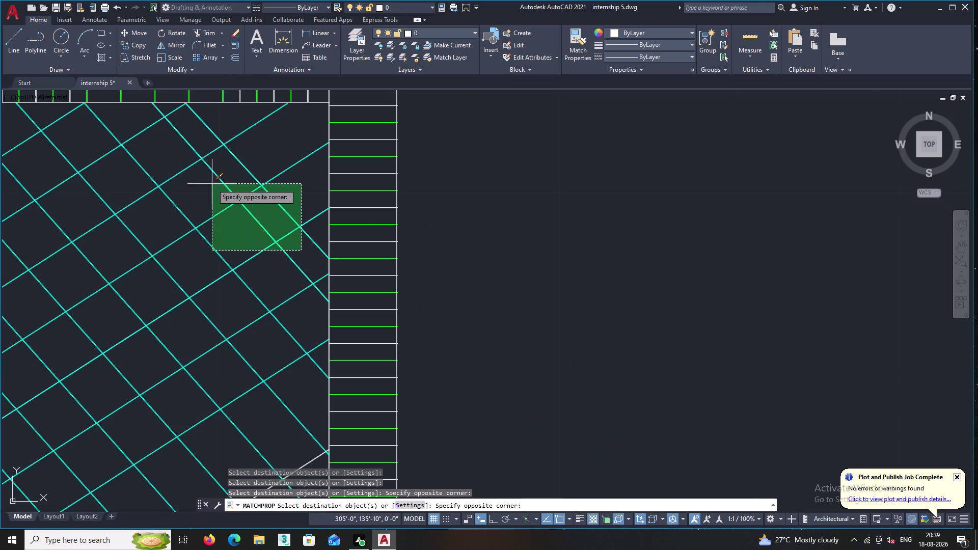
Window-select the white wall hatch patches so they take the cyan hatch's properties.
click(189, 182)
middle_drag(221, 372, 225, 210)
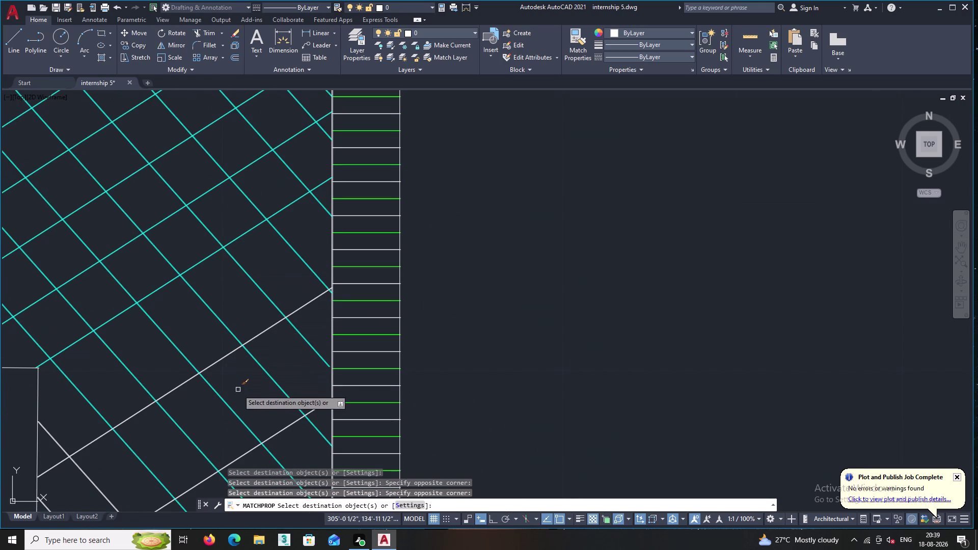
middle_drag(238, 389, 250, 297)
click(251, 389)
click(124, 284)
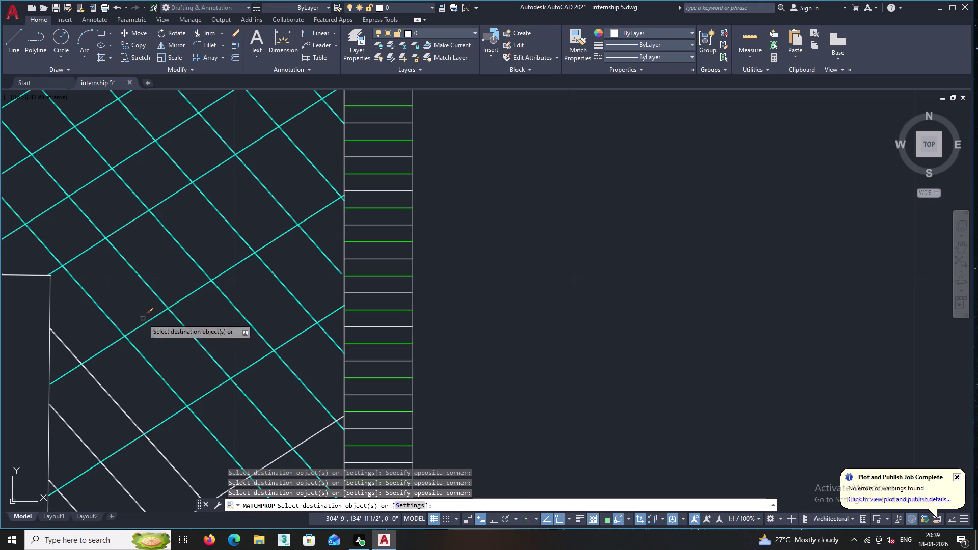
middle_drag(151, 374, 304, 284)
middle_drag(253, 394, 415, 282)
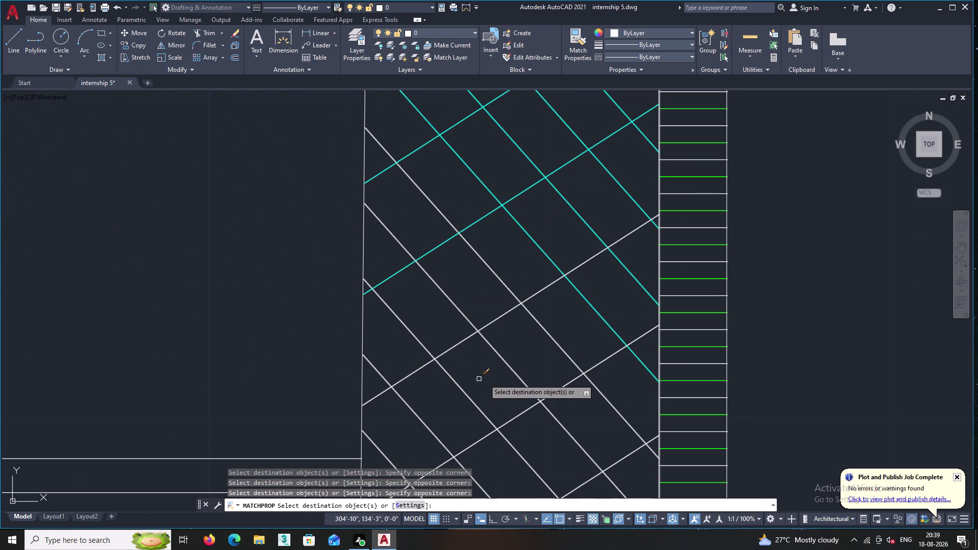
click(543, 434)
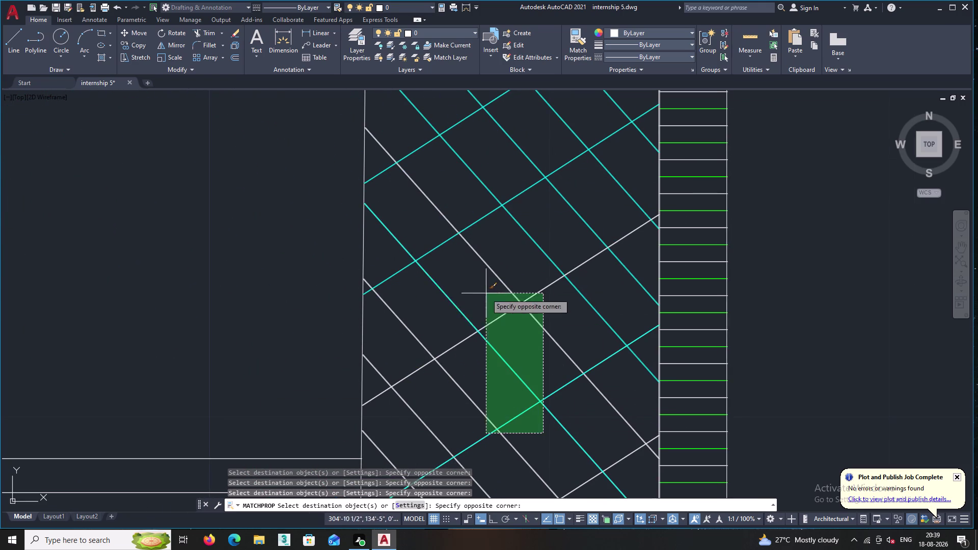
click(379, 205)
Match the lower white wall hatch to the cyan hatch, including its last patch.
middle_drag(404, 312, 392, 272)
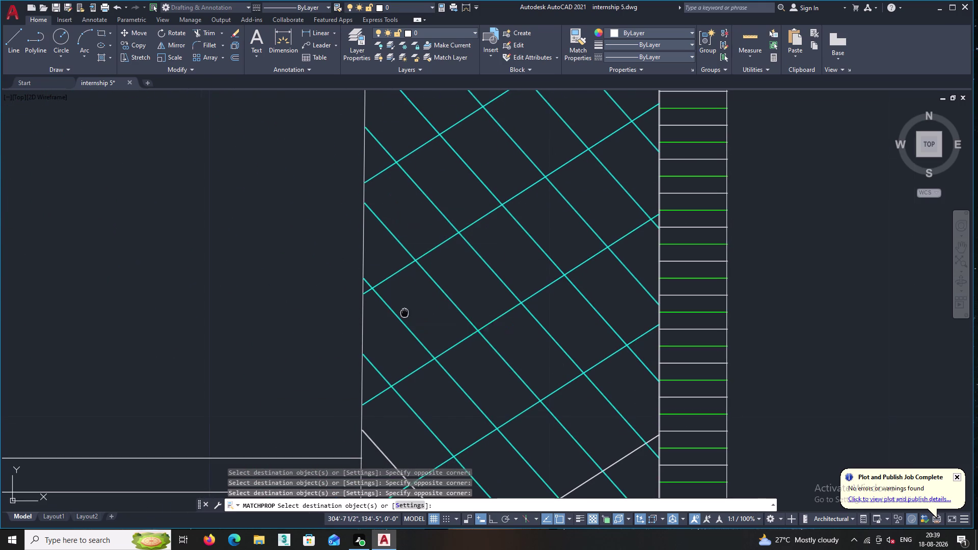
middle_drag(391, 271, 348, 129)
scroll(down, 3)
middle_drag(362, 320, 302, 131)
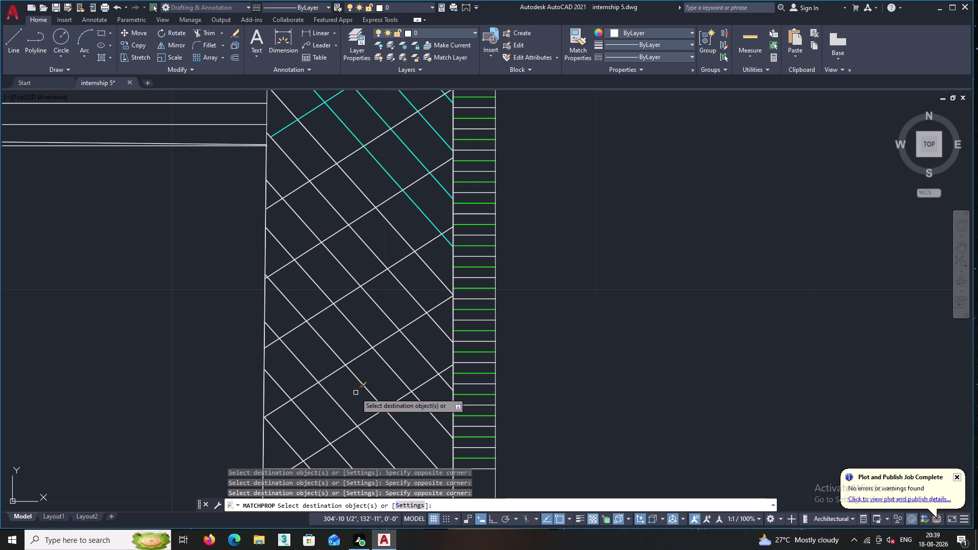
click(409, 364)
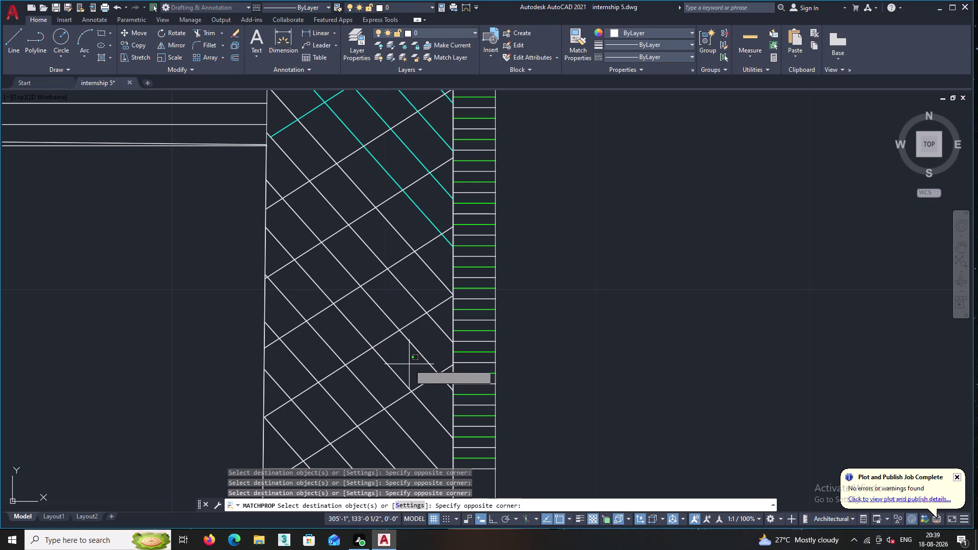
middle_drag(283, 183, 294, 283)
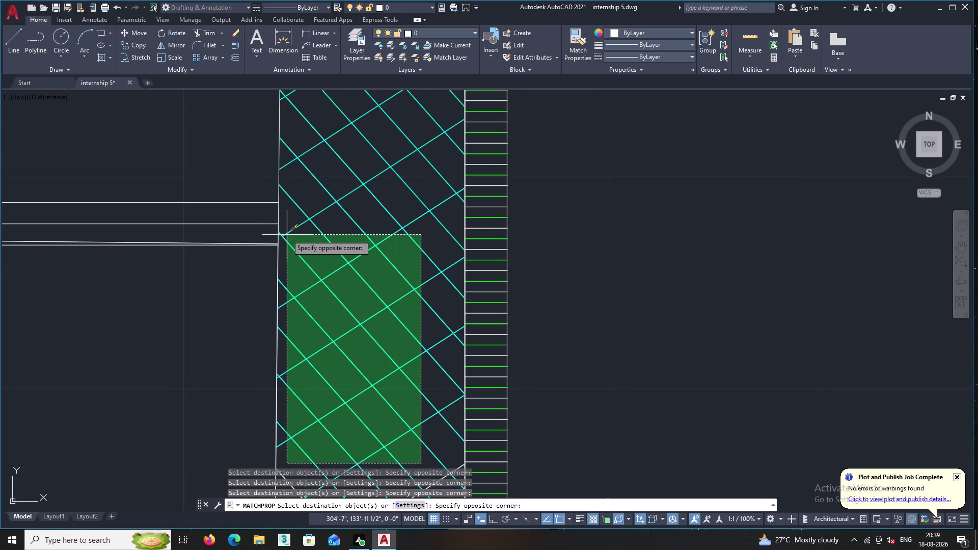
click(286, 235)
middle_drag(310, 299, 253, 166)
middle_drag(281, 293, 221, 162)
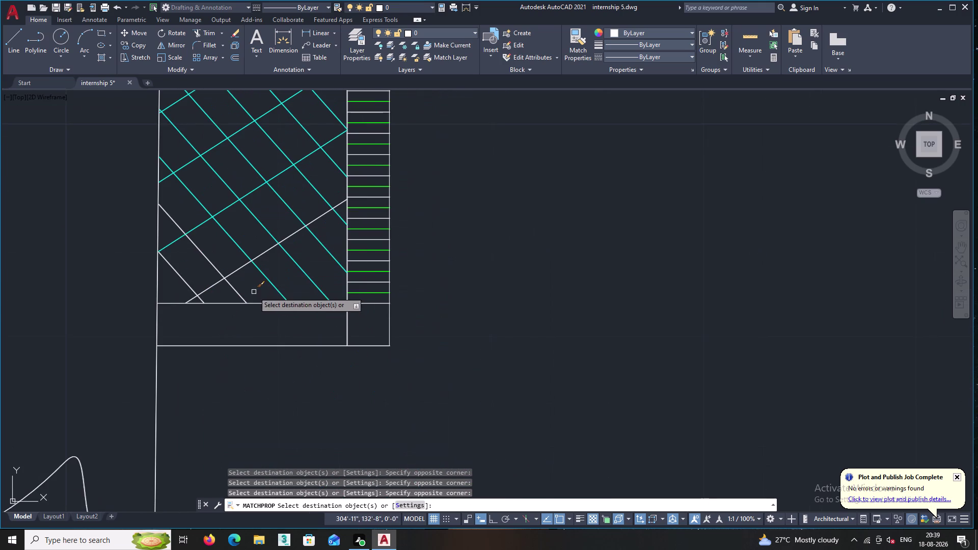
click(233, 300)
double_click(176, 246)
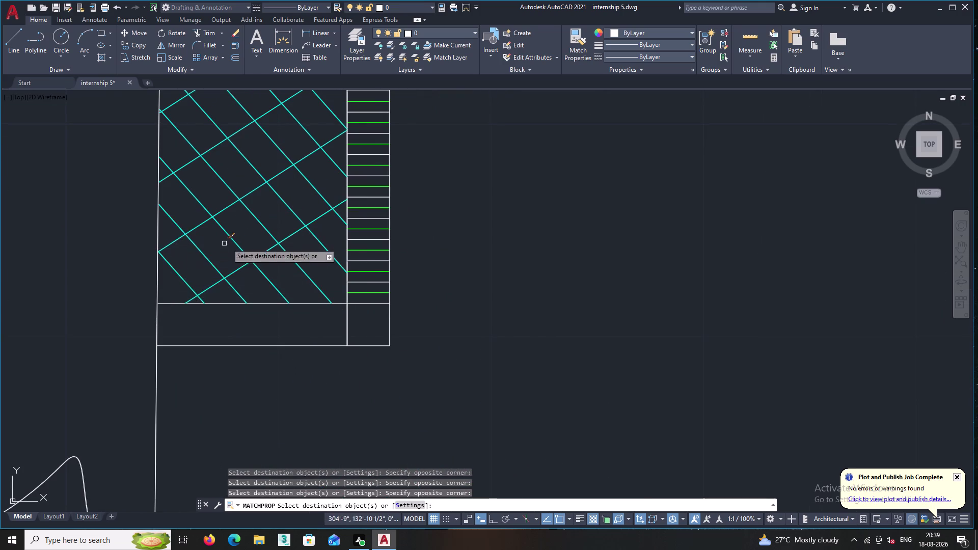
scroll(down, 3)
scroll(down, 3)
scroll(down, 3)
Give the other bedroom's bed hatch and border the cyan hatch's properties.
middle_drag(162, 239, 297, 242)
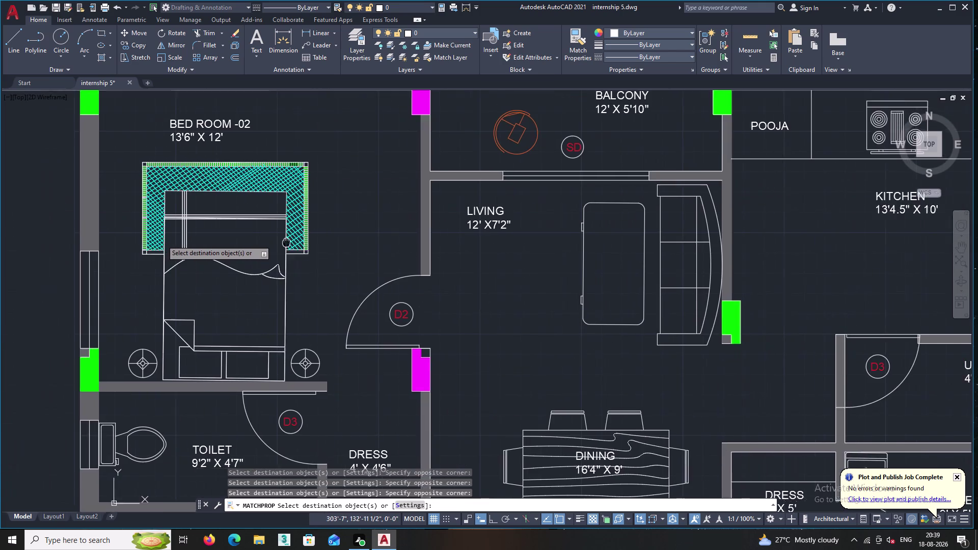
middle_drag(296, 242, 296, 242)
middle_drag(278, 248, 332, 229)
middle_drag(399, 293, 422, 190)
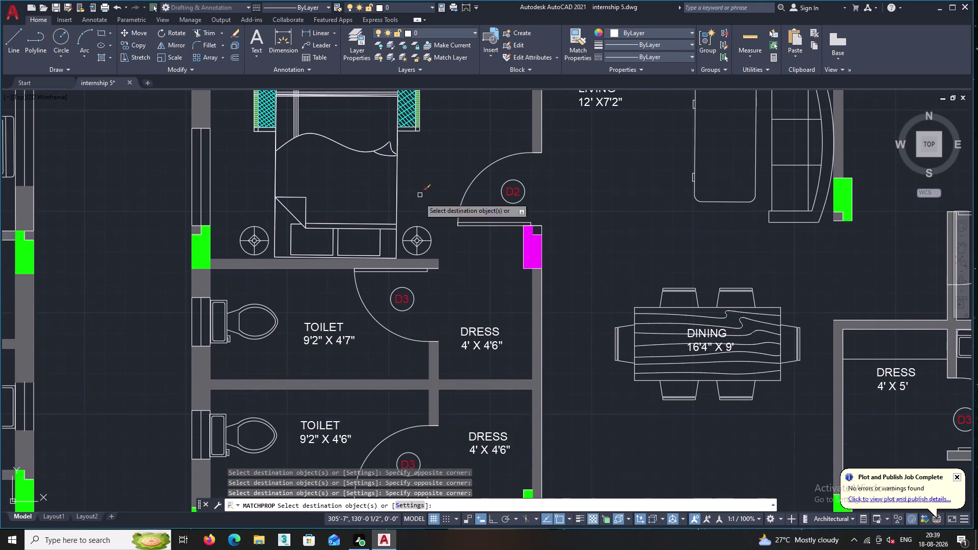
scroll(down, 3)
scroll(down, 3)
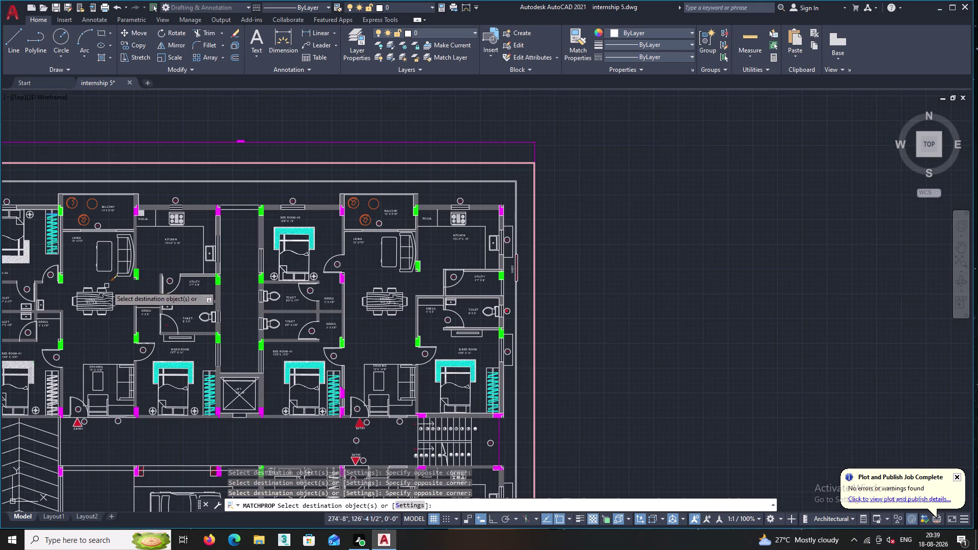
middle_drag(44, 260, 266, 250)
scroll(up, 3)
scroll(up, 3)
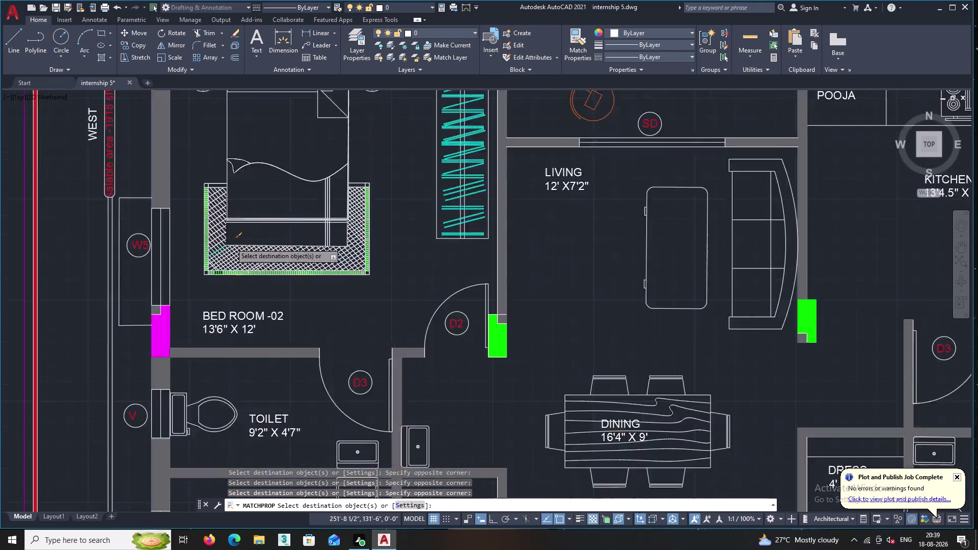
scroll(up, 3)
double_click(229, 312)
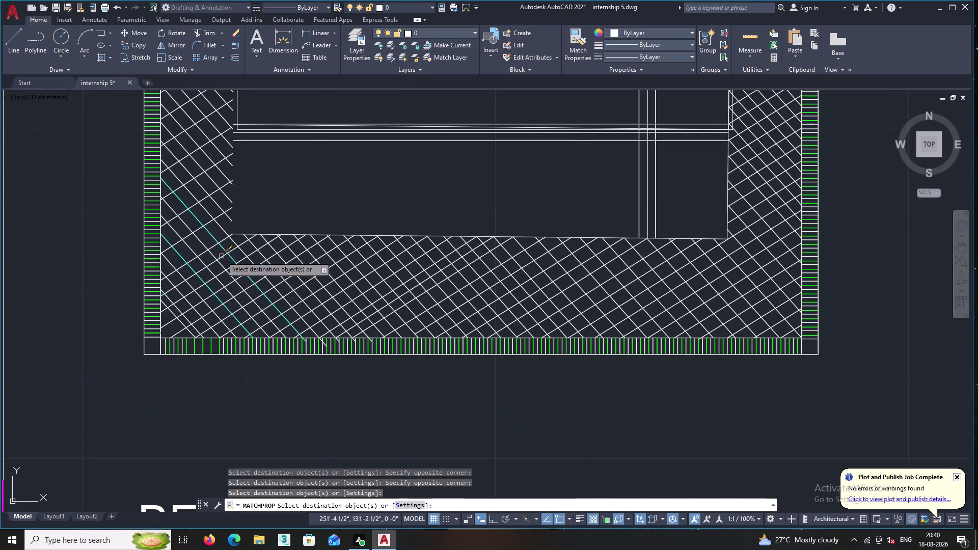
click(233, 291)
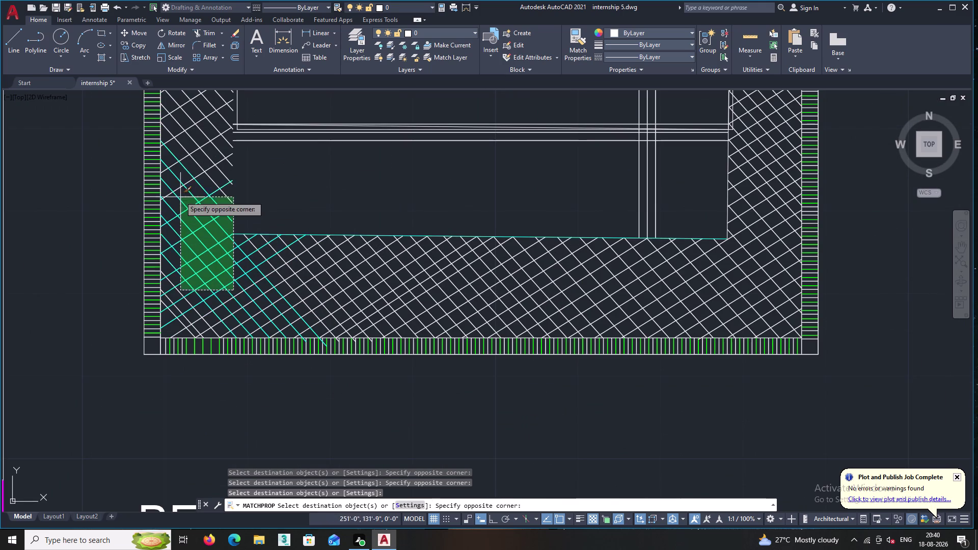
middle_drag(172, 147, 186, 261)
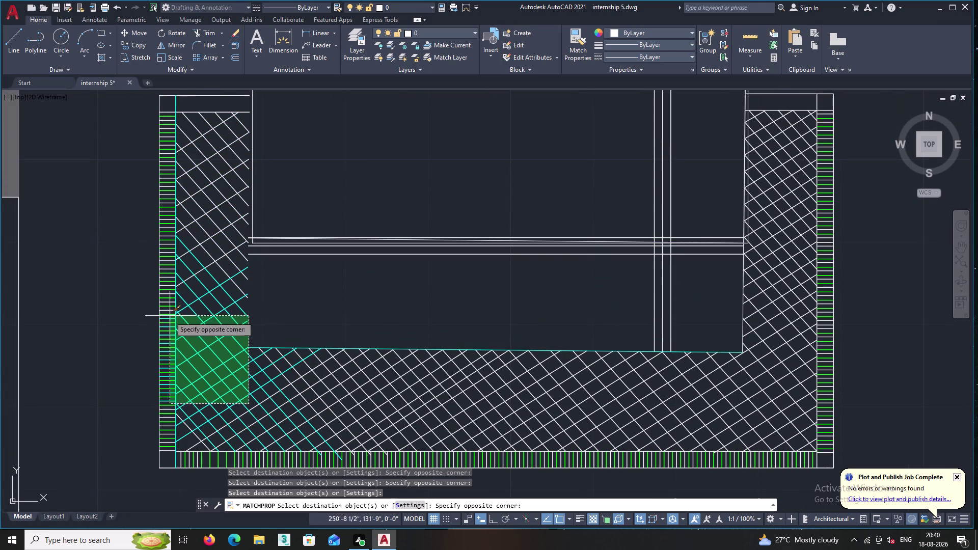
click(184, 116)
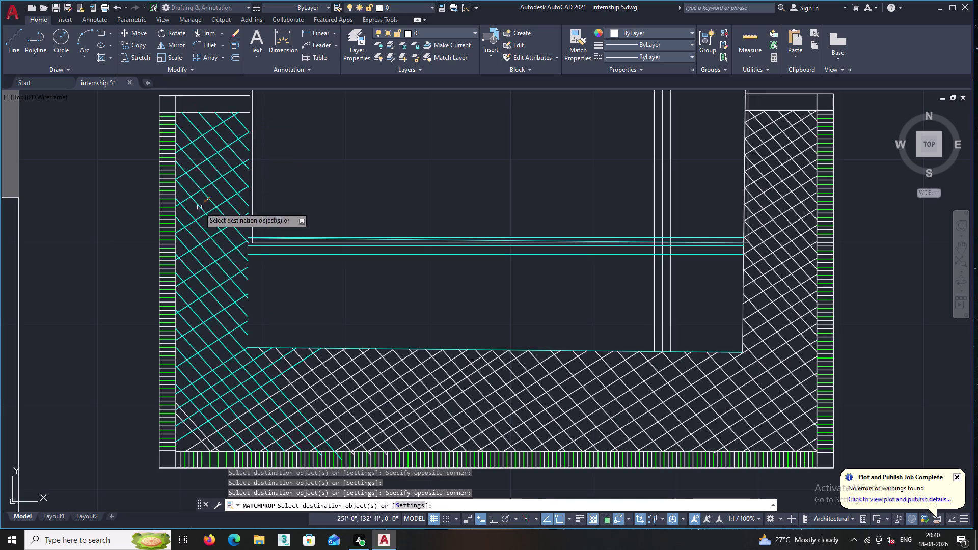
click(13, 37)
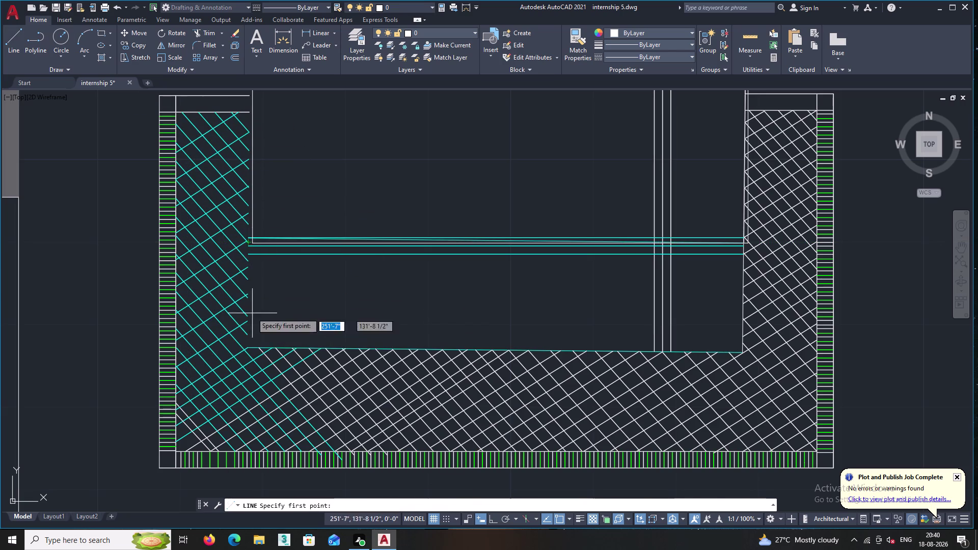
Draw a line to the hatch edge, then delete the slanted line that resulted.
scroll(up, 3)
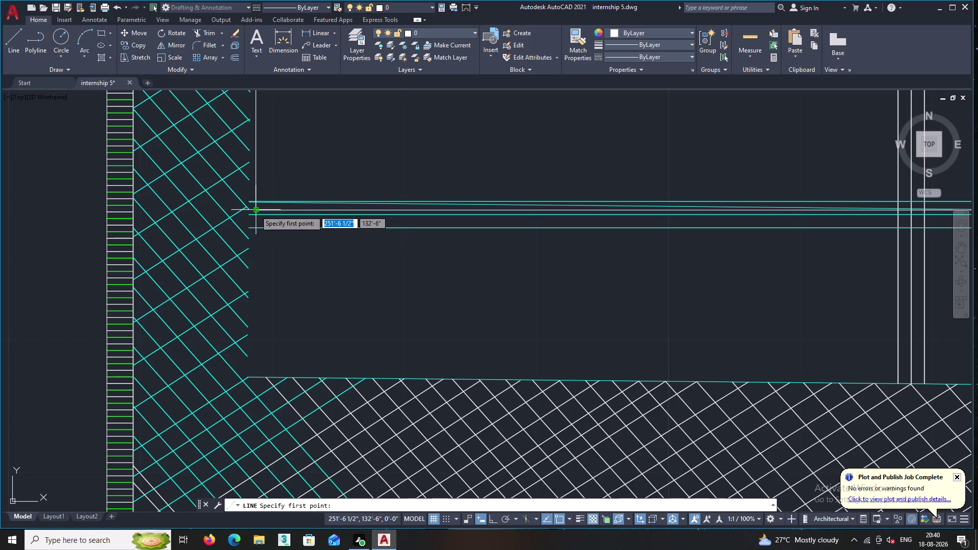
click(256, 210)
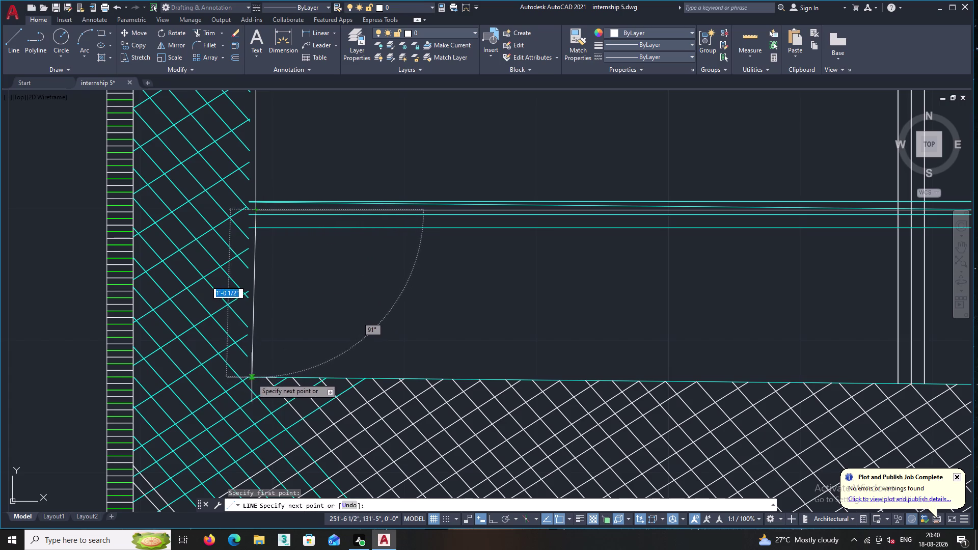
double_click(248, 376)
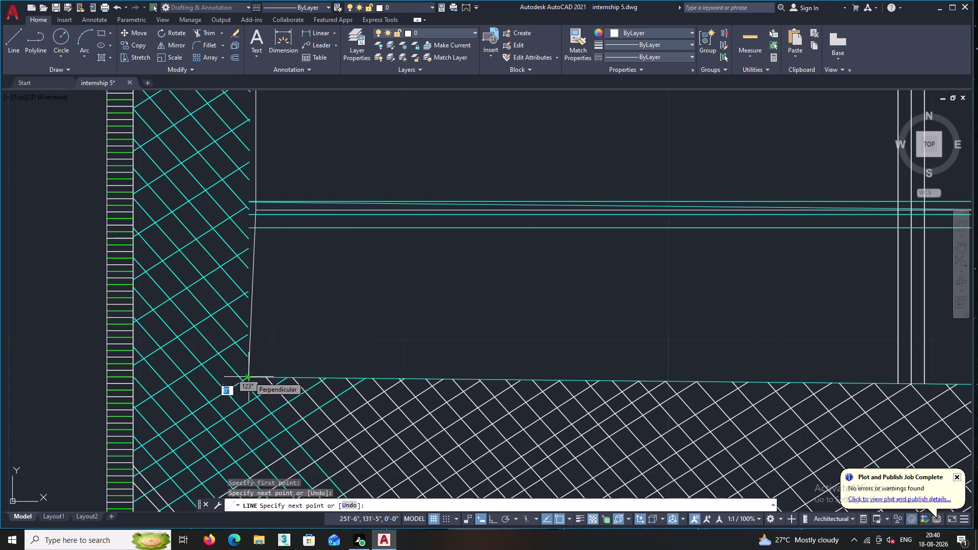
key(Escape)
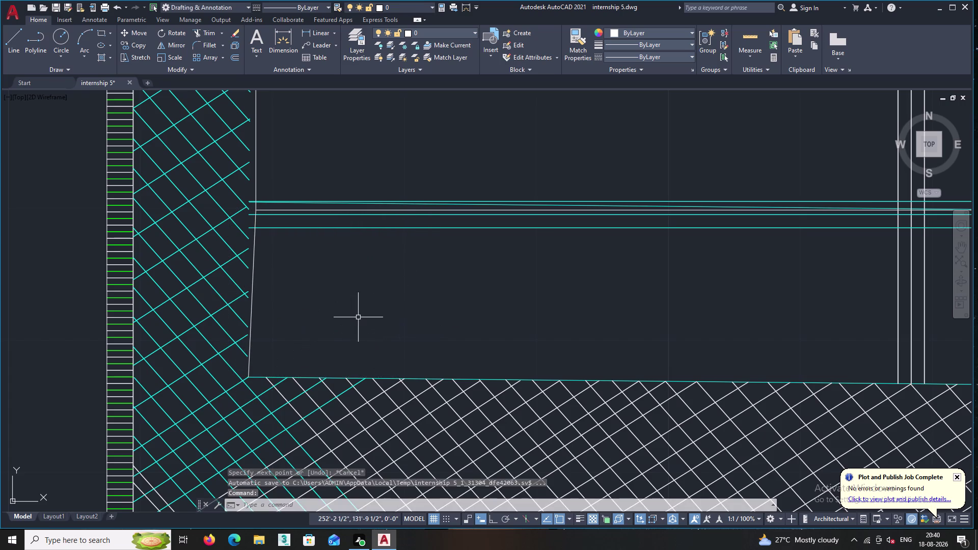
click(252, 286)
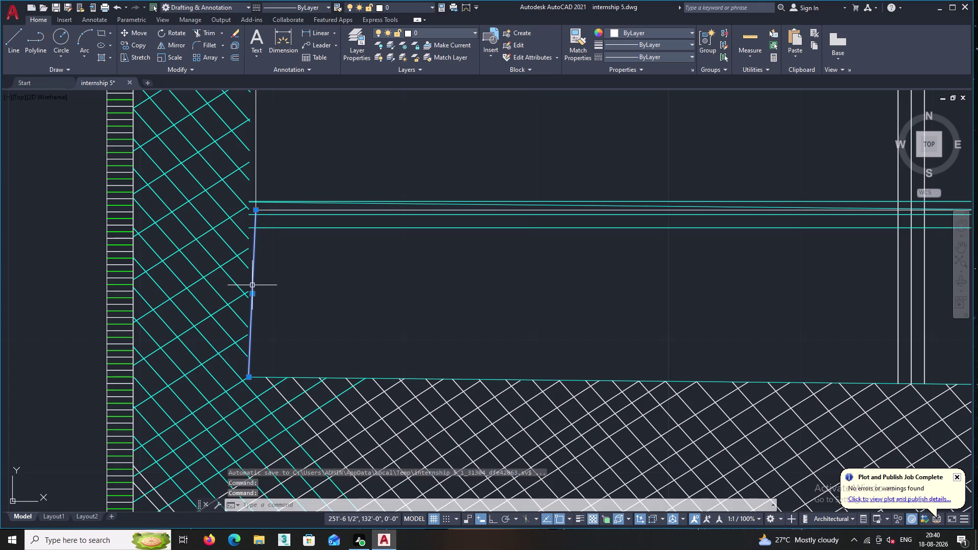
key(Delete)
Draw a straight vertical wall line beside the door swing with Ortho (F8) on.
click(14, 31)
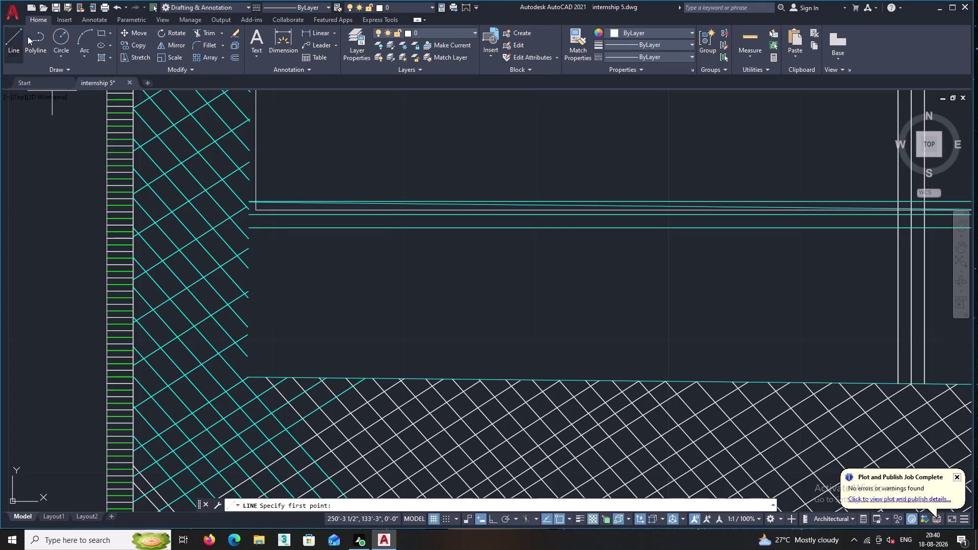
scroll(up, 3)
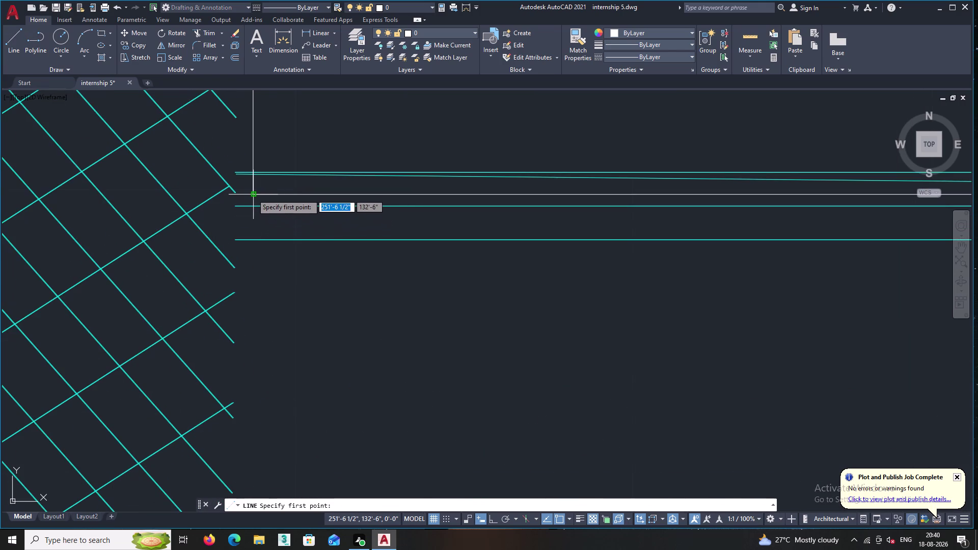
click(252, 194)
middle_drag(242, 374, 249, 314)
middle_drag(260, 436, 257, 290)
scroll(down, 3)
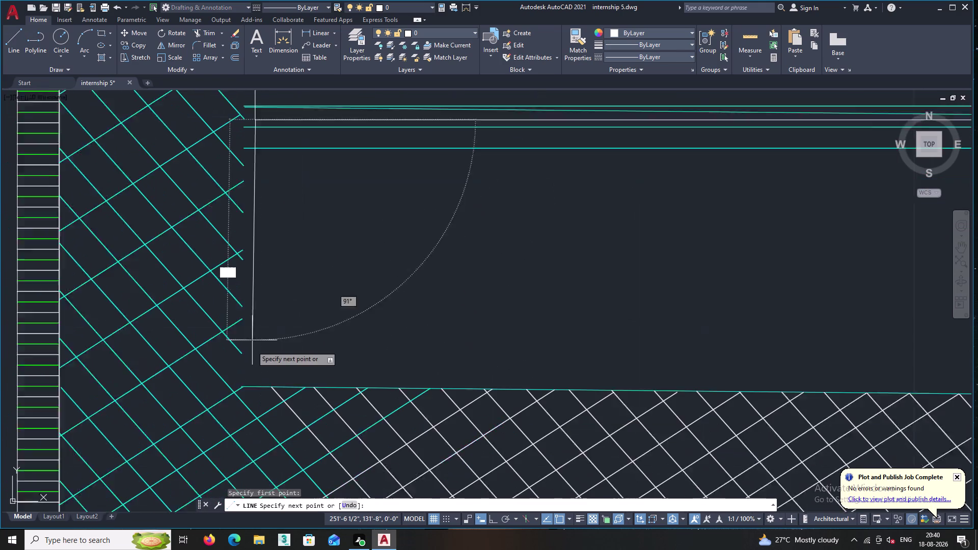
scroll(up, 3)
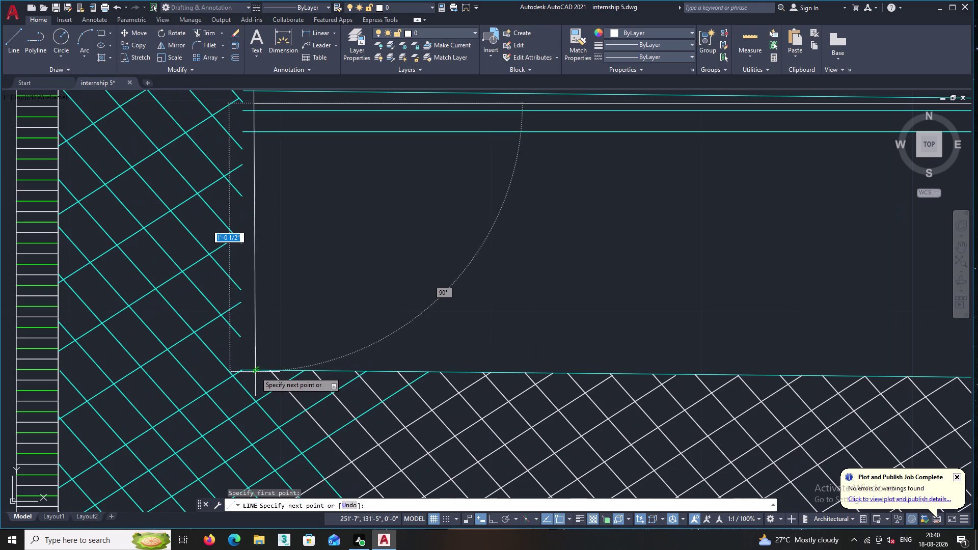
middle_drag(254, 370, 251, 429)
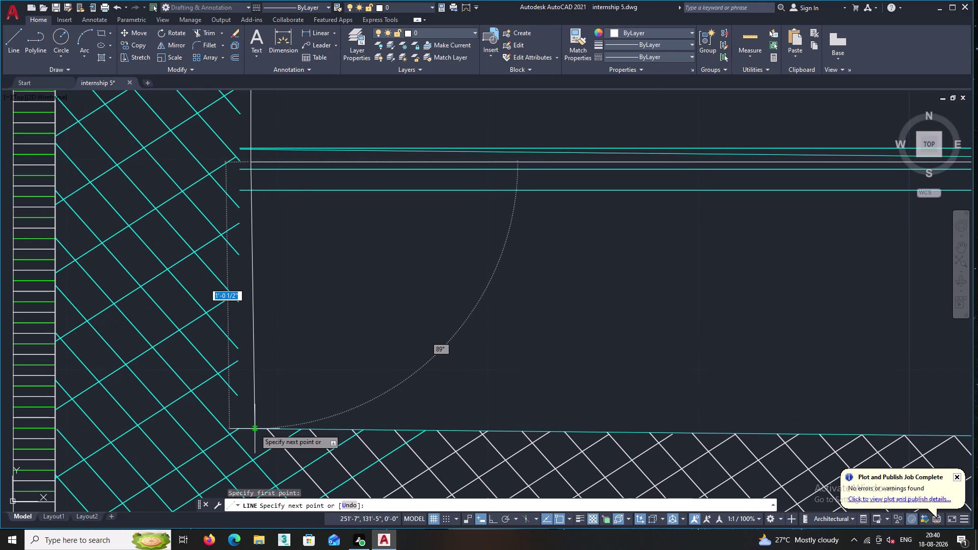
scroll(up, 3)
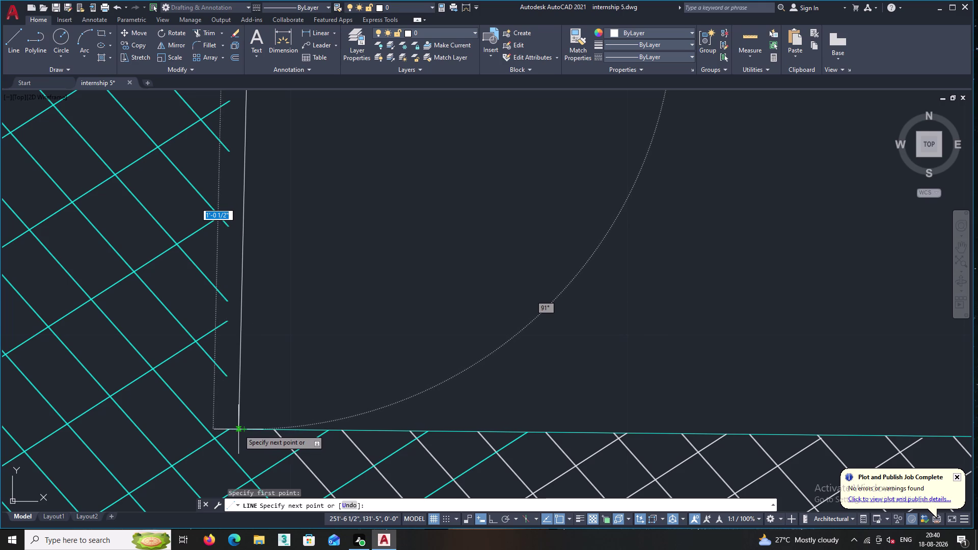
key(F8)
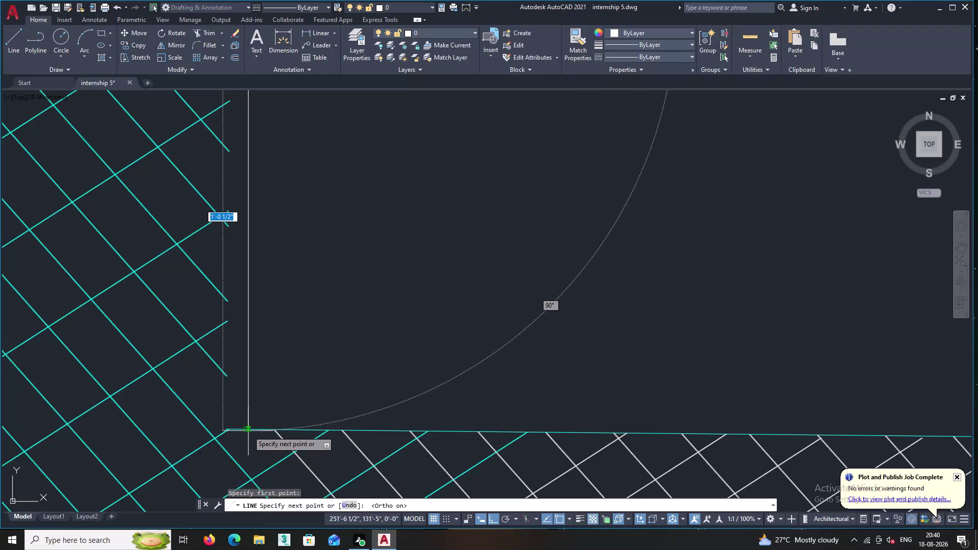
double_click(248, 429)
key(Escape)
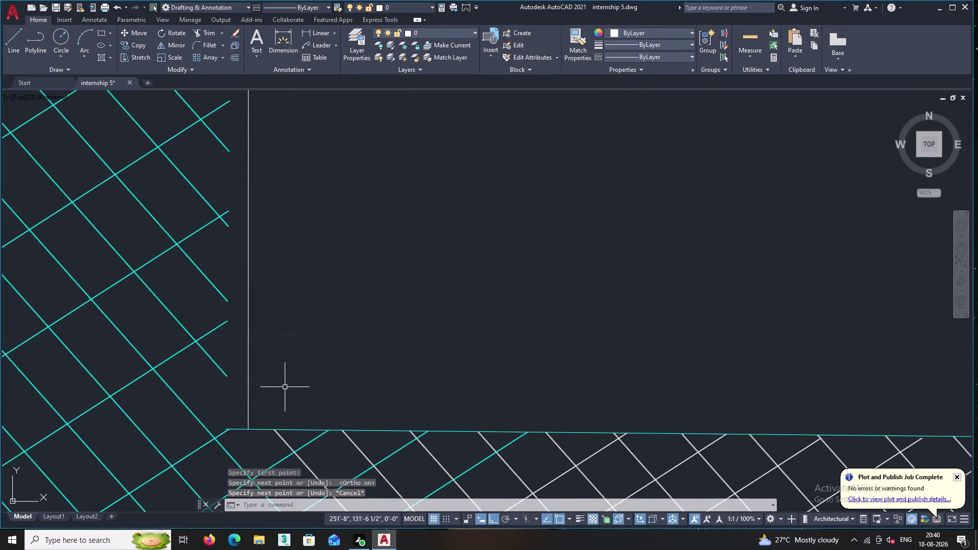
Start the Trim command (TR) at the overshooting wall line ends.
scroll(down, 3)
middle_drag(282, 379, 262, 494)
scroll(down, 3)
scroll(up, 3)
scroll(up, 3)
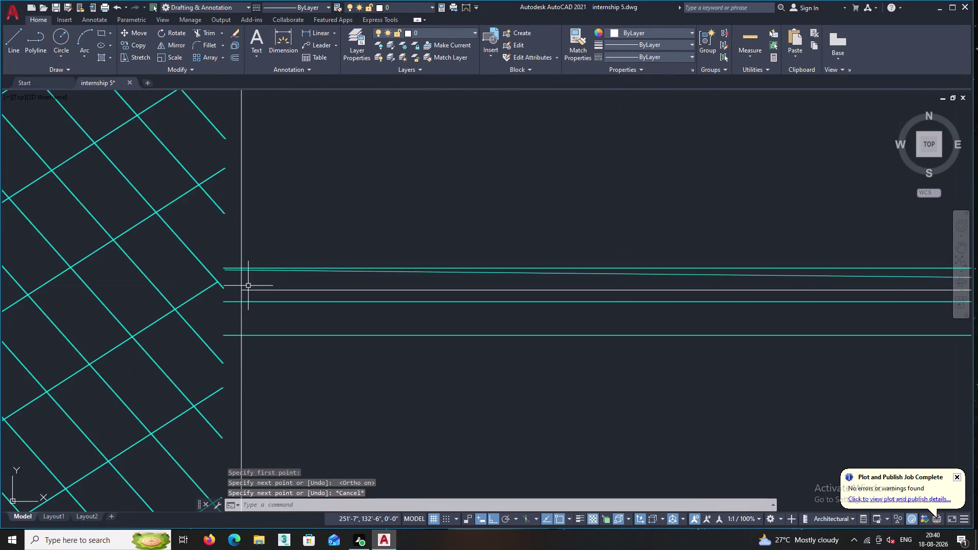
scroll(up, 3)
text(T)
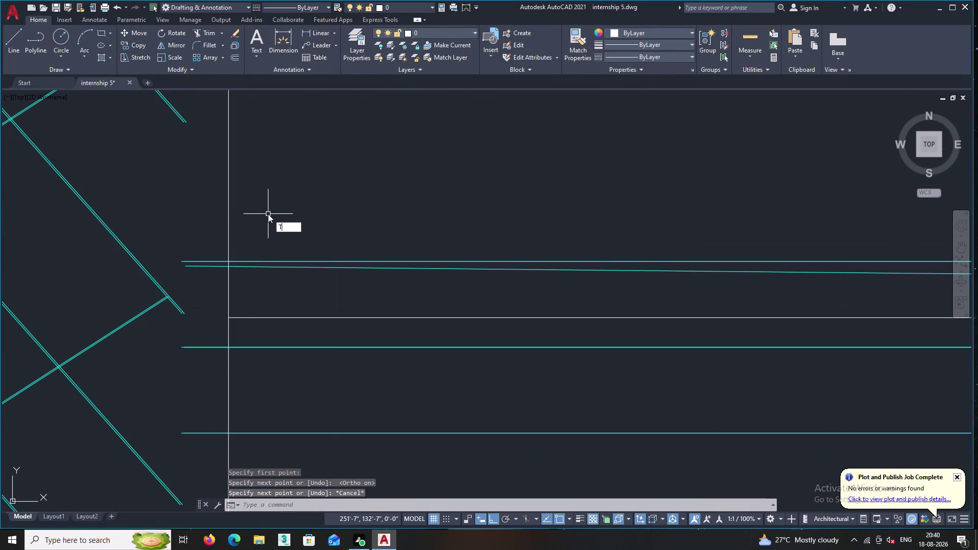
text(R)
key(Return)
Fence-trim the overhanging wall line ends at the vertical wall line, then end Trim.
double_click(210, 244)
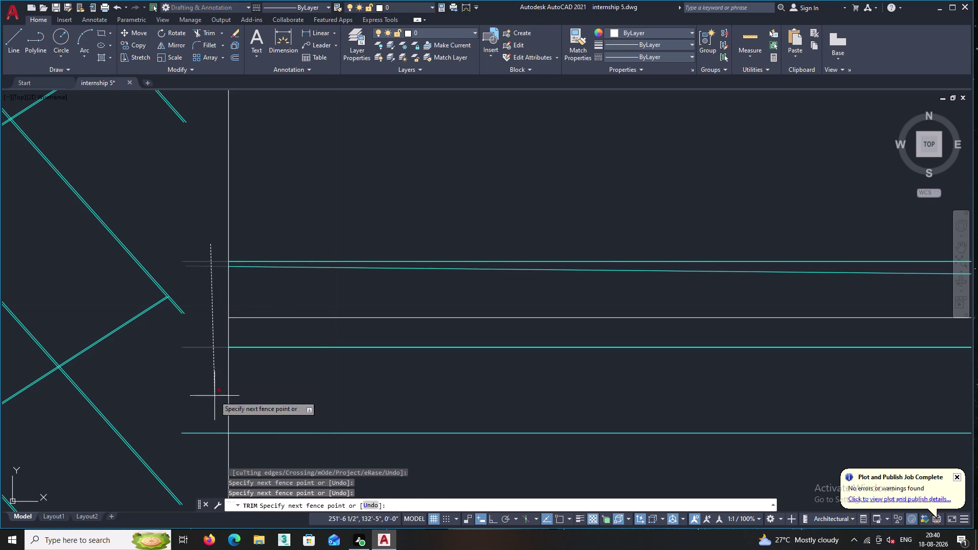
click(218, 443)
scroll(down, 3)
scroll(down, 3)
middle_drag(288, 263, 253, 274)
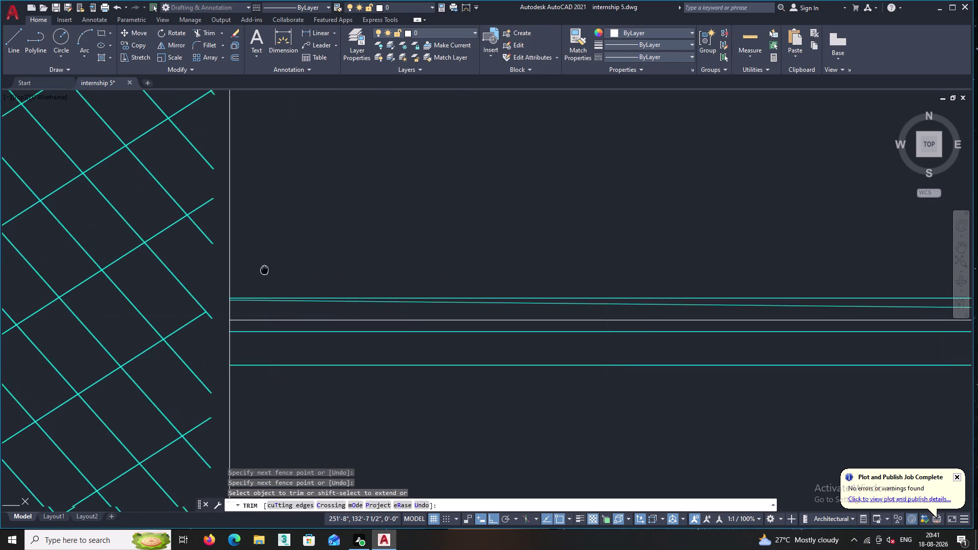
middle_drag(253, 274, 249, 276)
middle_drag(340, 280, 269, 270)
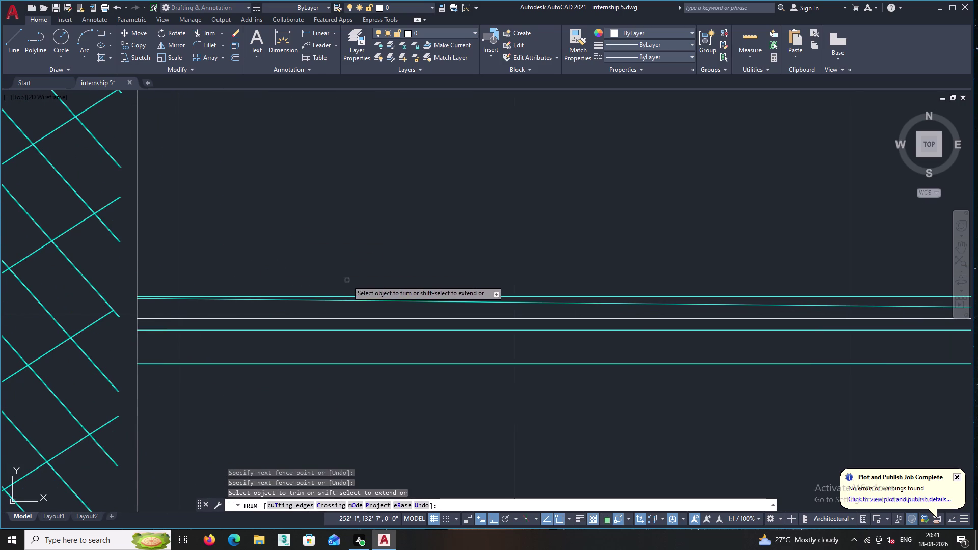
key(Escape)
Pan up the hatched wall, then start and cancel Match Properties.
scroll(down, 3)
middle_drag(255, 233, 365, 338)
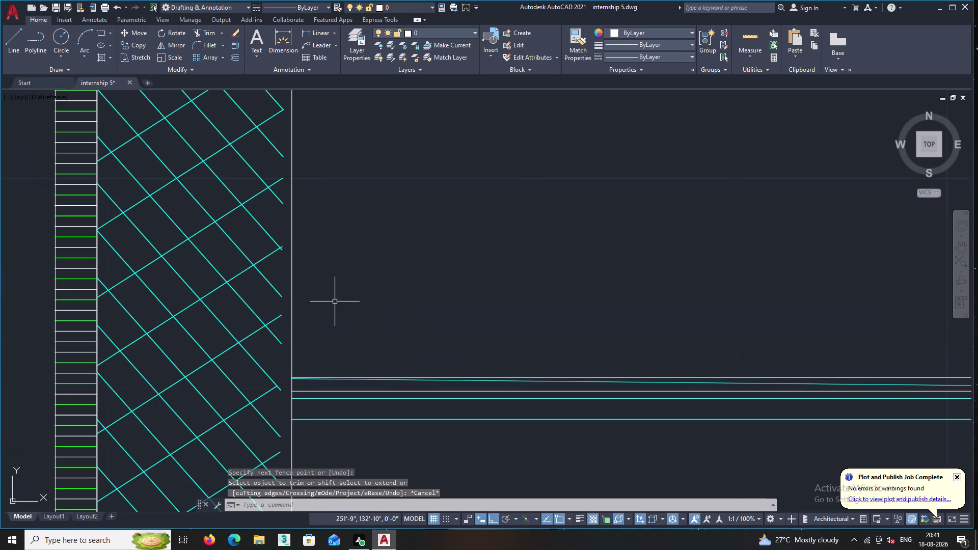
middle_drag(369, 292, 373, 368)
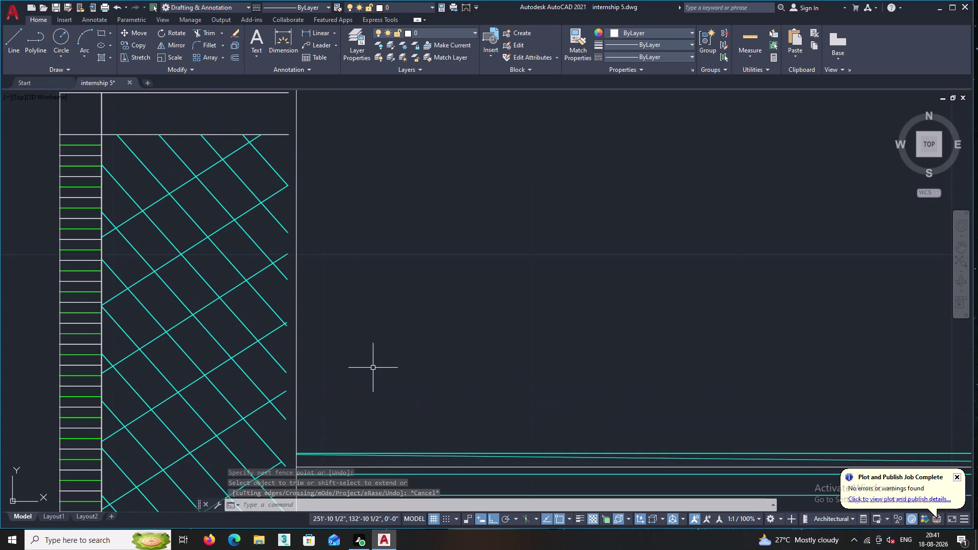
middle_drag(367, 364, 320, 434)
scroll(down, 3)
click(577, 53)
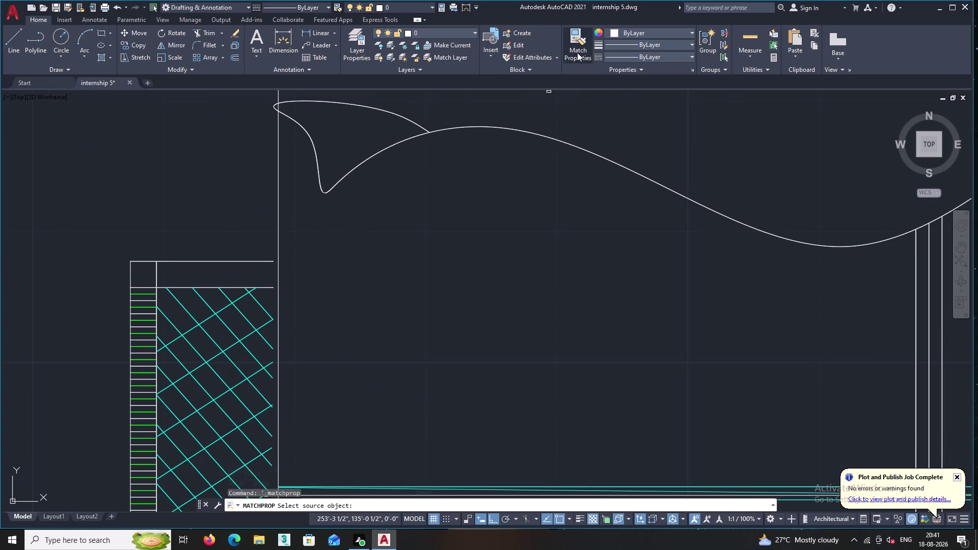
middle_drag(361, 369, 377, 309)
key(Escape)
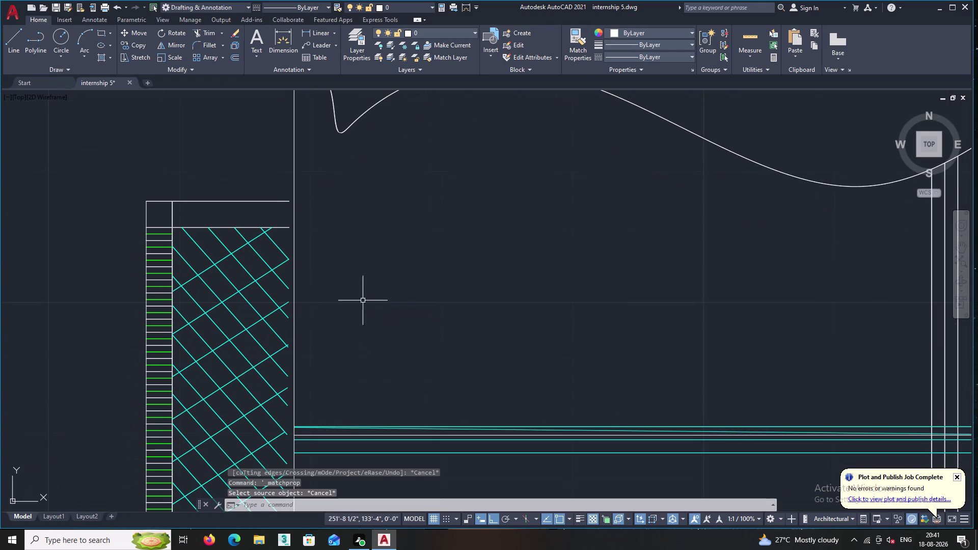
Start Extend (EX) and extend the diagonal hatch lines to the wall.
key(e)
key(x)
key(Return)
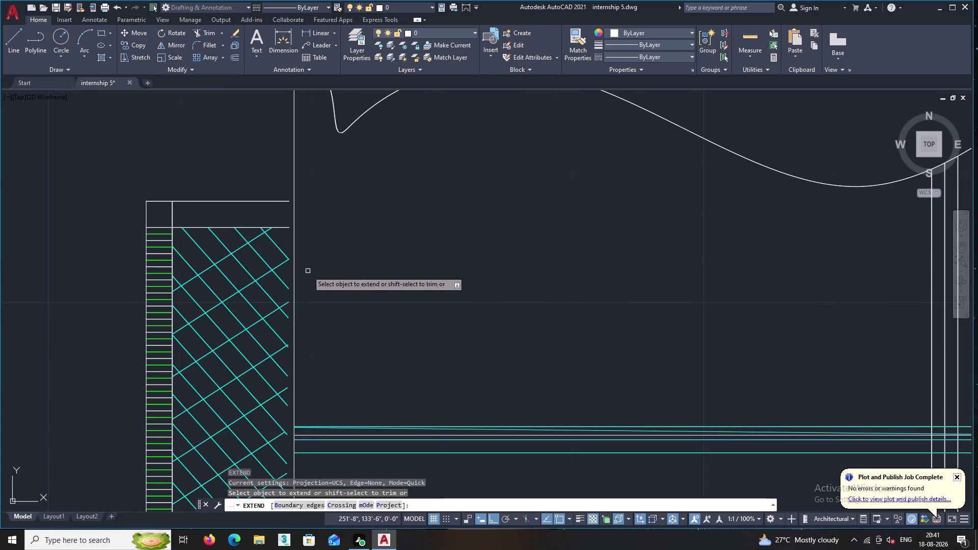
double_click(284, 252)
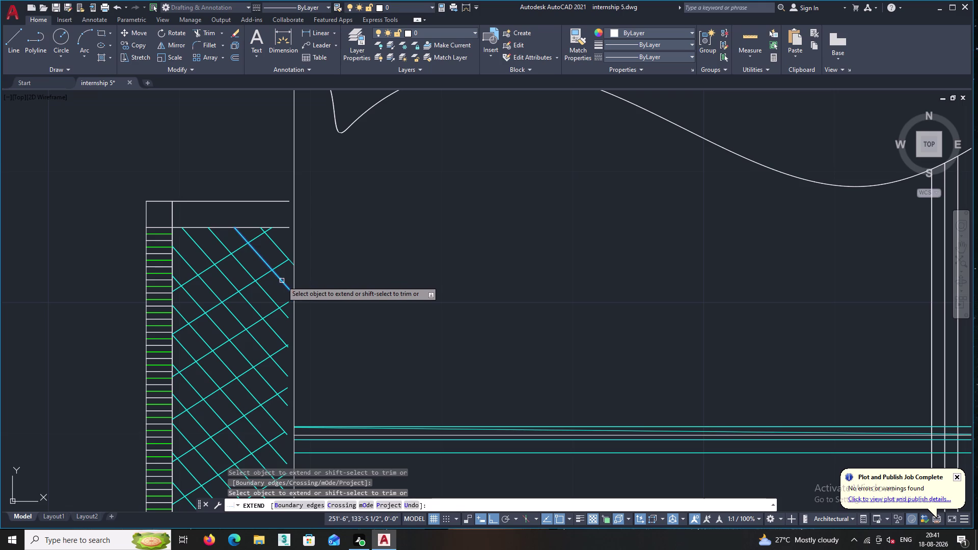
click(282, 280)
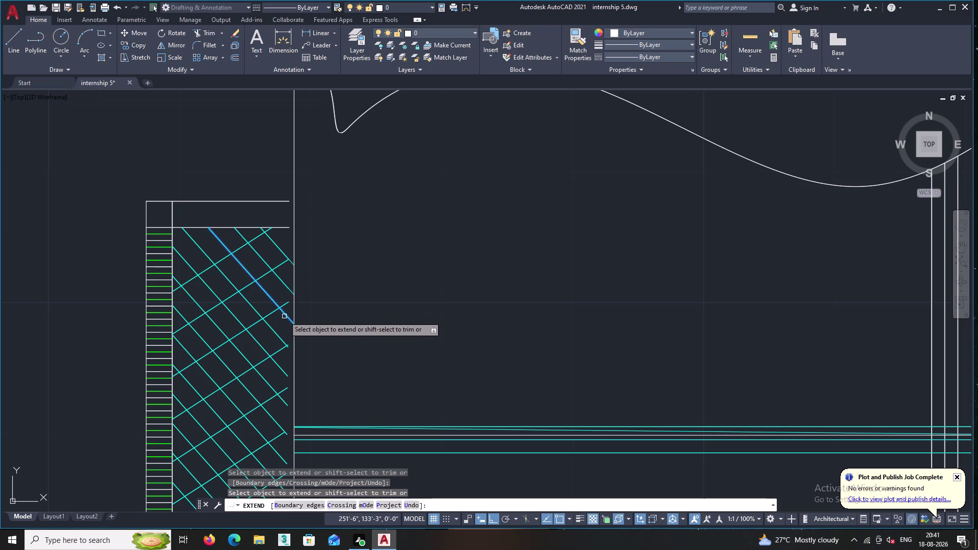
click(285, 320)
click(287, 311)
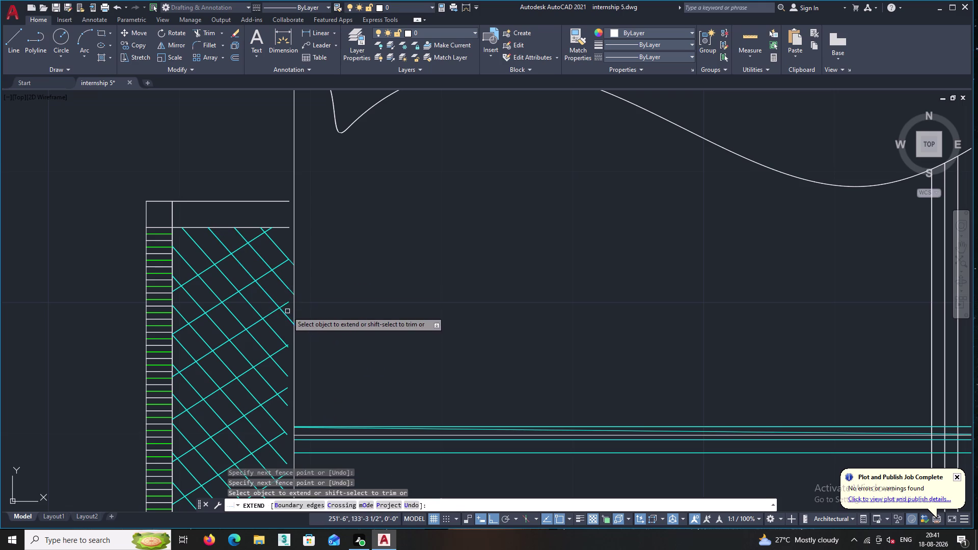
click(281, 337)
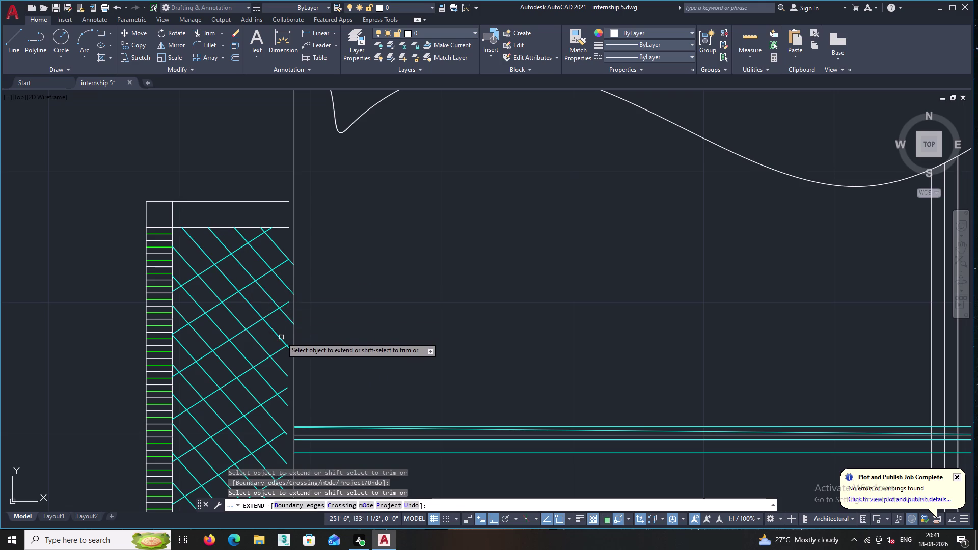
click(282, 370)
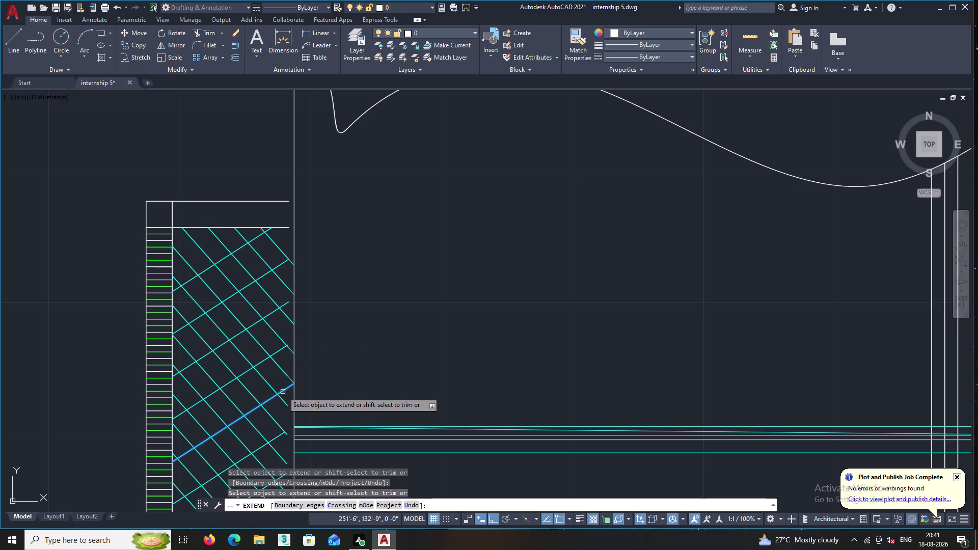
click(283, 391)
click(280, 400)
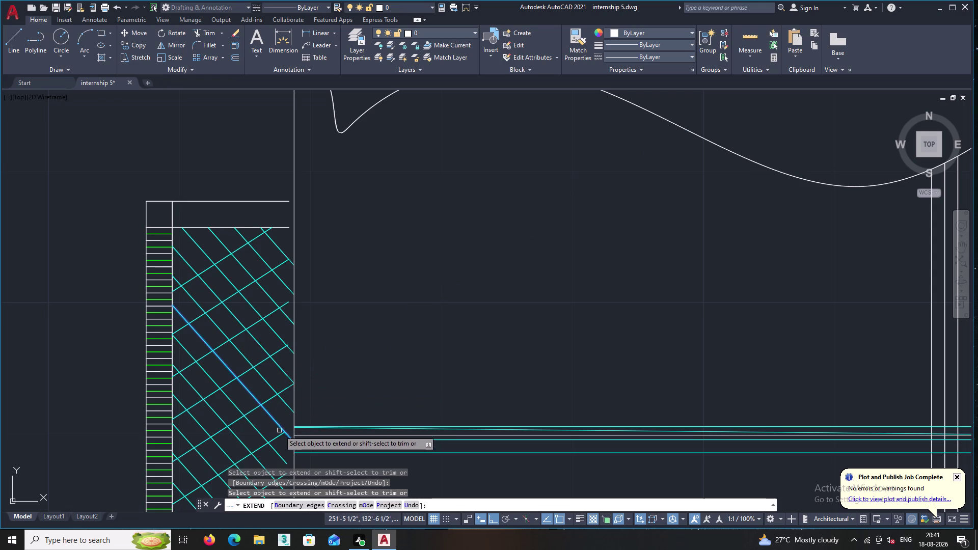
click(280, 439)
Extend the next group of short hatch lines to the wall.
middle_drag(313, 395, 350, 285)
scroll(up, 3)
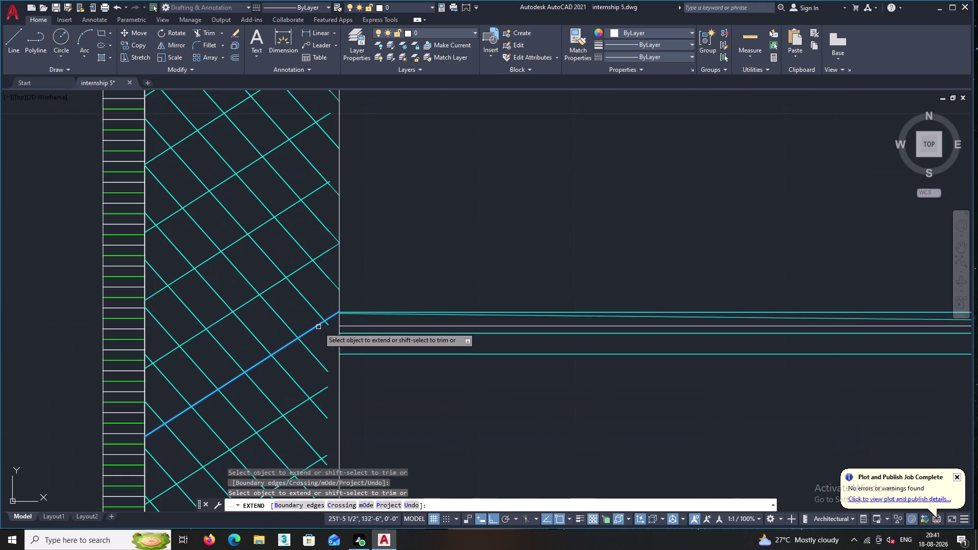
click(328, 325)
click(324, 371)
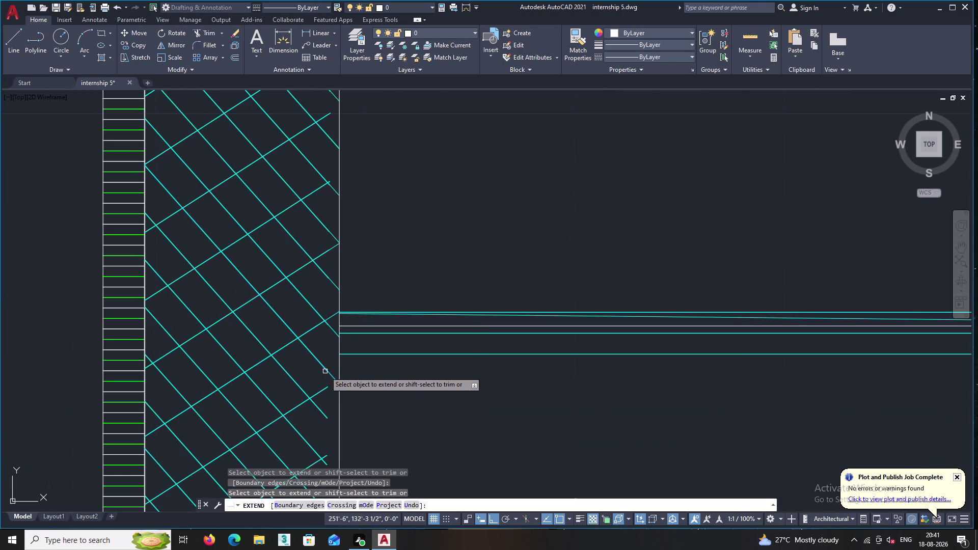
double_click(319, 394)
middle_drag(323, 388, 326, 291)
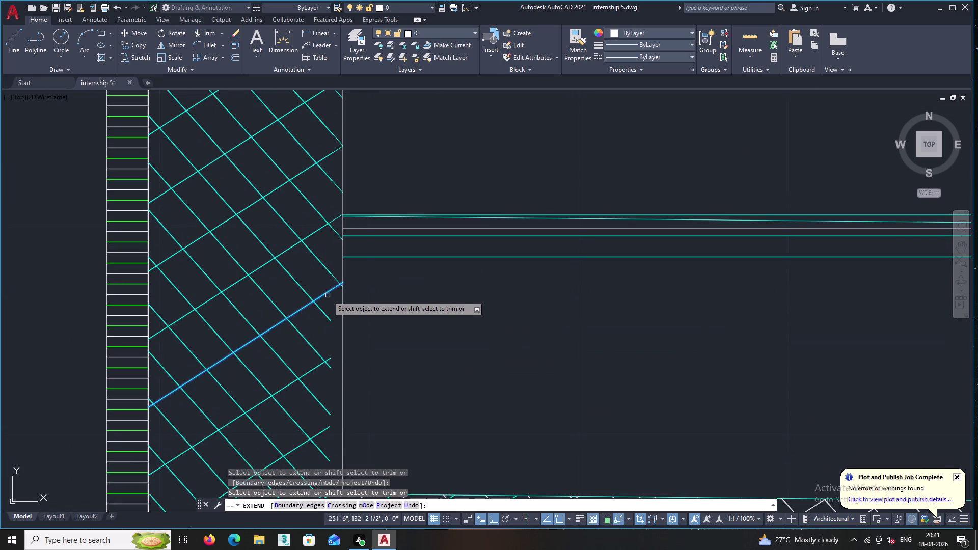
double_click(329, 293)
click(327, 320)
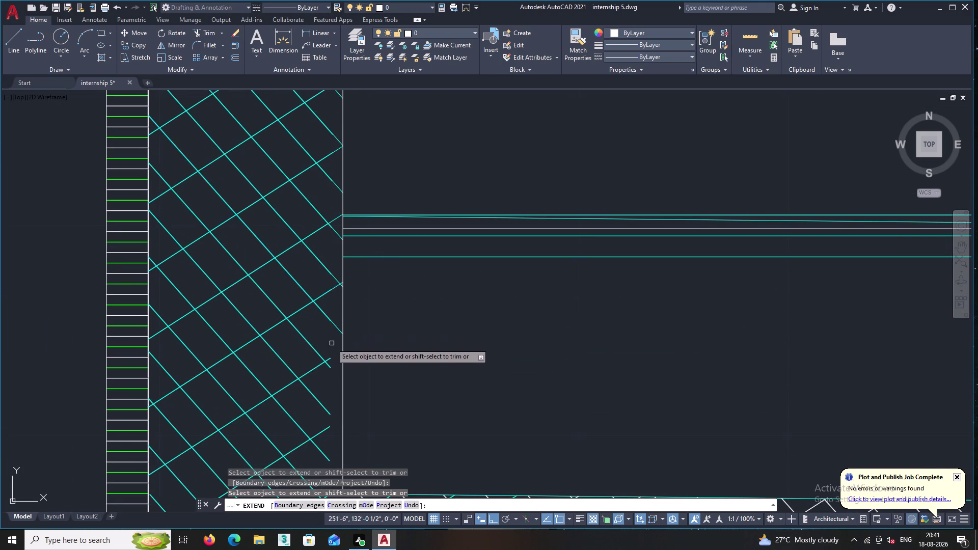
click(321, 366)
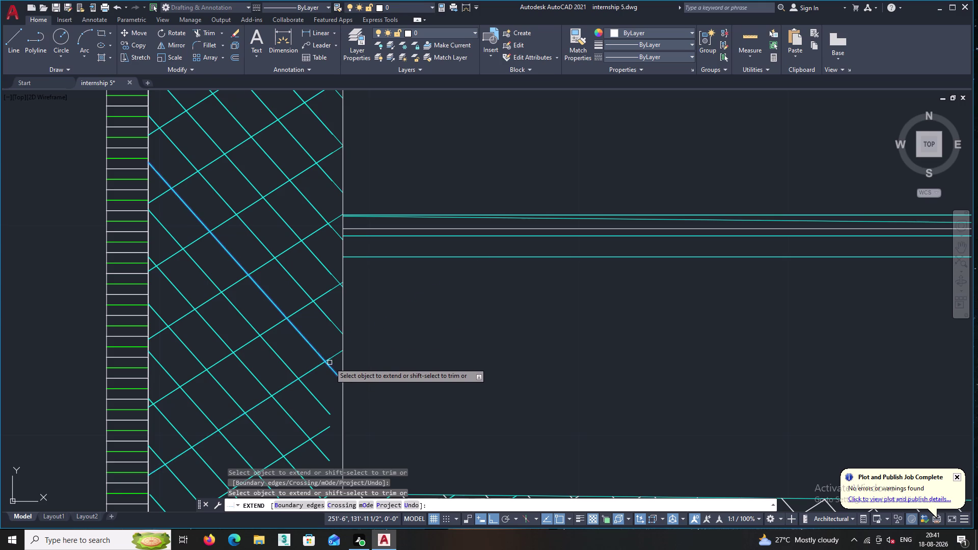
click(328, 366)
Extend the short hatch lines at the wall's lower corner, partly with a fence.
middle_drag(327, 386, 386, 294)
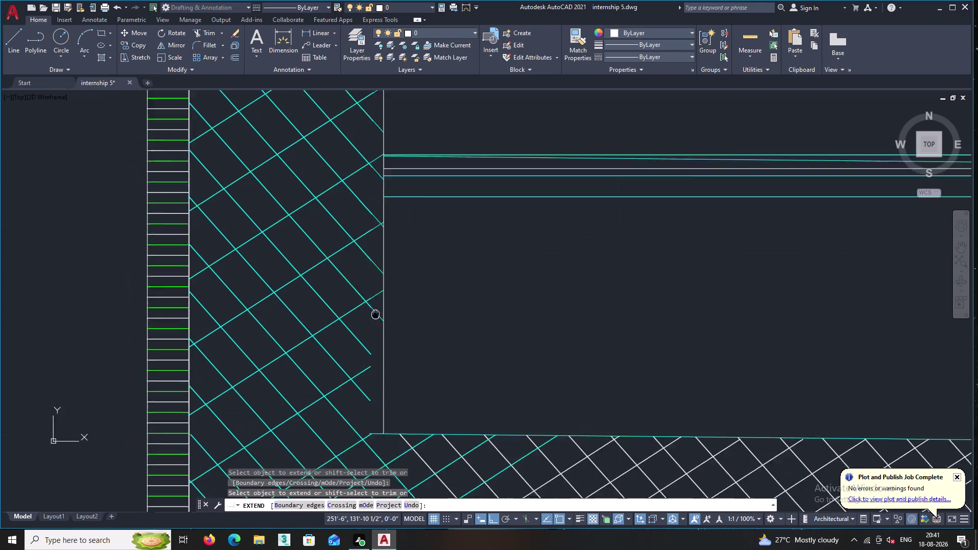
middle_drag(386, 294, 386, 293)
click(380, 316)
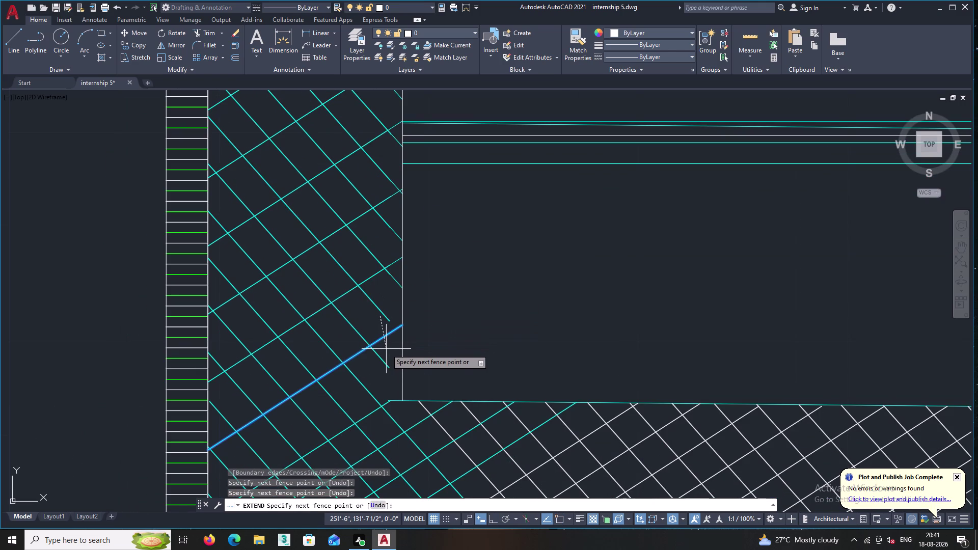
click(386, 349)
click(385, 318)
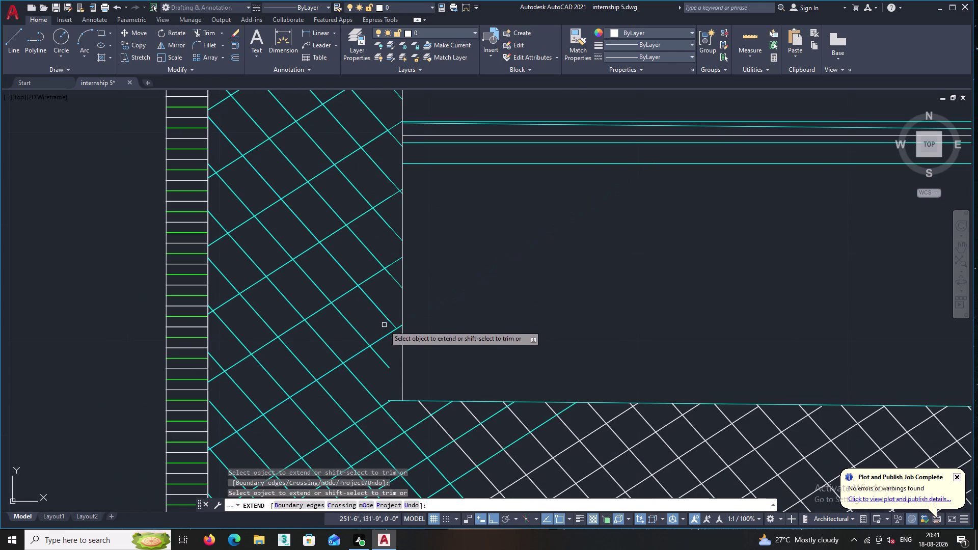
double_click(386, 365)
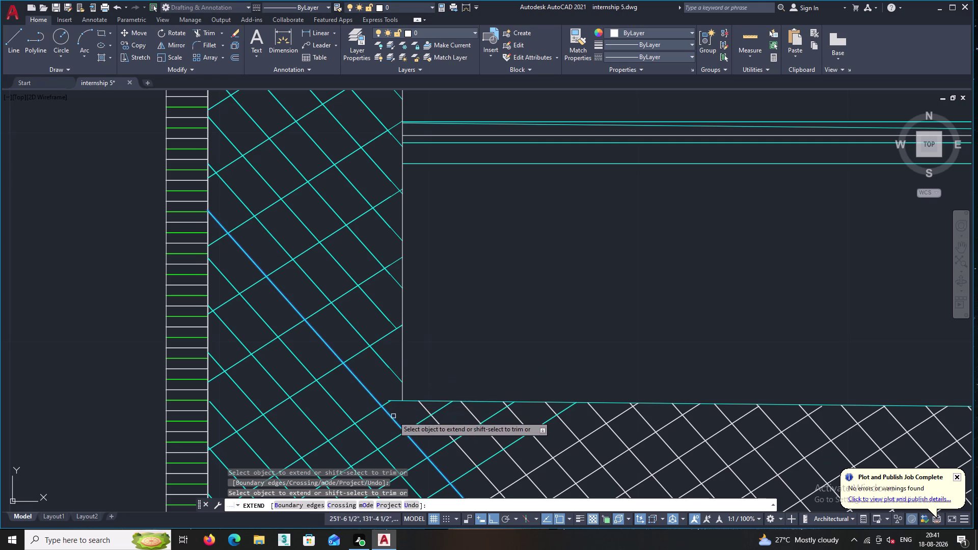
middle_drag(394, 416, 394, 364)
click(387, 353)
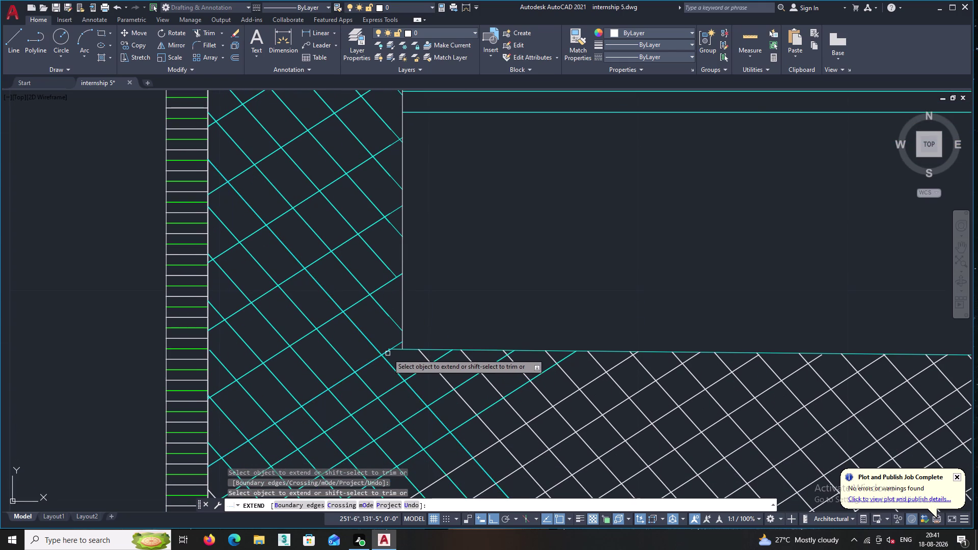
Extend the top hatch lines to the wall, then cancel Extend with Esc.
scroll(down, 3)
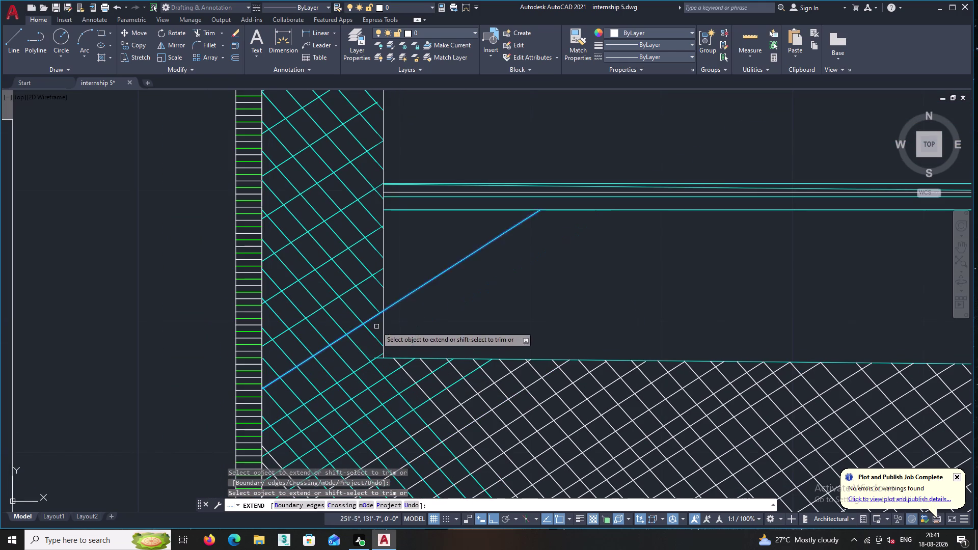
scroll(down, 3)
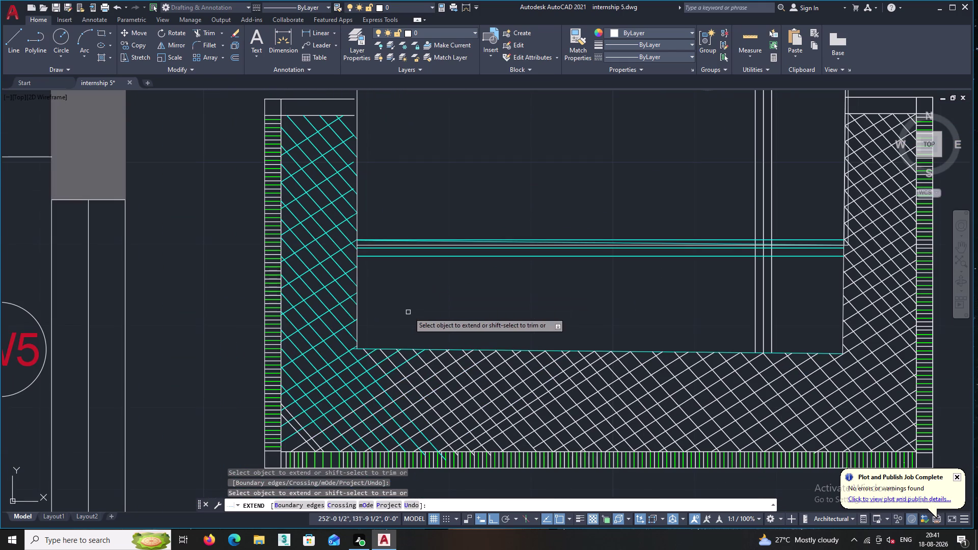
middle_drag(376, 233, 398, 326)
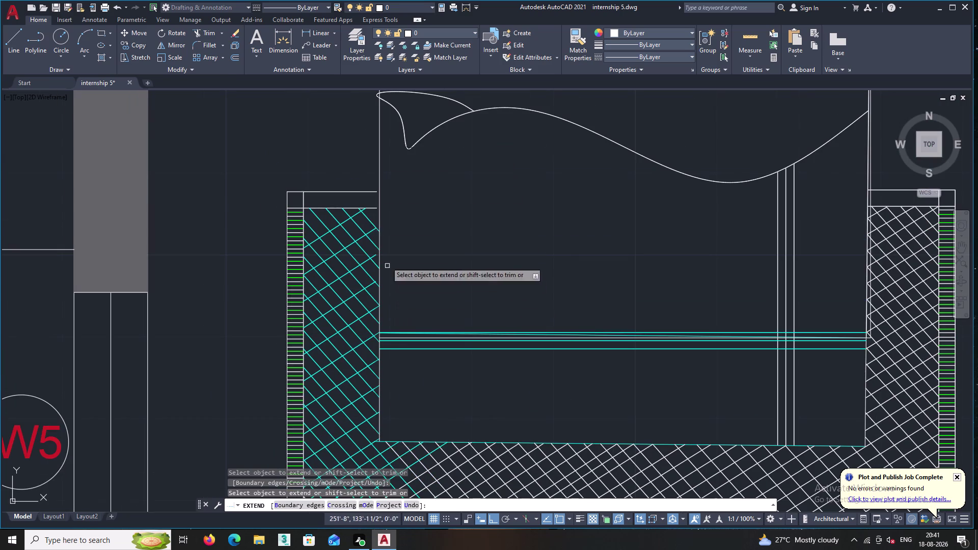
click(366, 192)
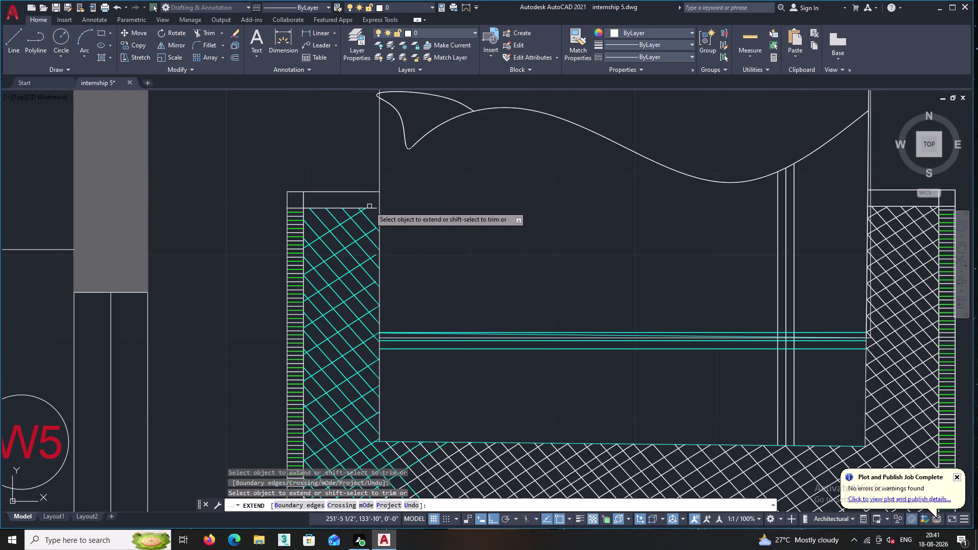
double_click(374, 210)
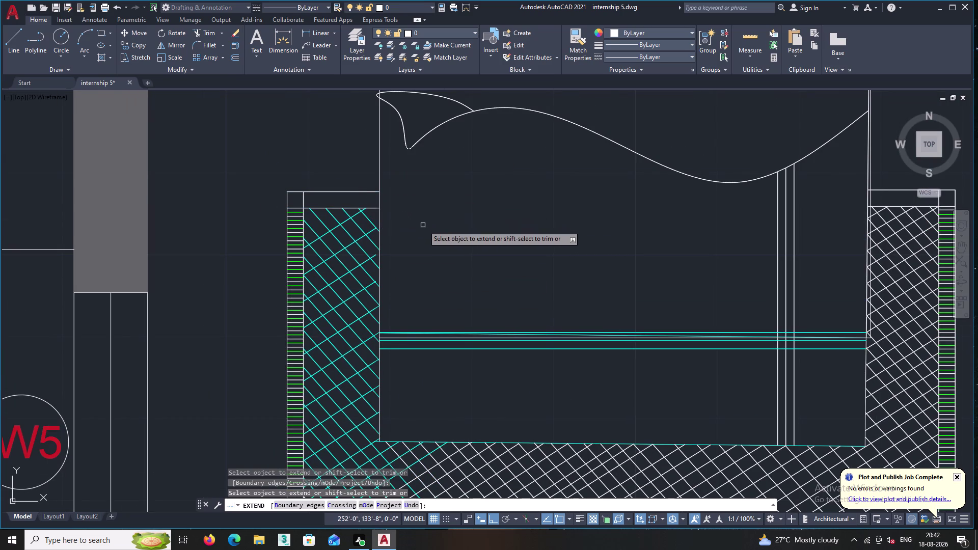
key(Escape)
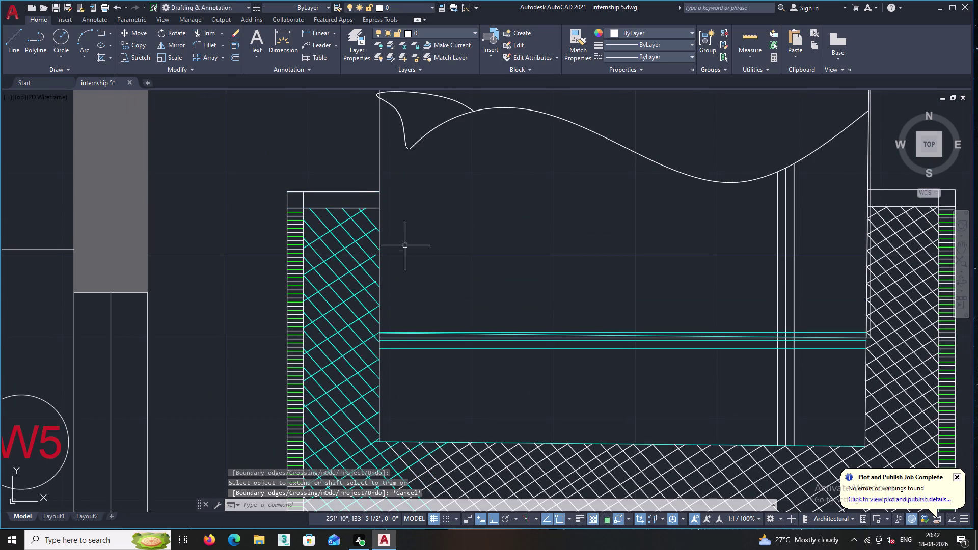
middle_drag(497, 198, 460, 135)
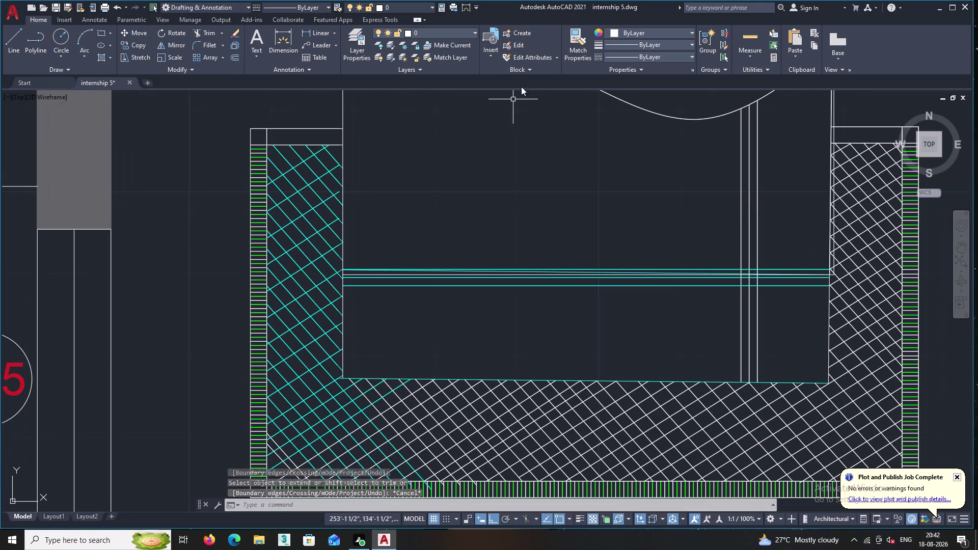
Start MATCHPROP with the cyan left wall hatch as source and recolour the bottom wall hatch.
double_click(581, 37)
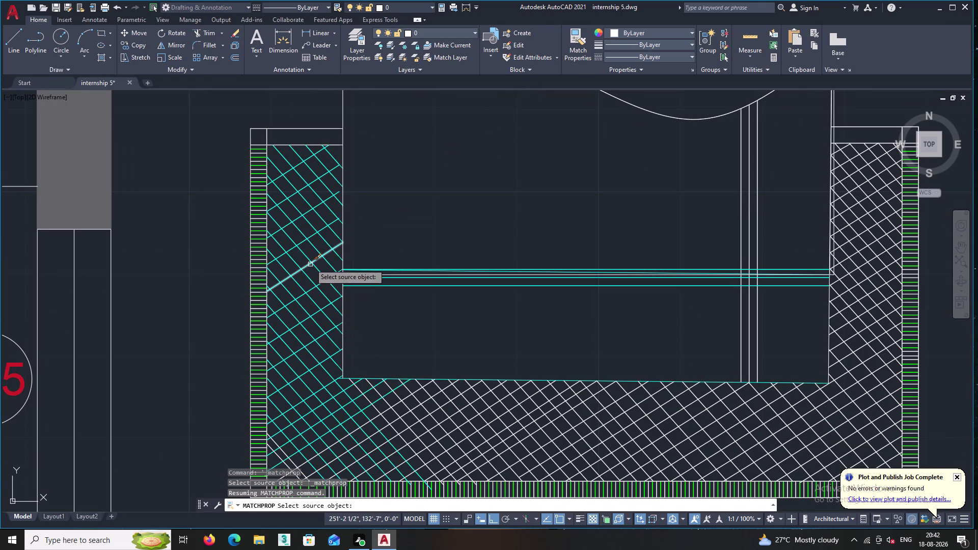
click(305, 267)
middle_drag(365, 422, 337, 336)
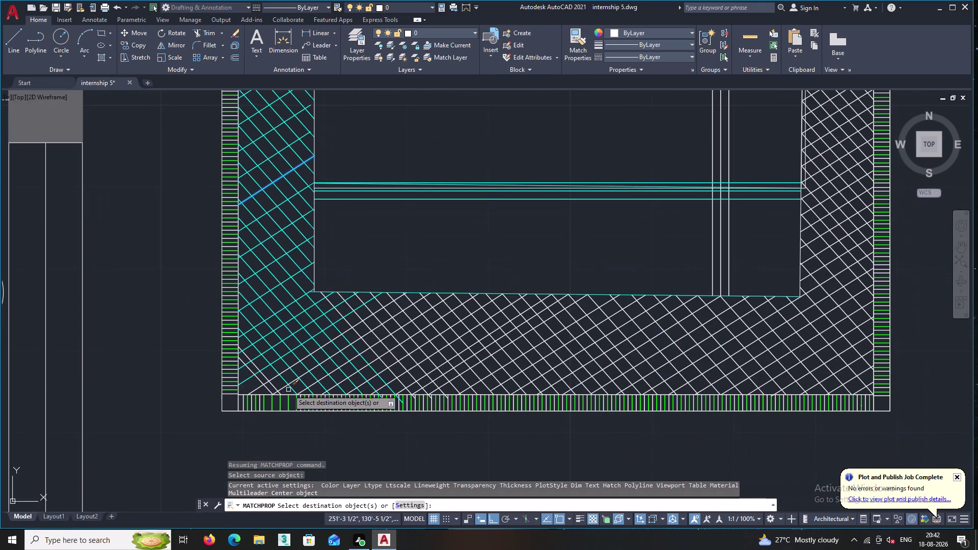
scroll(up, 3)
click(252, 387)
drag(335, 394, 332, 389)
click(196, 310)
scroll(down, 3)
middle_drag(372, 304, 191, 310)
double_click(394, 341)
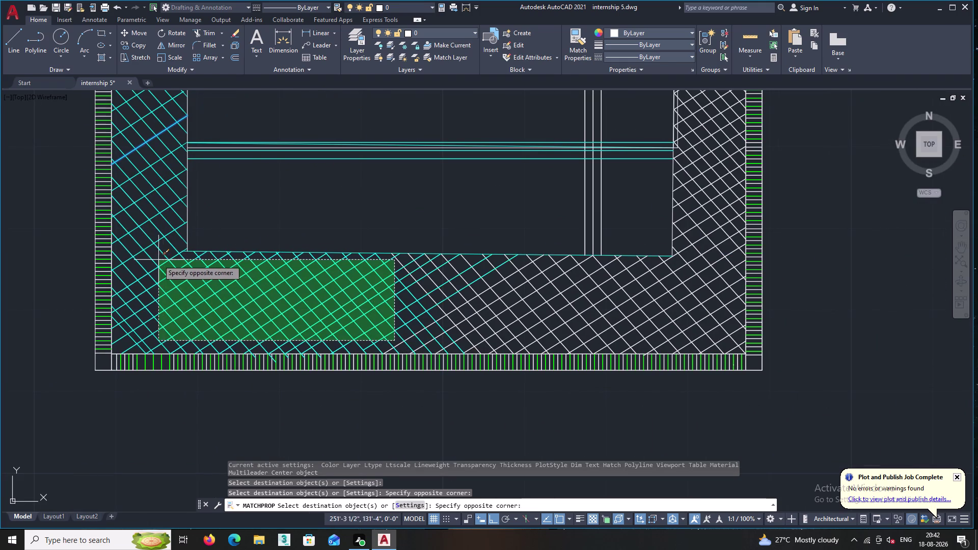
click(154, 259)
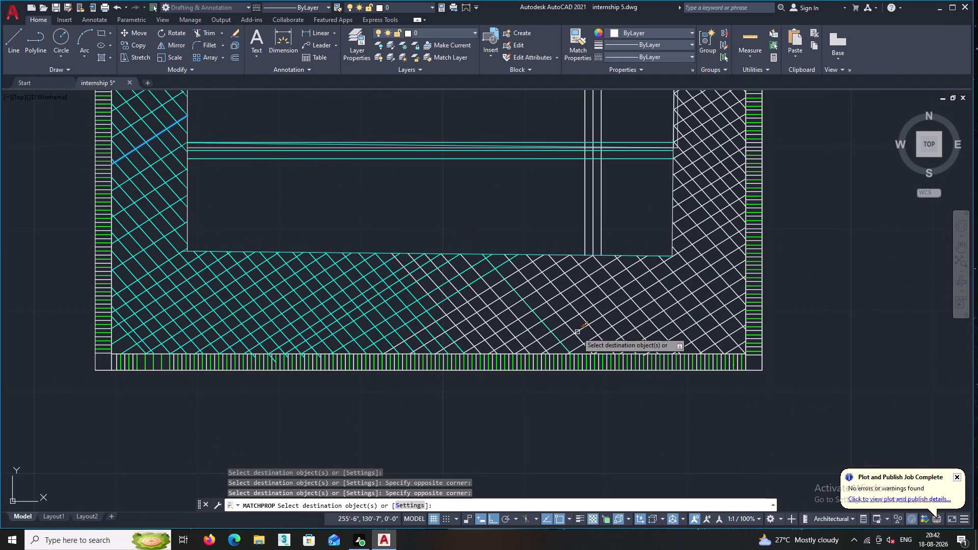
Turn the remaining bottom wall and lower-right corner hatch pieces cyan.
double_click(649, 332)
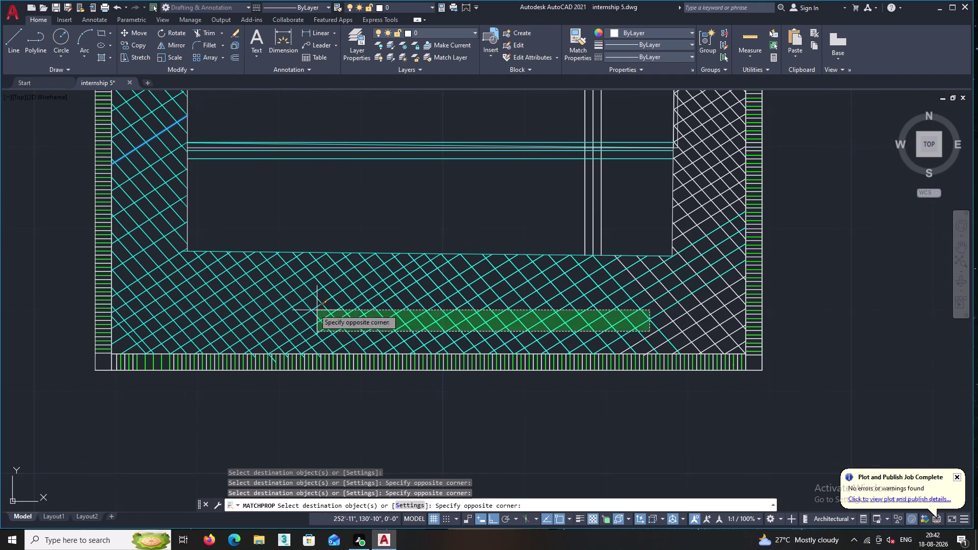
click(254, 301)
middle_drag(424, 309, 134, 310)
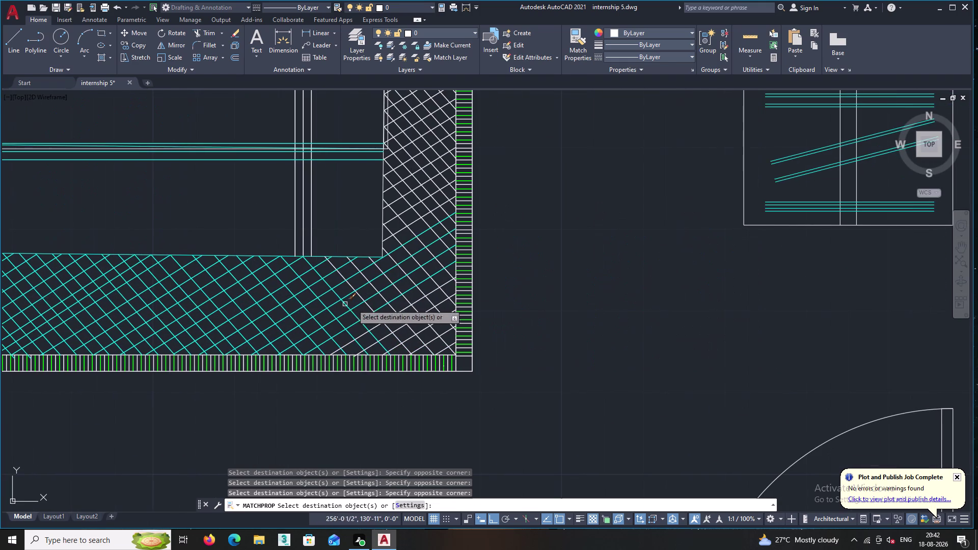
scroll(up, 3)
click(455, 304)
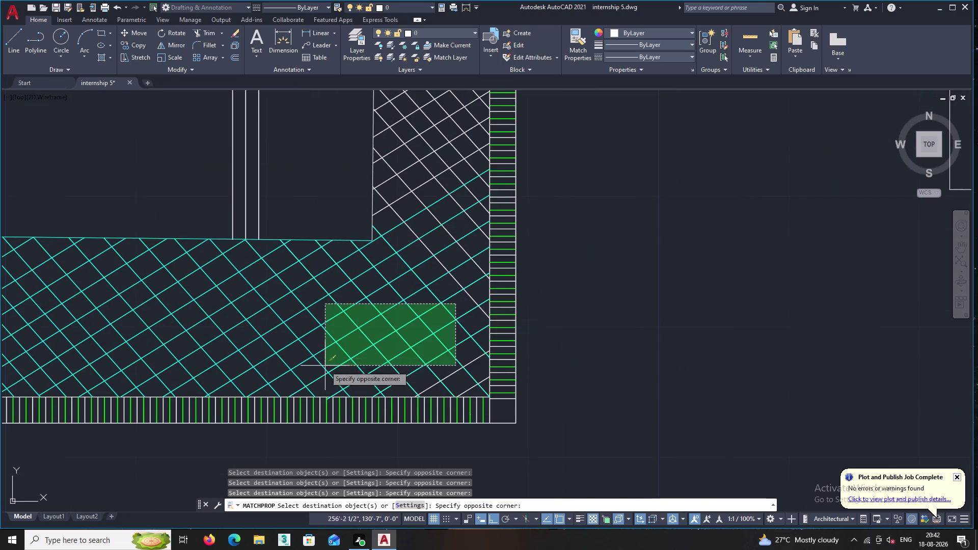
middle_drag(328, 360, 378, 331)
click(346, 339)
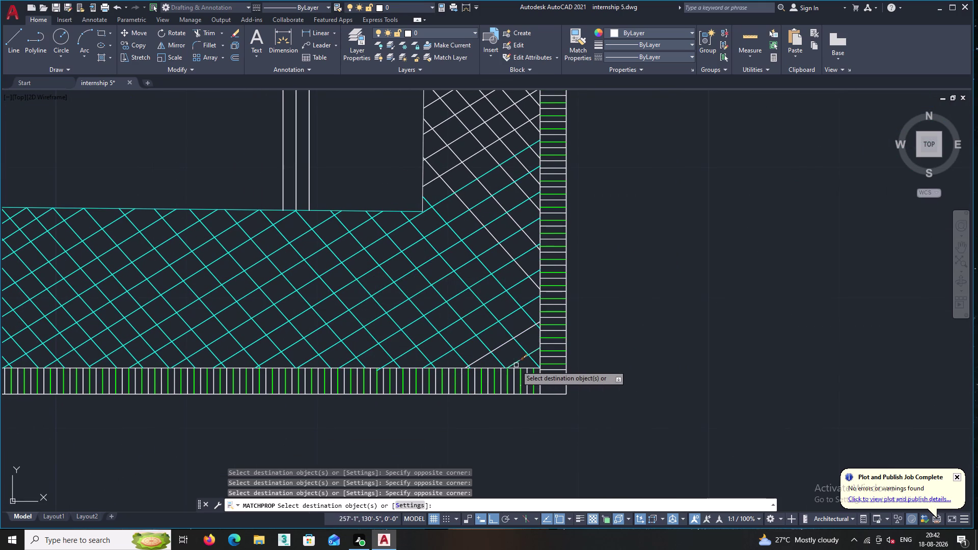
click(523, 366)
click(460, 323)
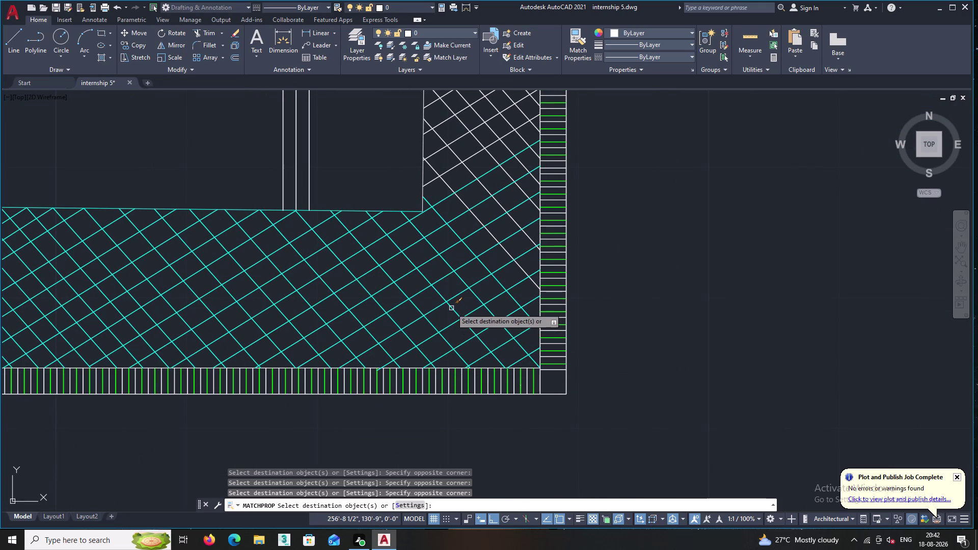
Make the right wall hatch cyan up to its top end and finish property matching.
middle_drag(466, 288, 478, 416)
middle_drag(495, 314, 486, 393)
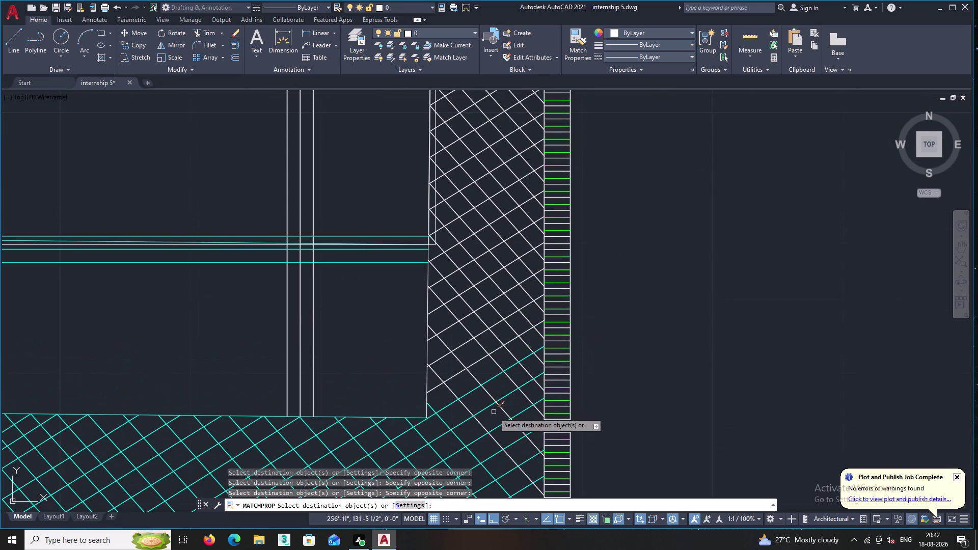
double_click(507, 463)
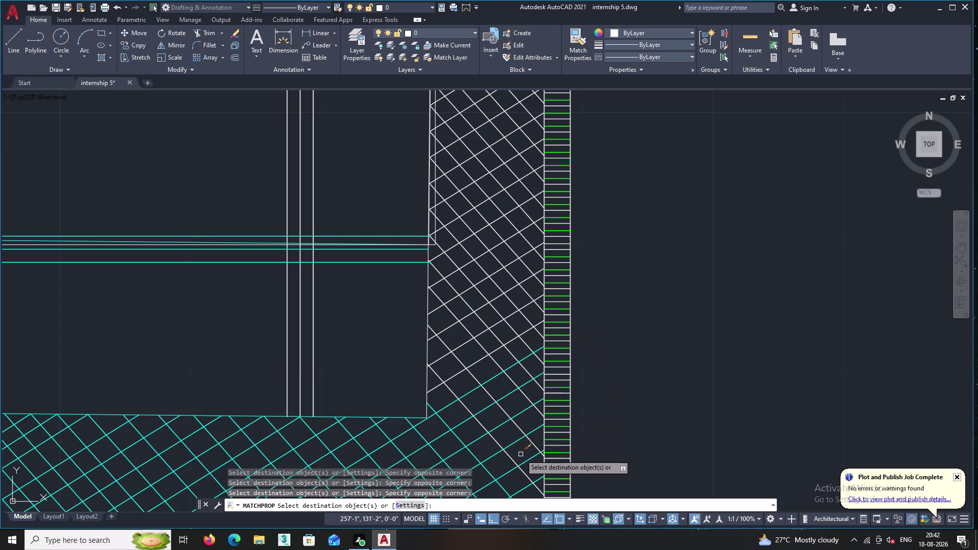
drag(520, 454, 520, 448)
middle_drag(451, 222, 459, 384)
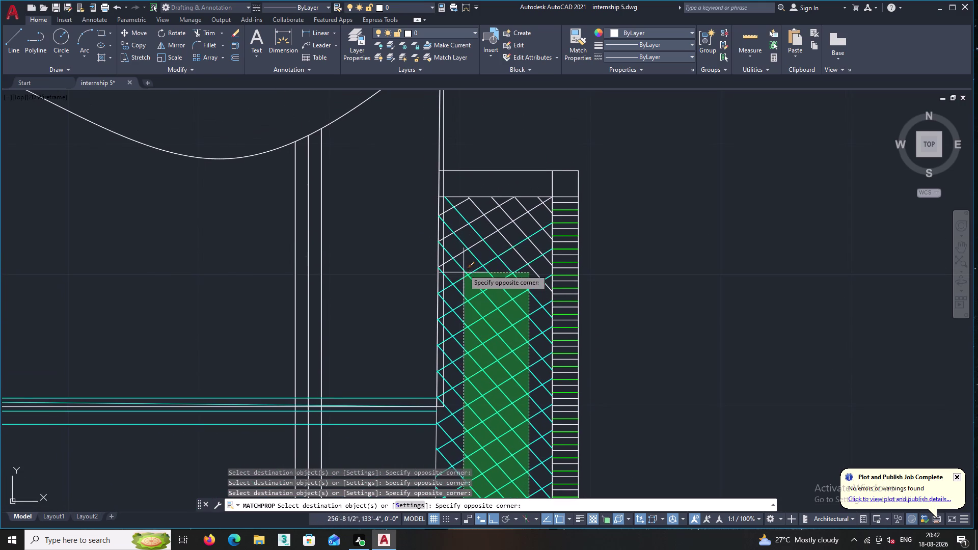
click(458, 202)
middle_drag(456, 329, 442, 189)
middle_drag(443, 272, 418, 193)
scroll(up, 3)
scroll(down, 3)
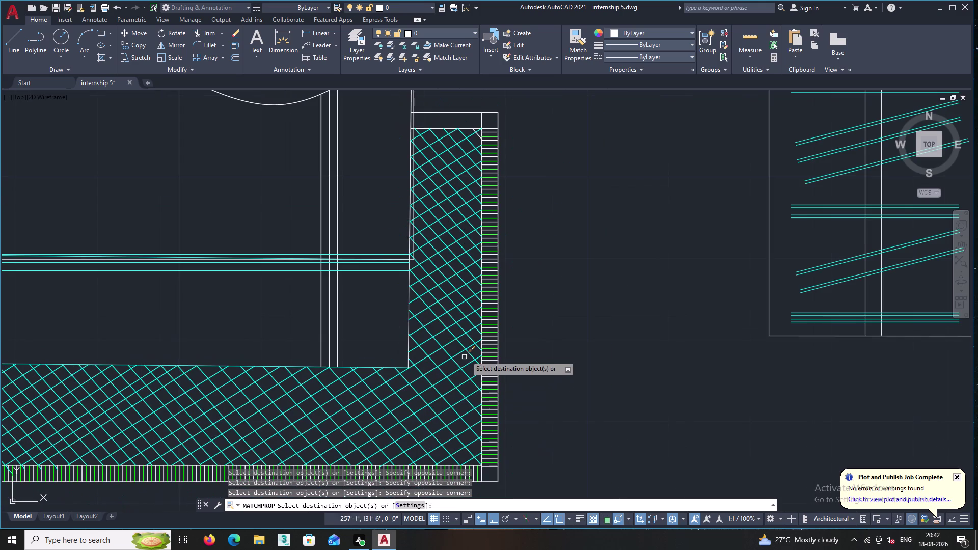
middle_drag(462, 322, 434, 454)
scroll(up, 3)
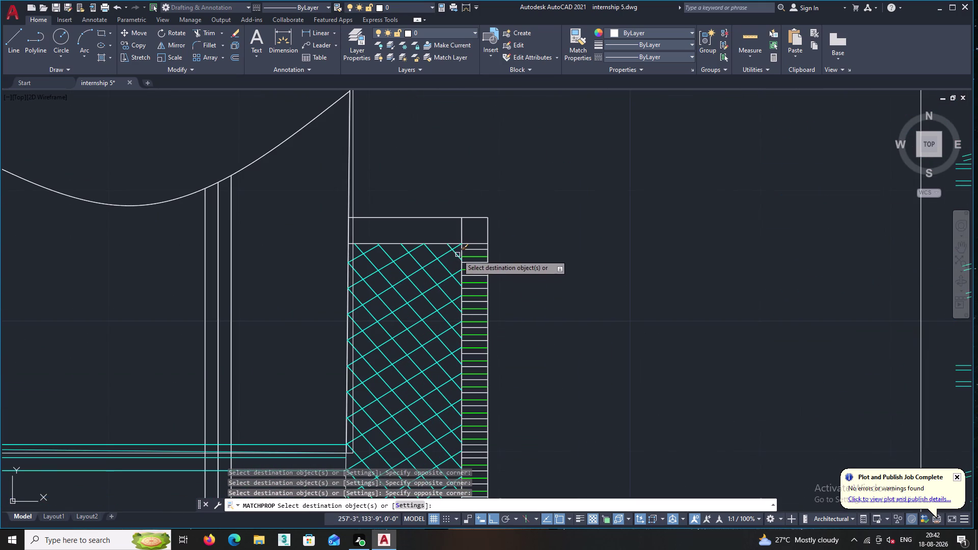
double_click(457, 255)
scroll(down, 3)
middle_drag(604, 273, 573, 185)
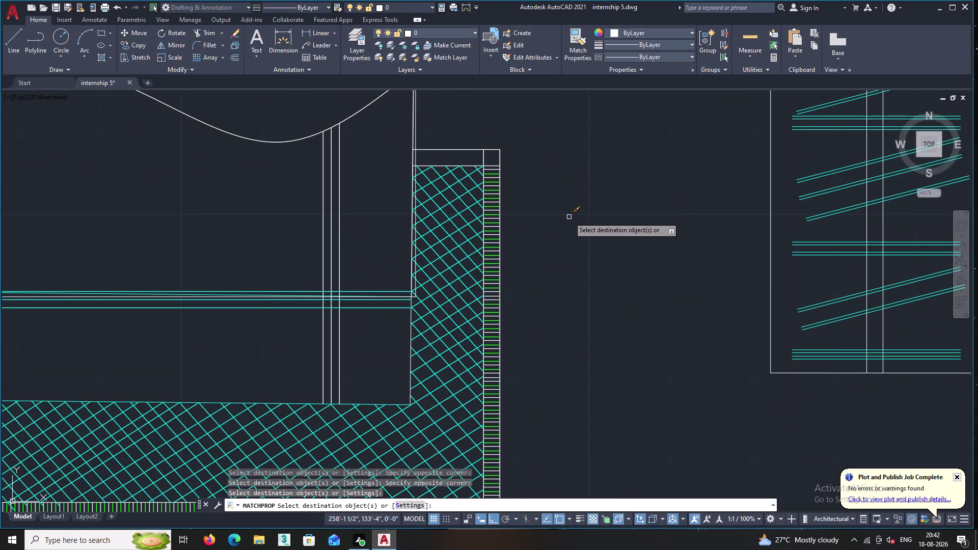
key(Return)
scroll(up, 3)
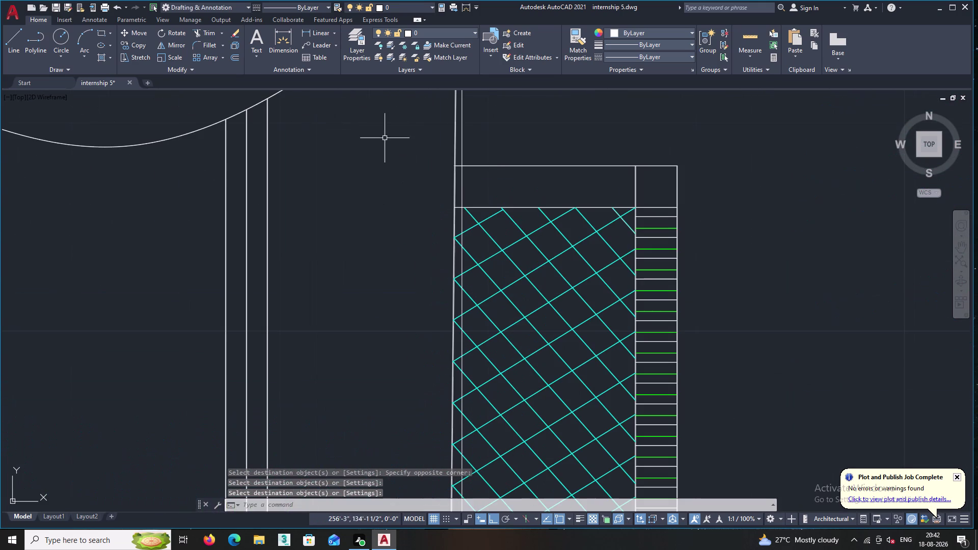
Delete a stray short line near the right wall end, then undo to restore it.
middle_drag(475, 184, 409, 389)
scroll(down, 3)
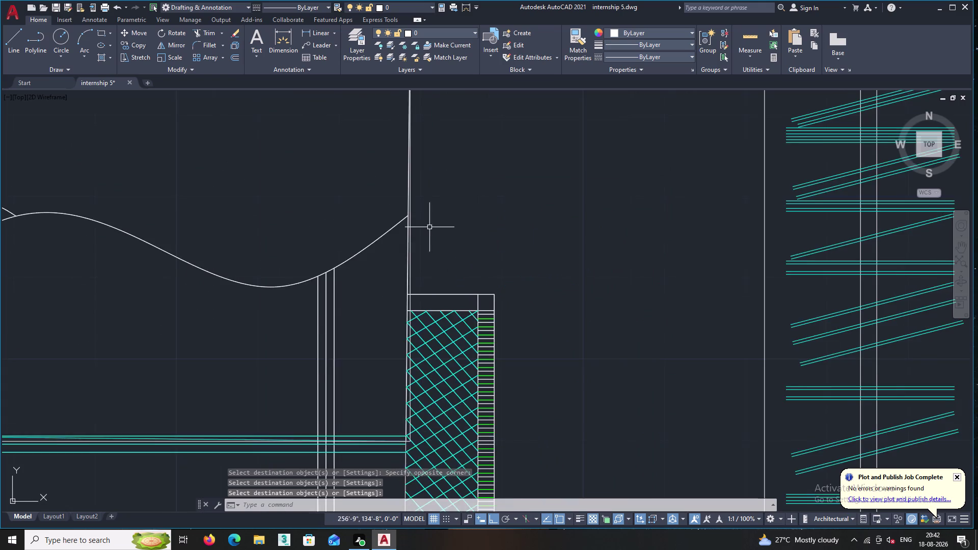
middle_drag(430, 225, 432, 374)
scroll(up, 3)
click(385, 382)
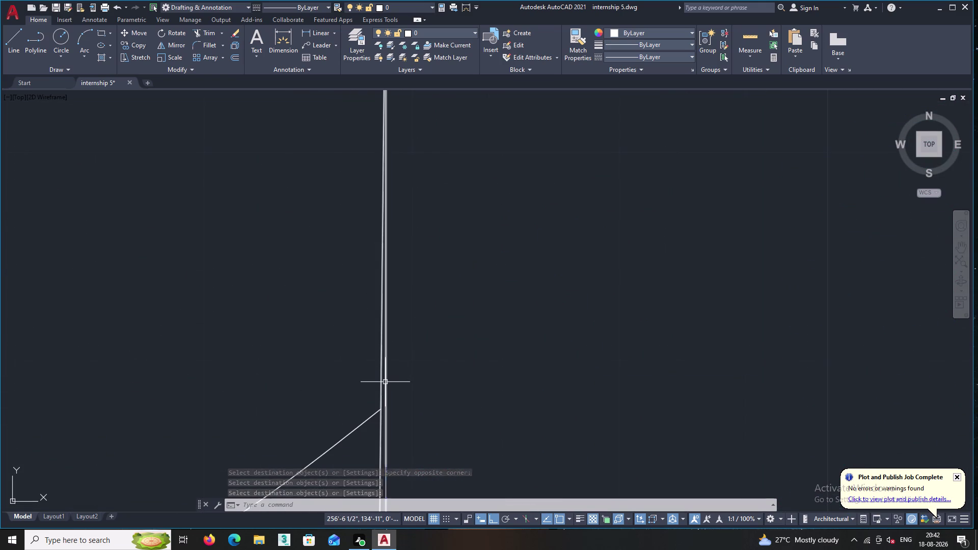
key(Delete)
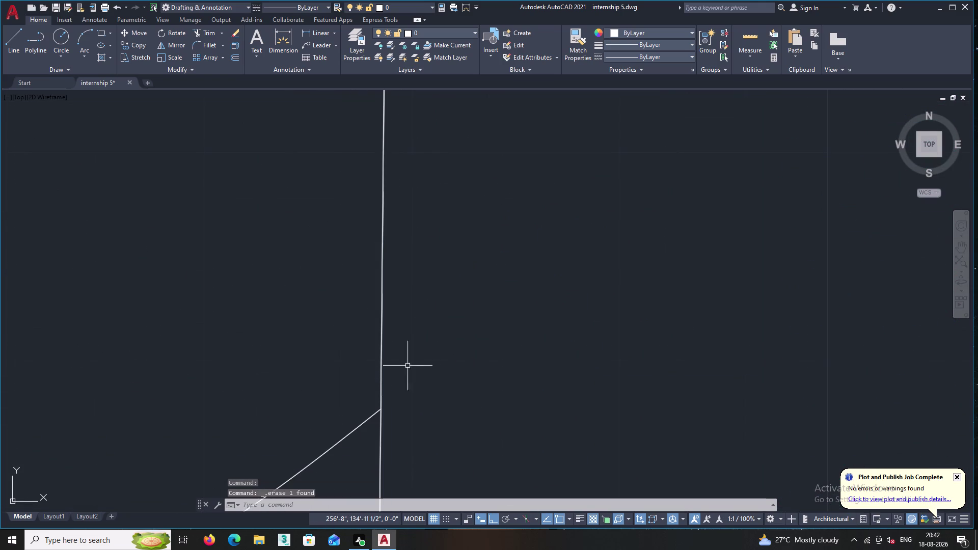
scroll(down, 3)
scroll(down, 3)
key(ctrl+z)
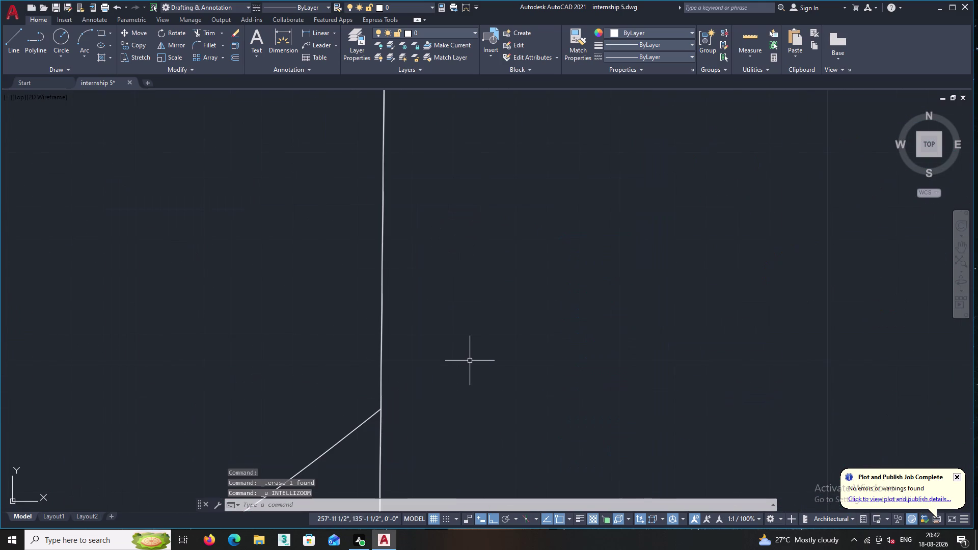
key(ctrl+z)
scroll(down, 3)
scroll(up, 3)
scroll(up, 3)
Pan from the wall end back across the apartment plan toward the bedrooms and labels.
middle_drag(436, 340, 365, 287)
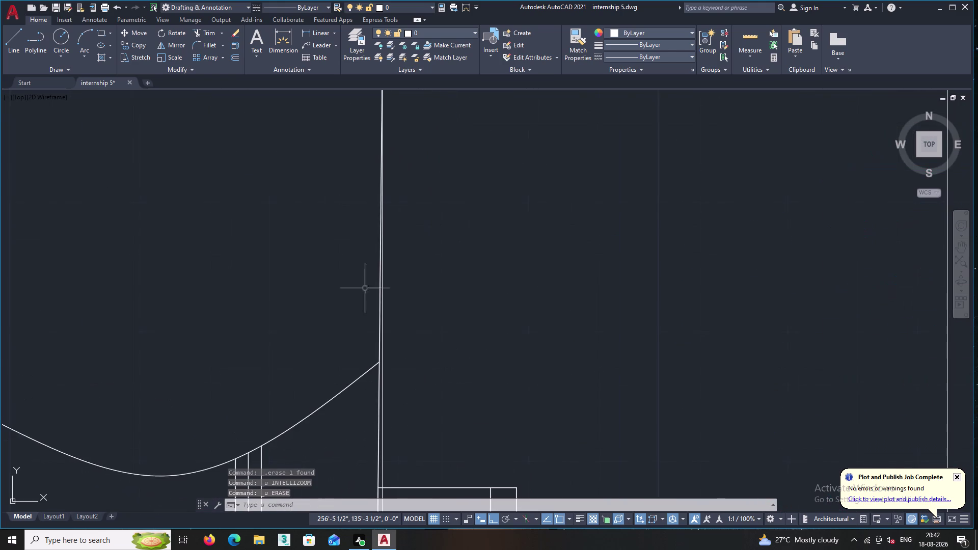
scroll(down, 3)
middle_drag(430, 428, 400, 328)
scroll(up, 3)
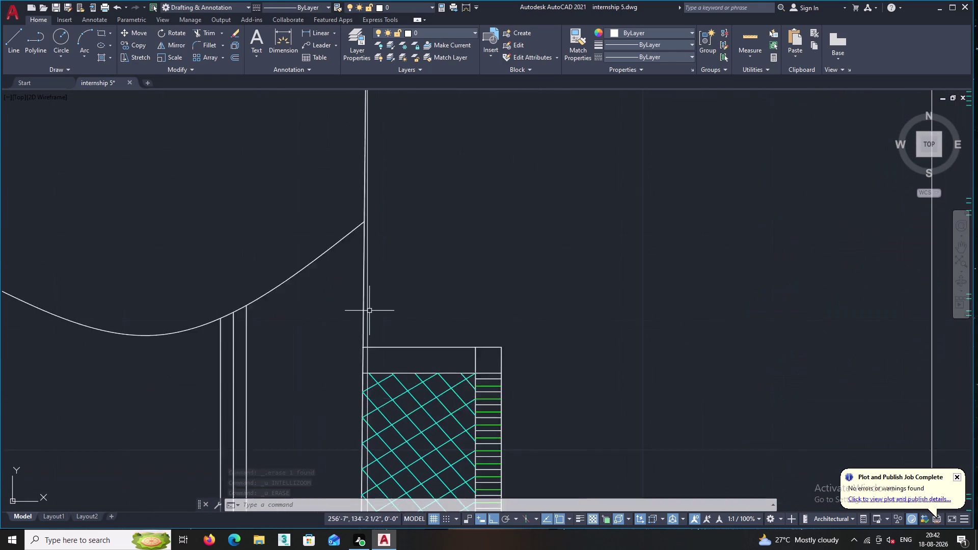
middle_drag(388, 274, 402, 481)
middle_drag(440, 199, 433, 410)
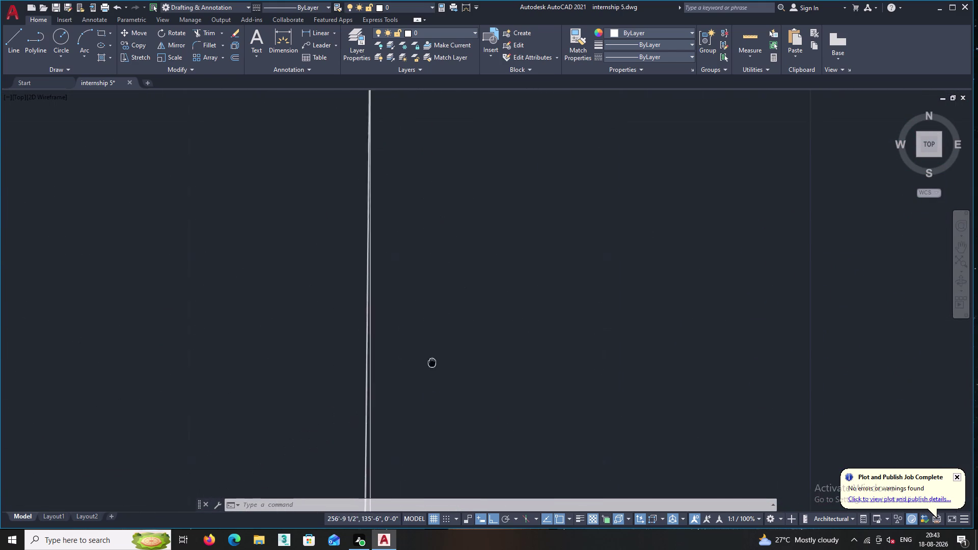
middle_drag(433, 410, 438, 436)
scroll(down, 3)
middle_drag(417, 333, 407, 232)
middle_drag(414, 345, 402, 259)
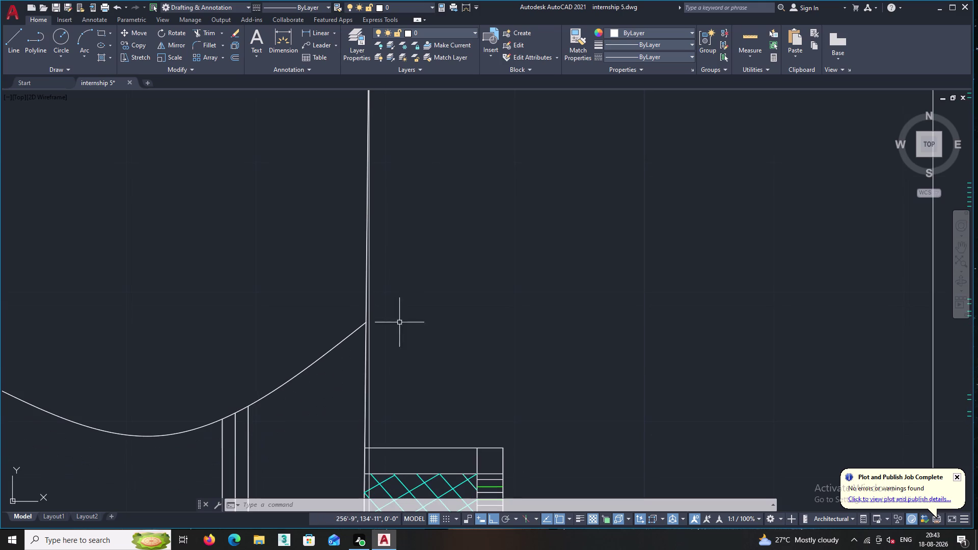
middle_drag(407, 374, 391, 239)
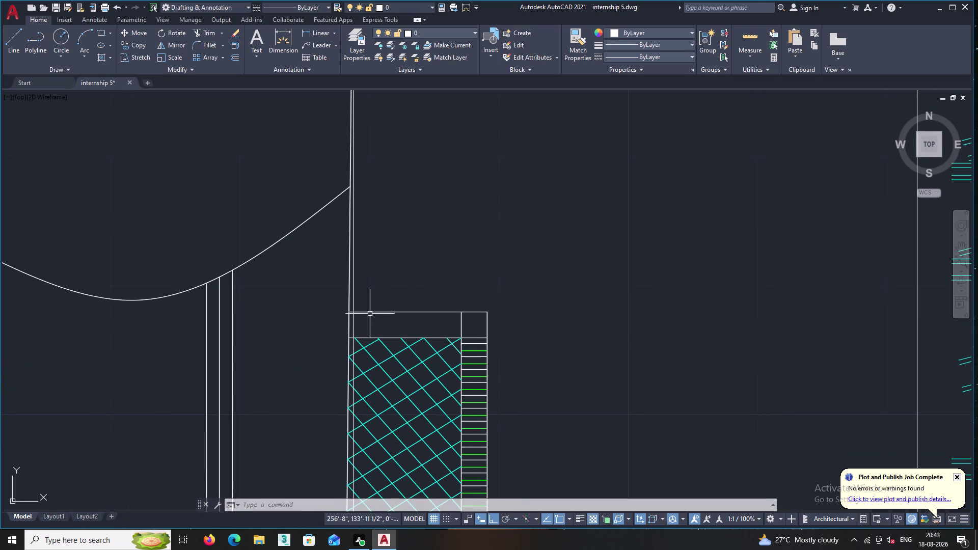
scroll(down, 3)
middle_drag(438, 282, 394, 270)
scroll(down, 3)
scroll(down, 3)
middle_drag(442, 381, 415, 326)
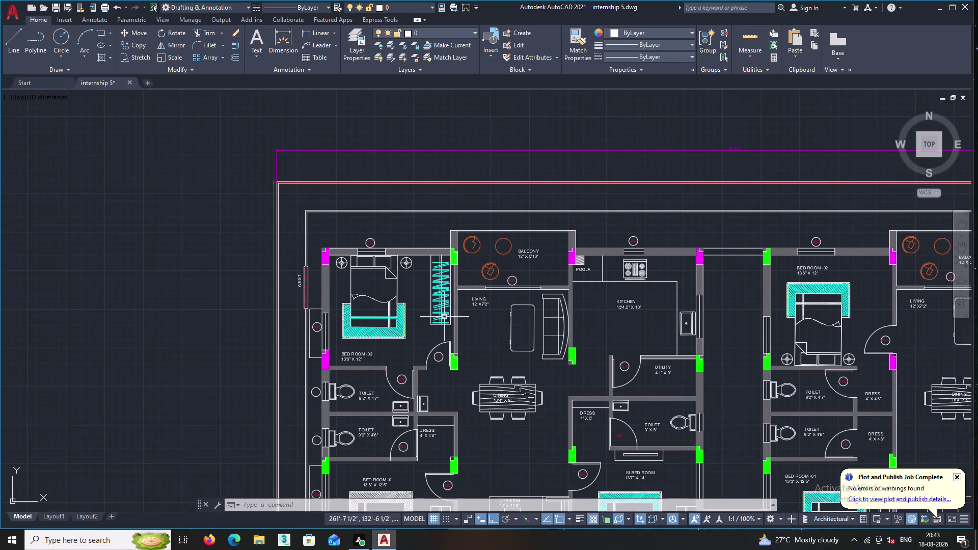
middle_drag(536, 374, 399, 240)
middle_drag(483, 341, 461, 321)
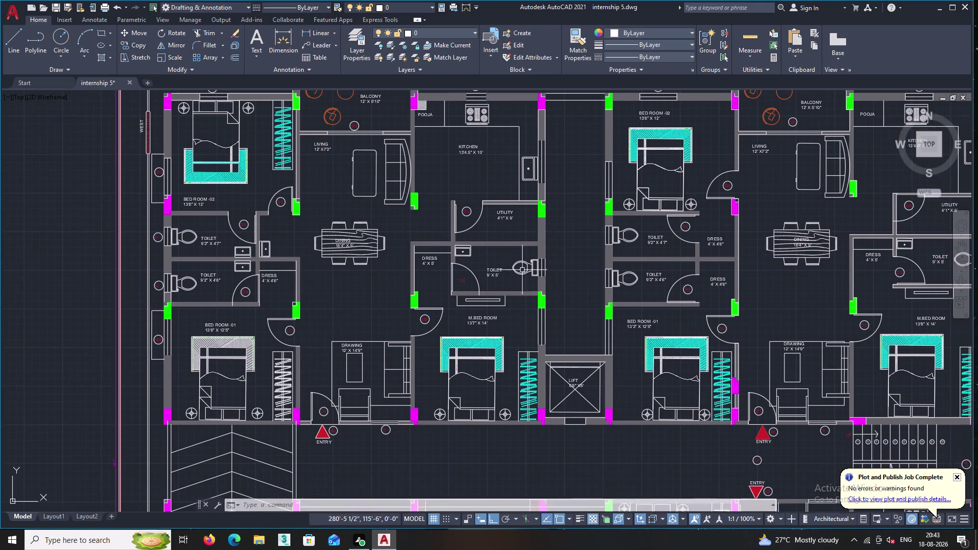
scroll(up, 3)
middle_drag(614, 157, 549, 242)
scroll(down, 3)
middle_drag(548, 273, 483, 73)
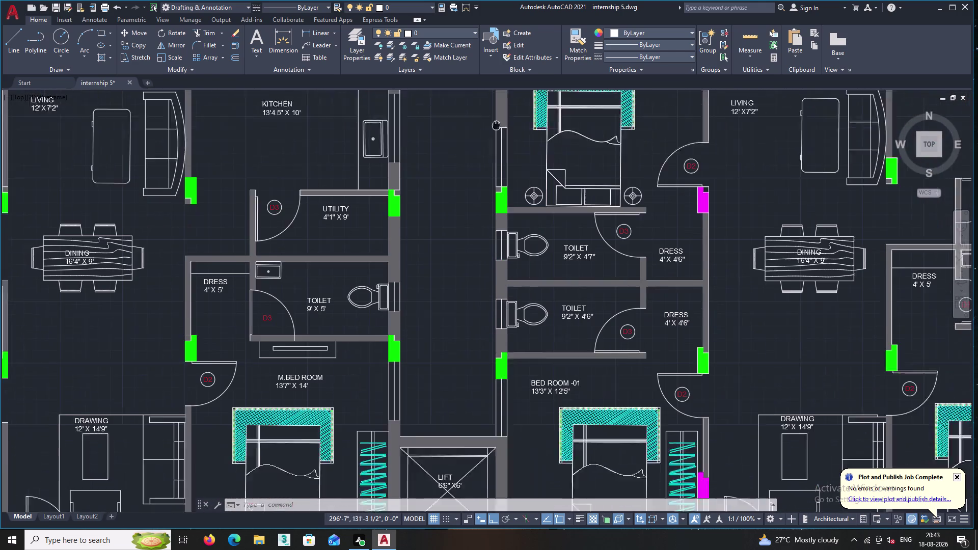
middle_drag(482, 73, 481, 69)
middle_drag(455, 287, 432, 210)
scroll(up, 3)
scroll(down, 3)
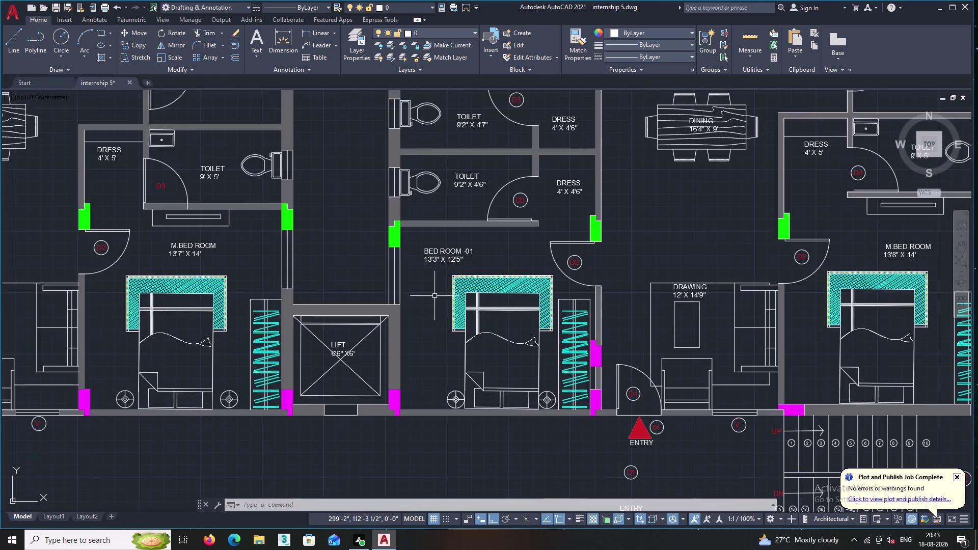
With the whole building plan in view, start Match Properties from the Home ribbon.
middle_drag(443, 332, 304, 194)
scroll(down, 3)
middle_drag(474, 239, 437, 366)
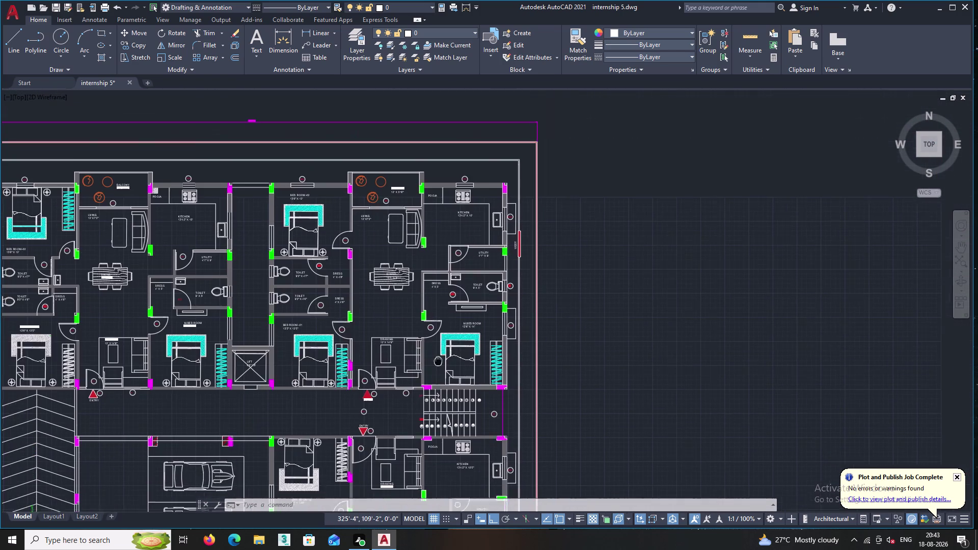
middle_drag(437, 365, 437, 366)
scroll(up, 3)
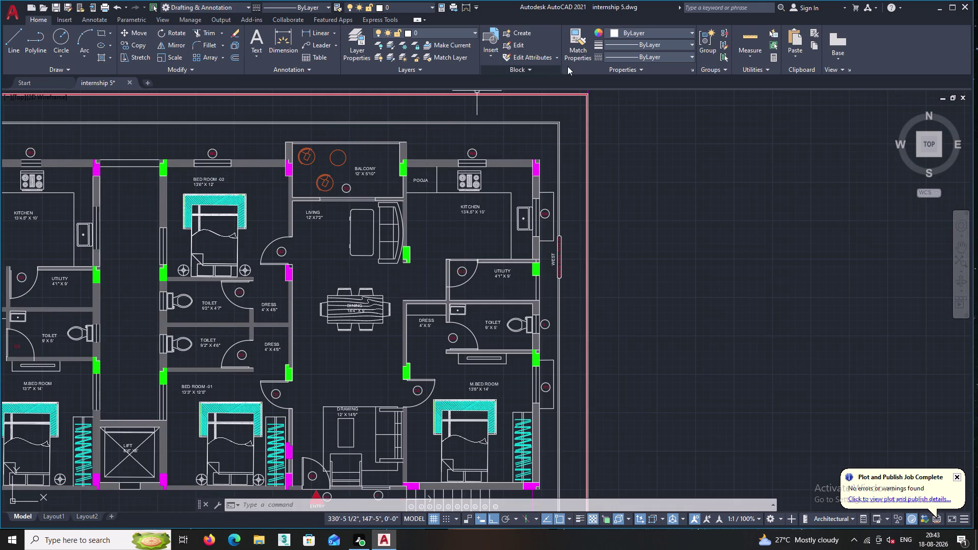
click(578, 48)
scroll(up, 3)
scroll(up, 3)
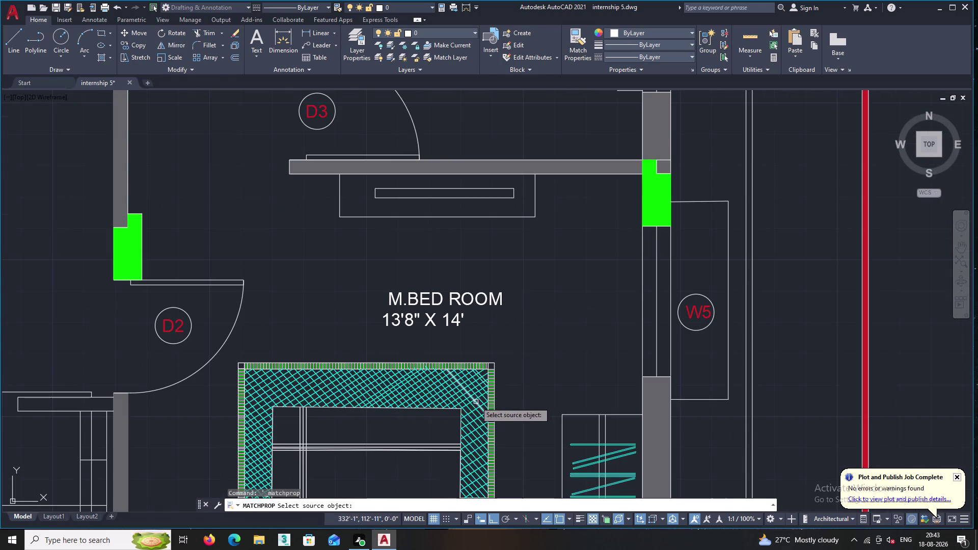
Use the master bedroom bed hatch as source and turn the second bed's lower hatch cyan.
click(471, 398)
middle_drag(390, 404, 490, 230)
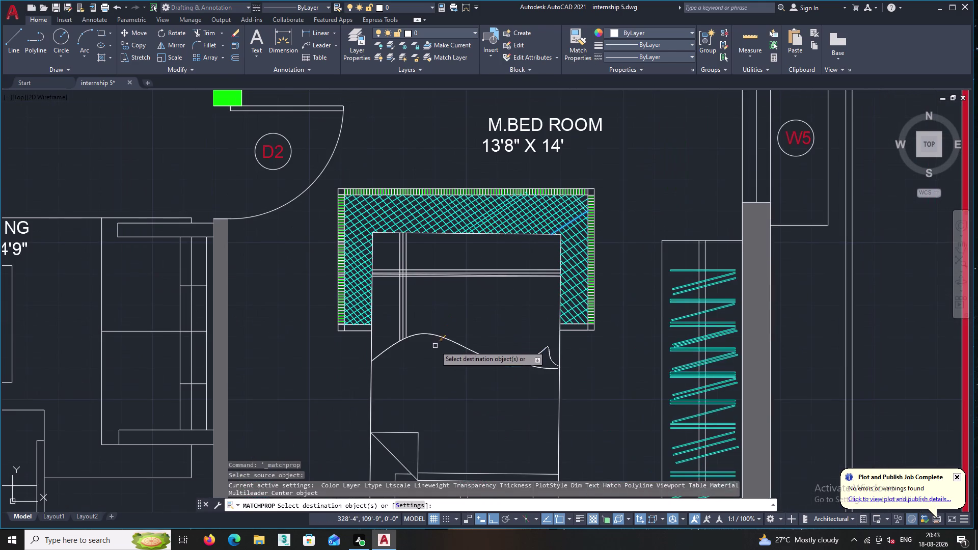
middle_drag(435, 346, 495, 212)
scroll(down, 3)
scroll(down, 3)
middle_drag(373, 383, 474, 190)
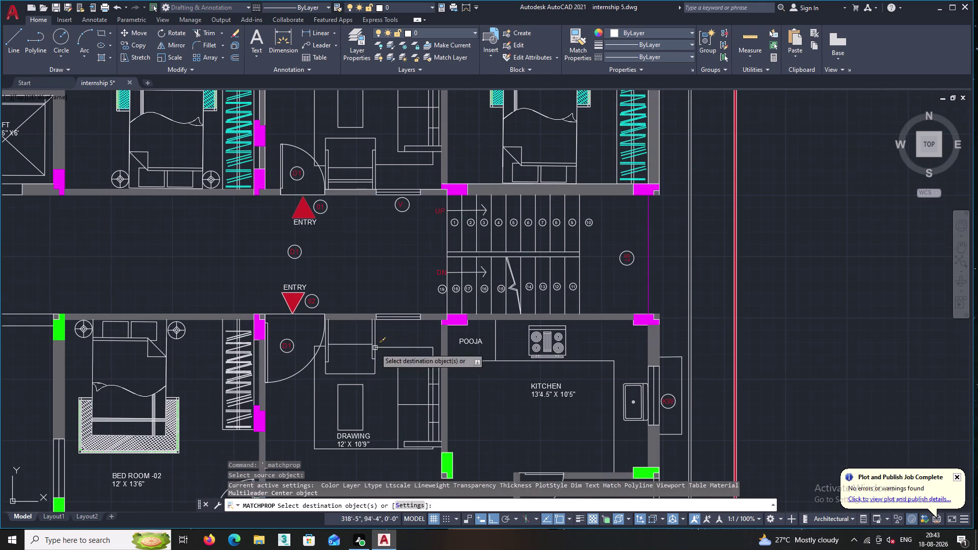
middle_drag(182, 431, 260, 363)
scroll(up, 3)
scroll(up, 3)
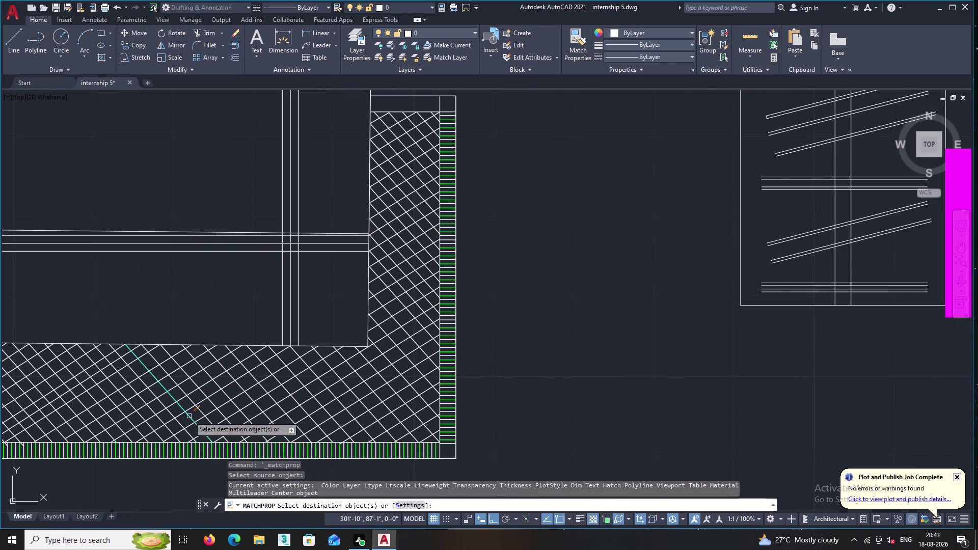
middle_drag(187, 414, 342, 387)
click(308, 393)
middle_drag(177, 370, 428, 379)
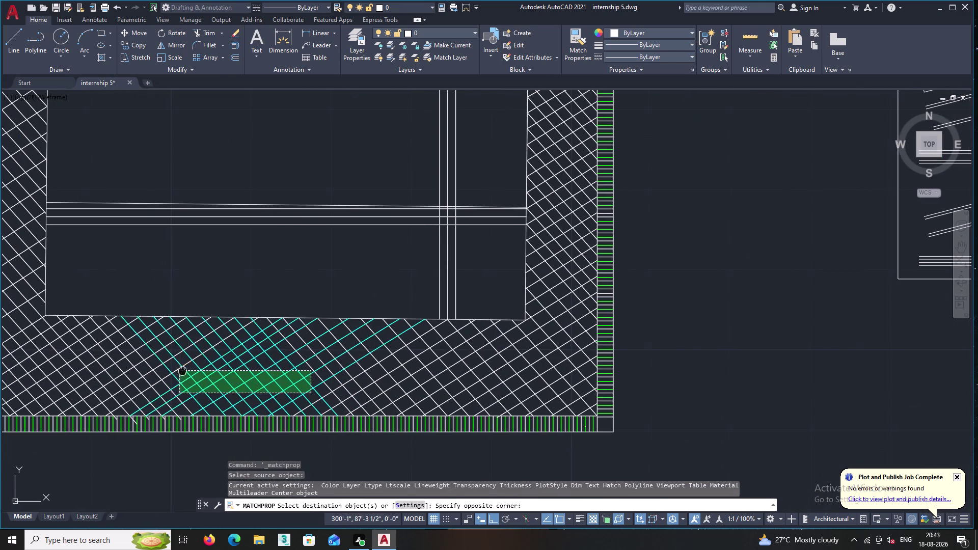
middle_drag(429, 378, 496, 379)
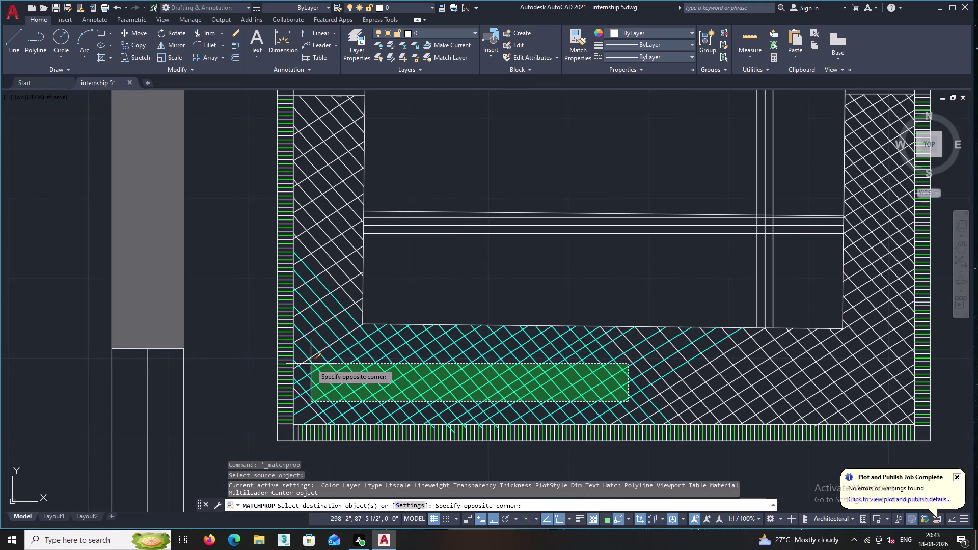
double_click(311, 364)
double_click(305, 403)
Turn the left hatch strip of the BED ROOM -02 bed cyan.
middle_drag(316, 316, 315, 325)
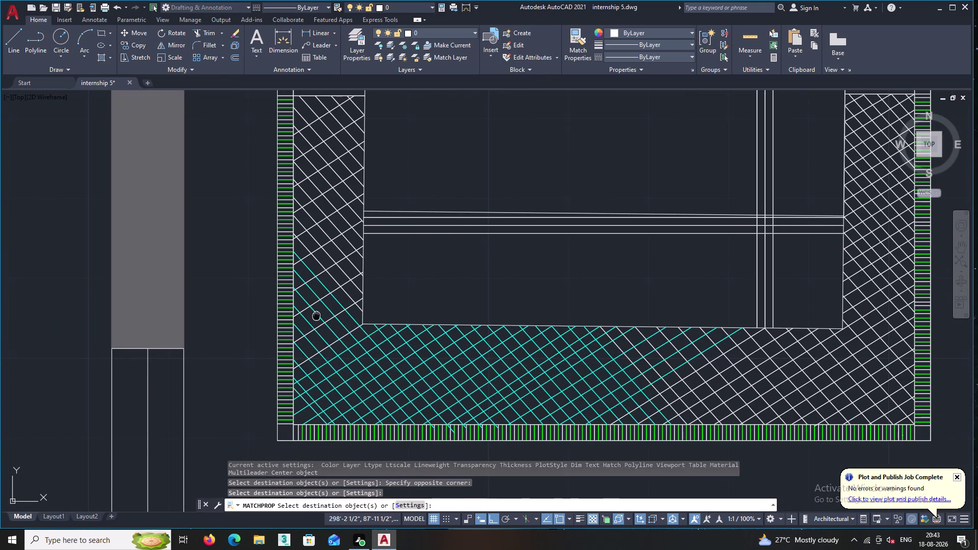
middle_drag(315, 325, 313, 437)
middle_drag(326, 421, 360, 309)
drag(361, 367, 361, 364)
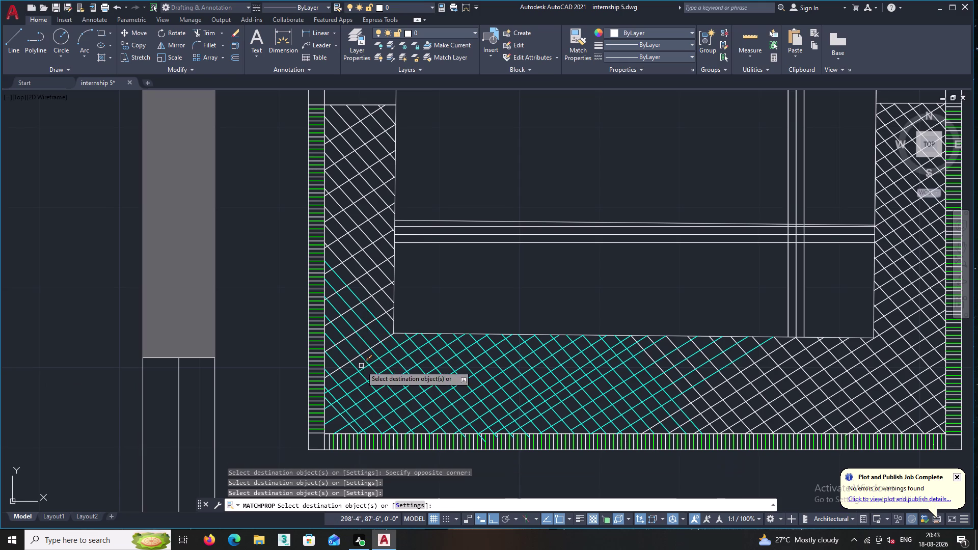
drag(361, 364, 361, 363)
click(361, 366)
middle_drag(347, 280, 361, 397)
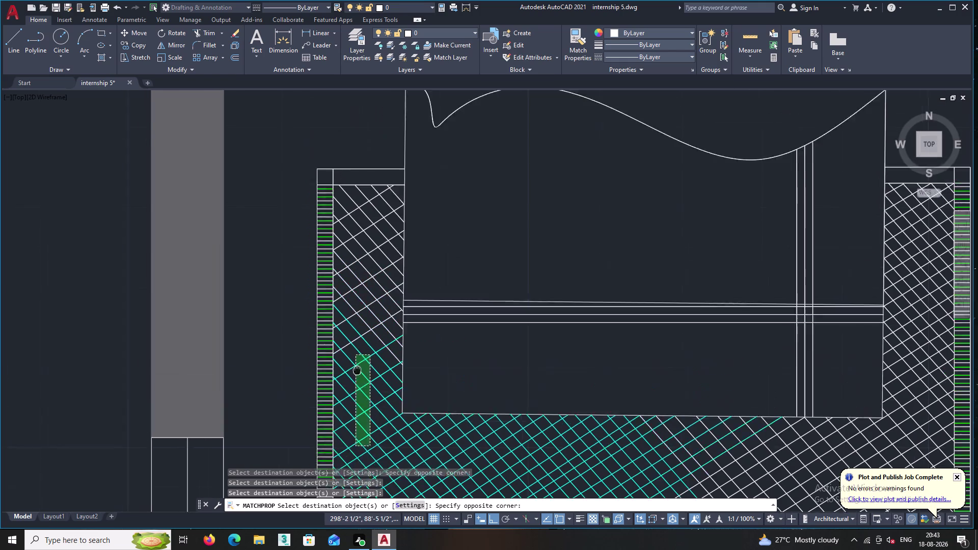
middle_drag(360, 396, 361, 364)
middle_drag(357, 281, 370, 384)
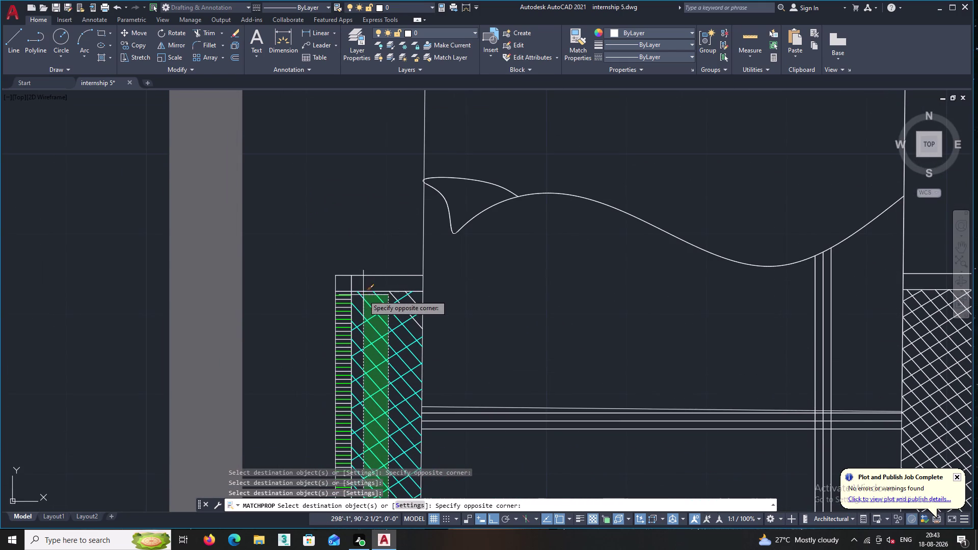
click(363, 302)
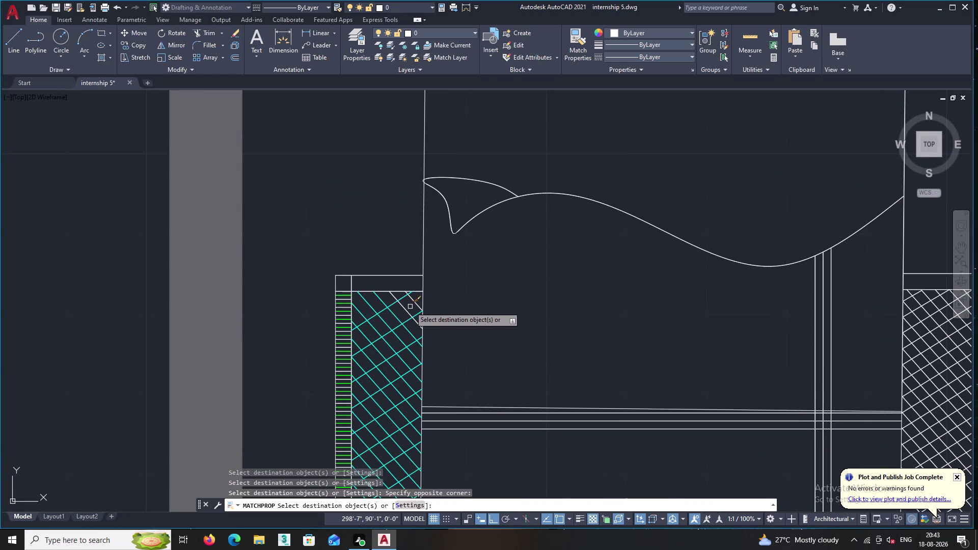
double_click(406, 309)
double_click(415, 301)
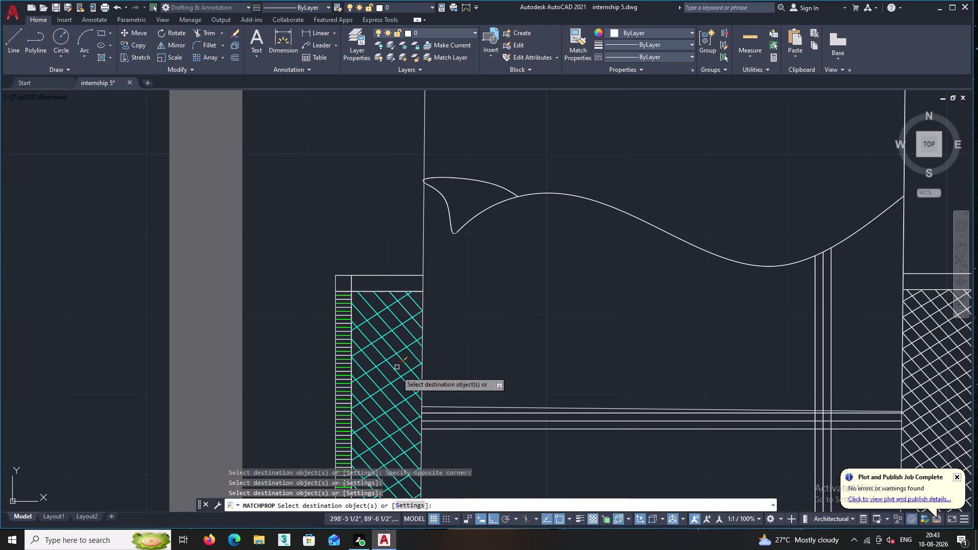
scroll(down, 3)
middle_drag(498, 330, 363, 244)
scroll(up, 3)
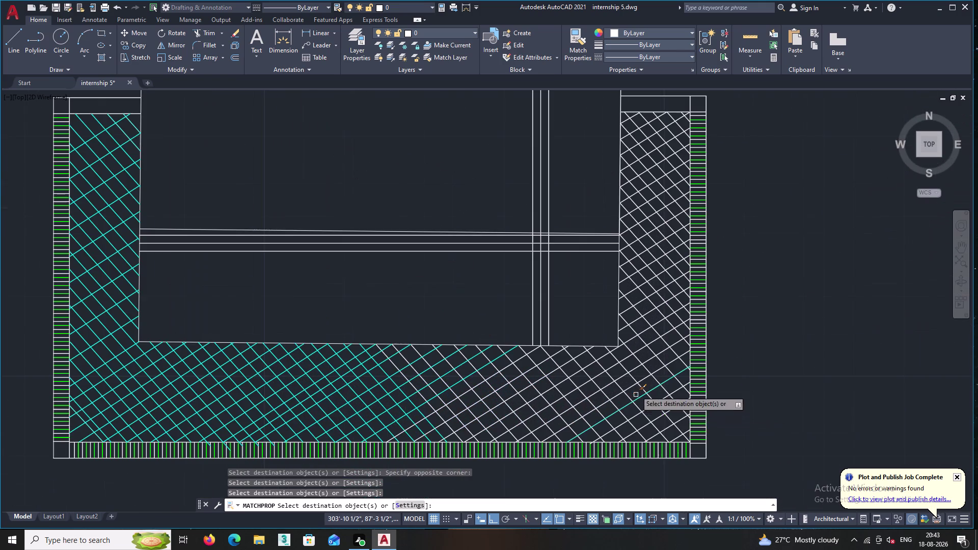
Turn the bed's bottom-right and corner hatch pieces cyan.
click(652, 432)
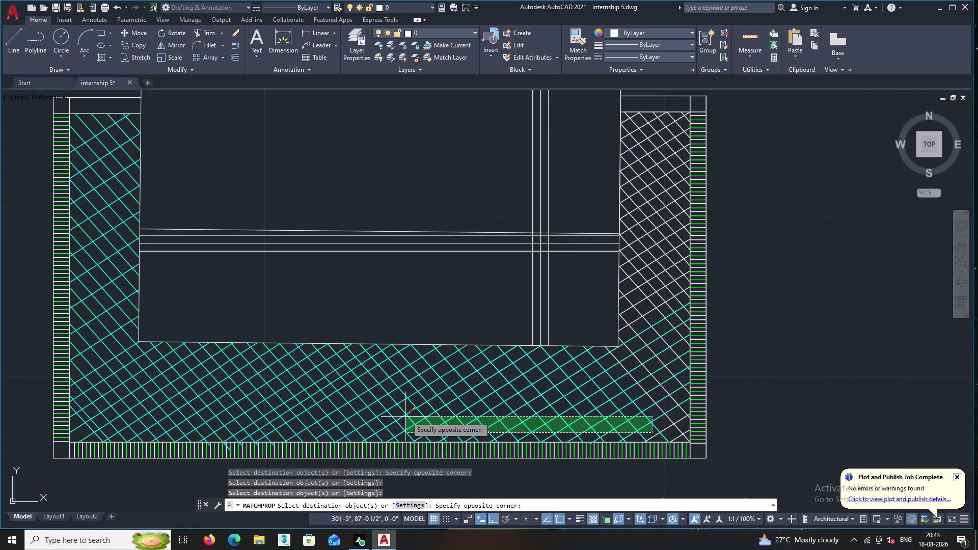
click(385, 393)
middle_drag(515, 384, 338, 370)
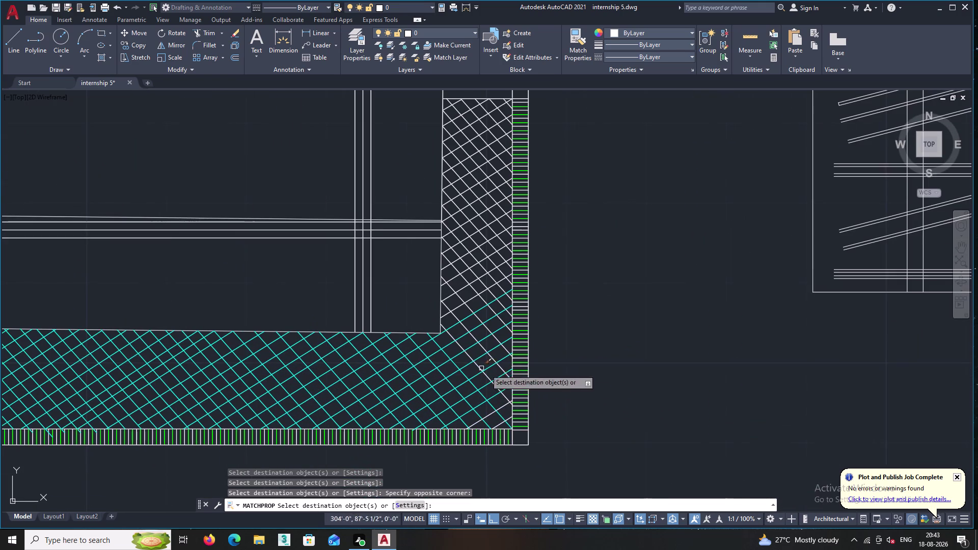
scroll(up, 3)
double_click(491, 409)
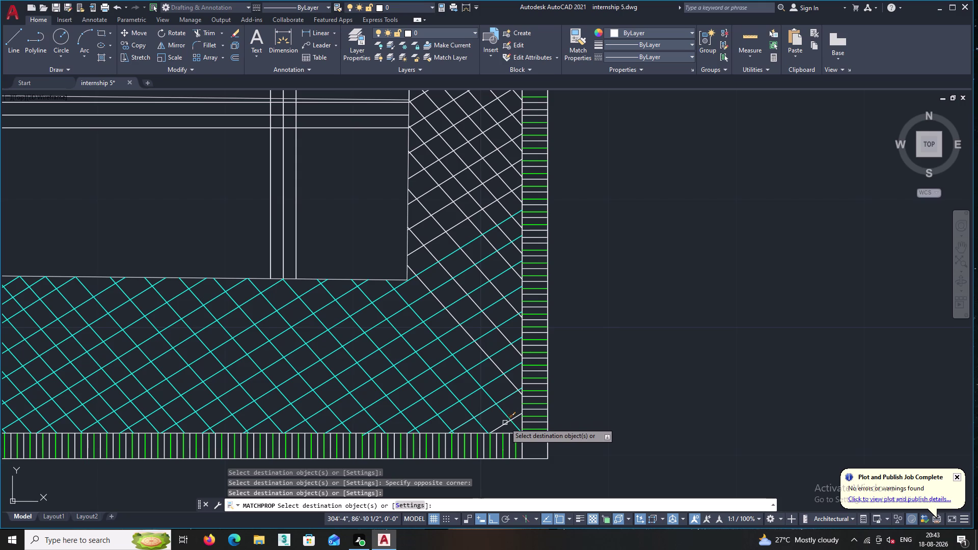
click(505, 424)
Make the right hatch strip and the last white piece cyan, then zoom back out.
middle_drag(495, 382, 497, 433)
triple_click(508, 438)
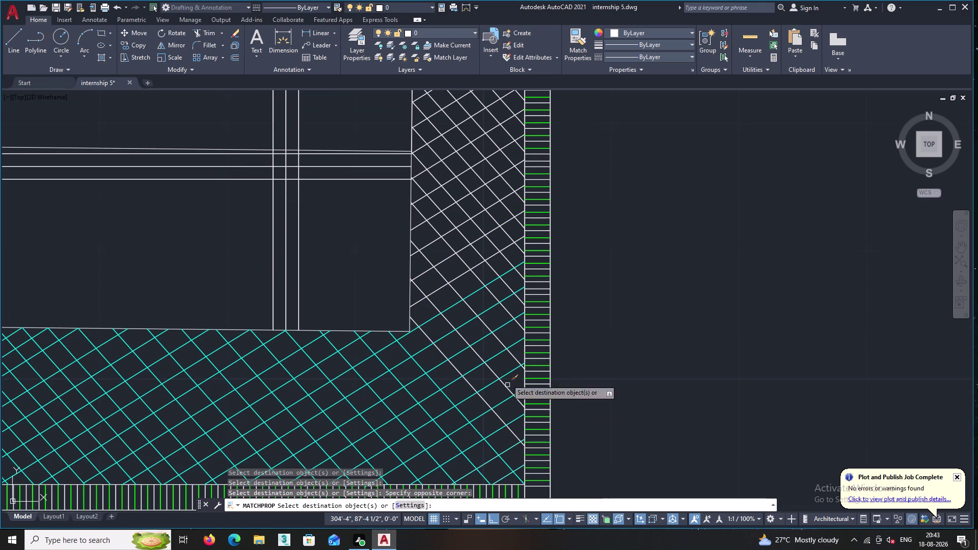
click(509, 438)
middle_drag(452, 261, 487, 427)
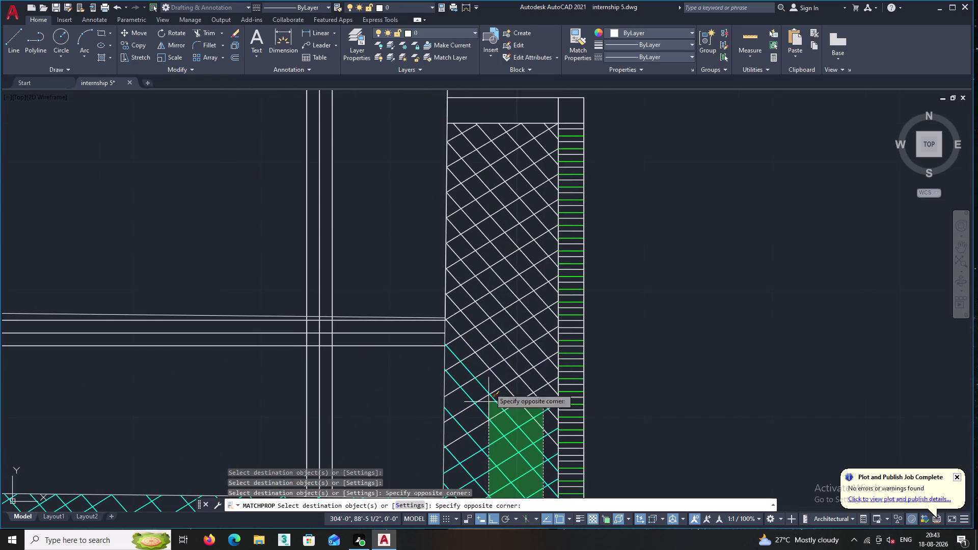
middle_drag(491, 246, 482, 399)
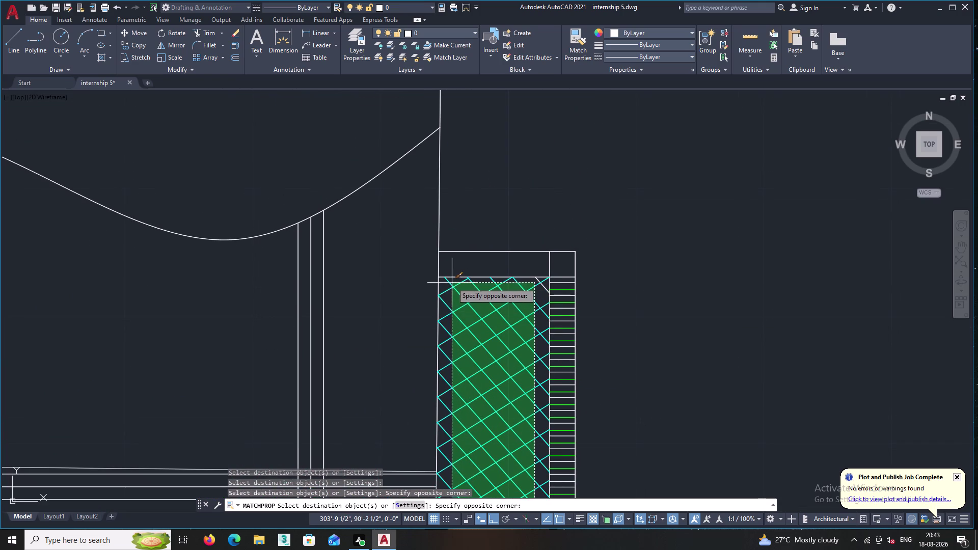
click(451, 283)
click(545, 285)
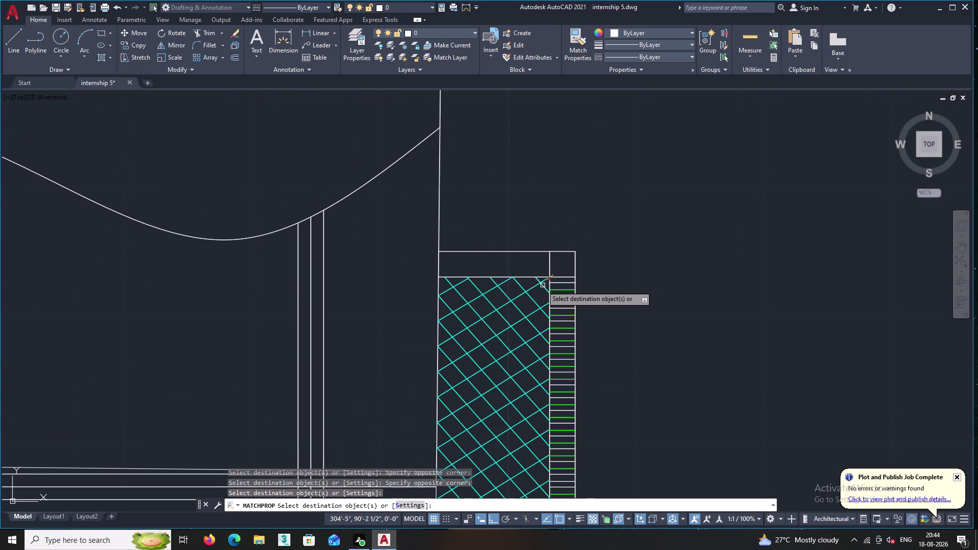
scroll(down, 3)
middle_drag(649, 330, 602, 215)
scroll(down, 3)
middle_drag(618, 320, 591, 221)
scroll(down, 3)
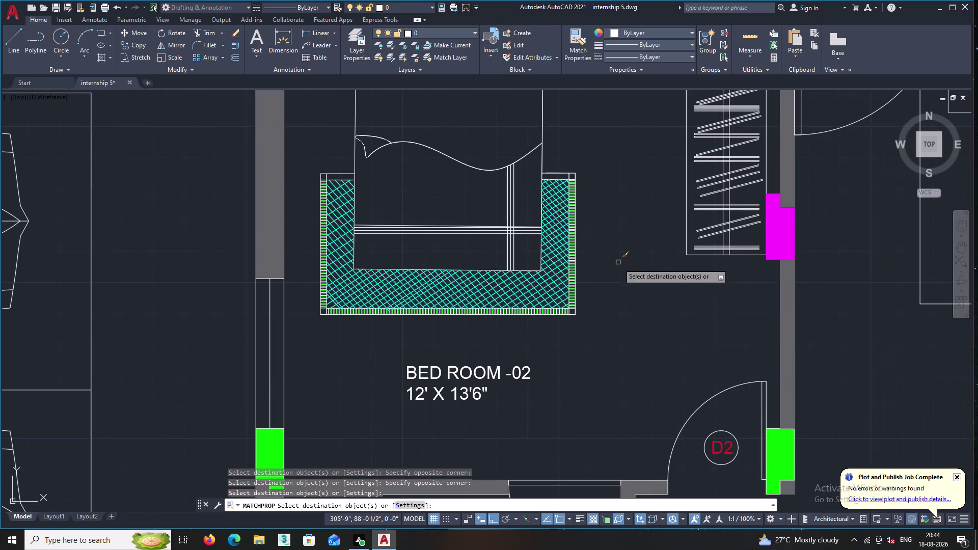
Match the top and left-side crosshatch pieces of the BED ROOM -01 bed to the cyan source hatch.
scroll(down, 3)
middle_drag(580, 325, 419, 207)
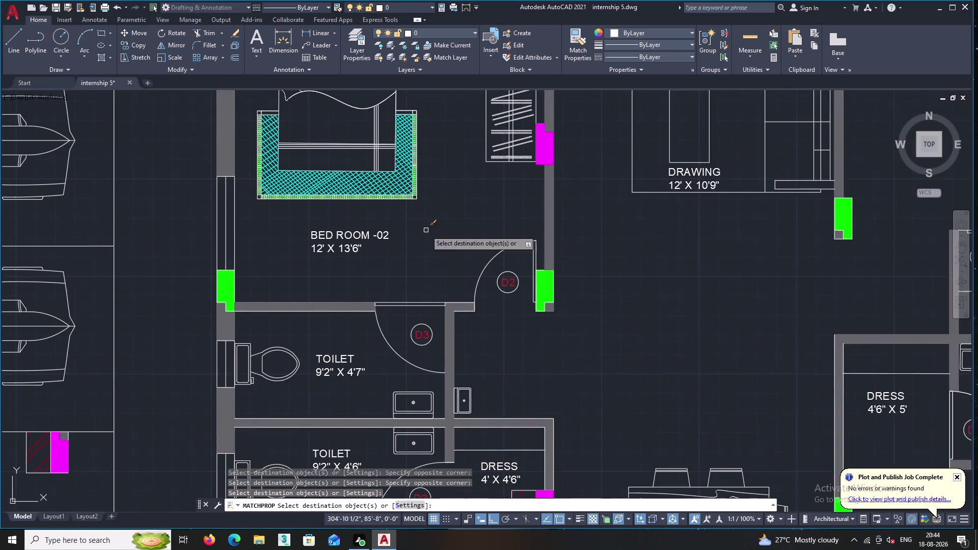
scroll(down, 3)
middle_drag(513, 327, 507, 246)
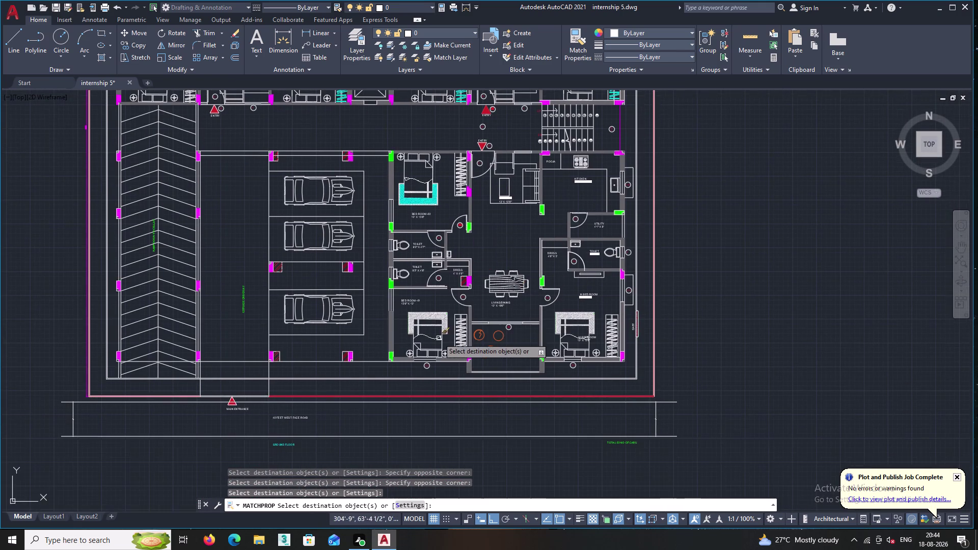
scroll(up, 3)
scroll(up, 3)
scroll(up, 3)
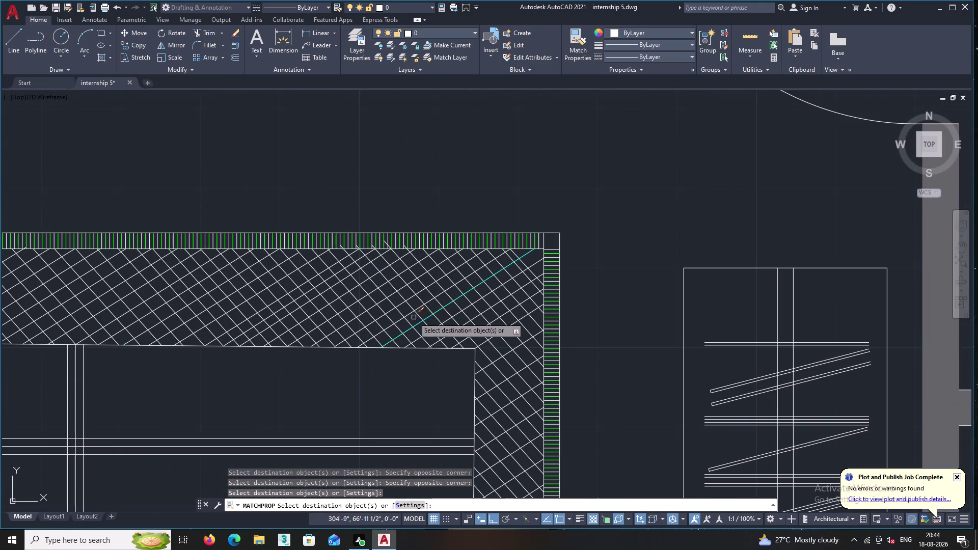
double_click(413, 317)
middle_drag(247, 306, 599, 362)
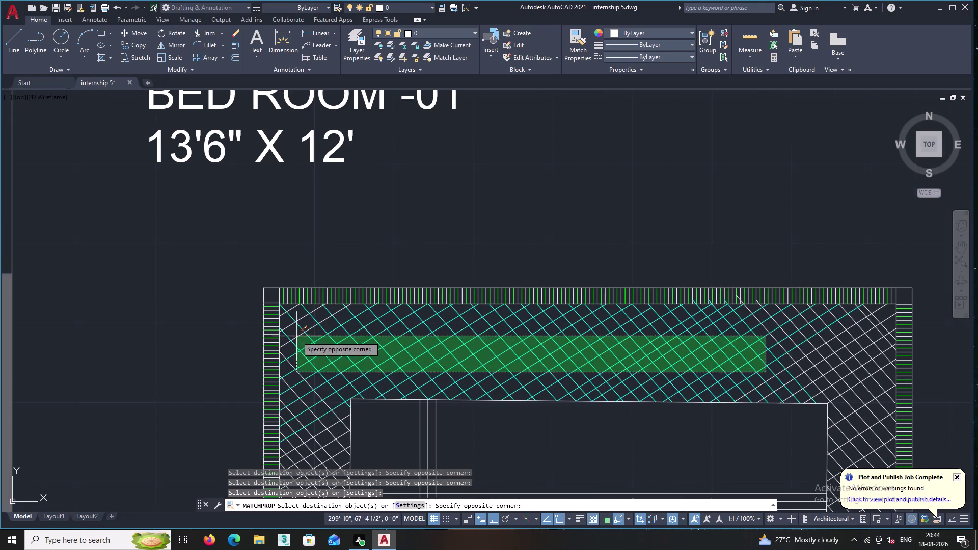
scroll(up, 3)
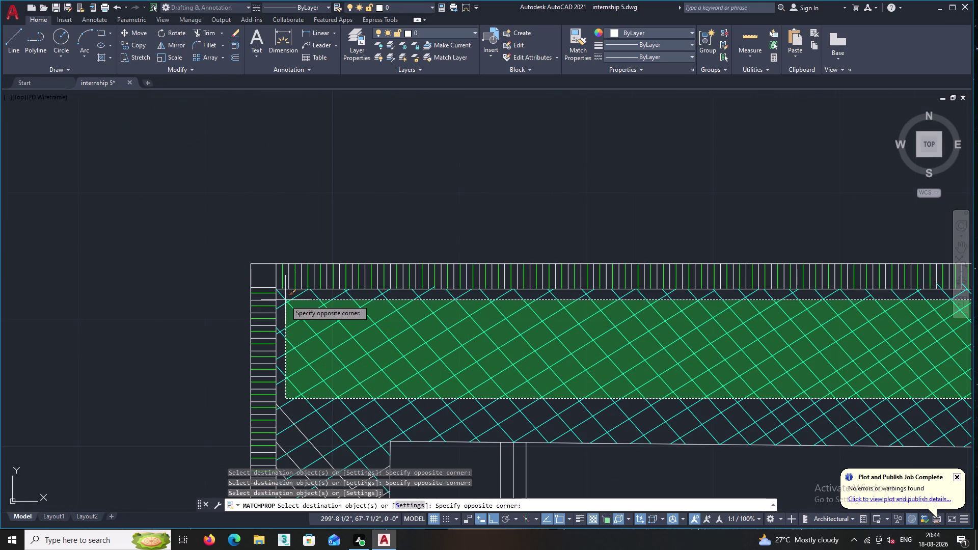
click(286, 300)
scroll(down, 3)
middle_drag(331, 377, 292, 266)
scroll(up, 3)
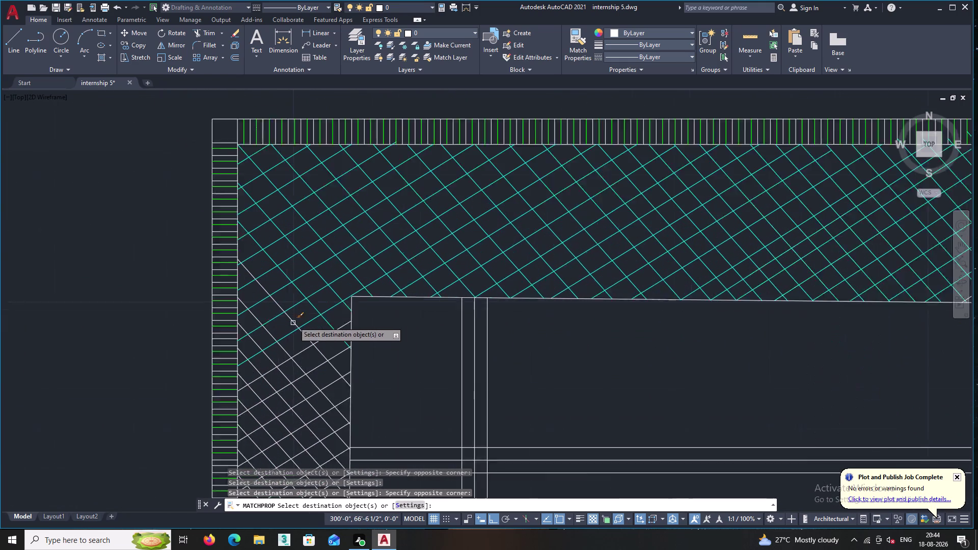
double_click(295, 322)
middle_drag(302, 389, 329, 322)
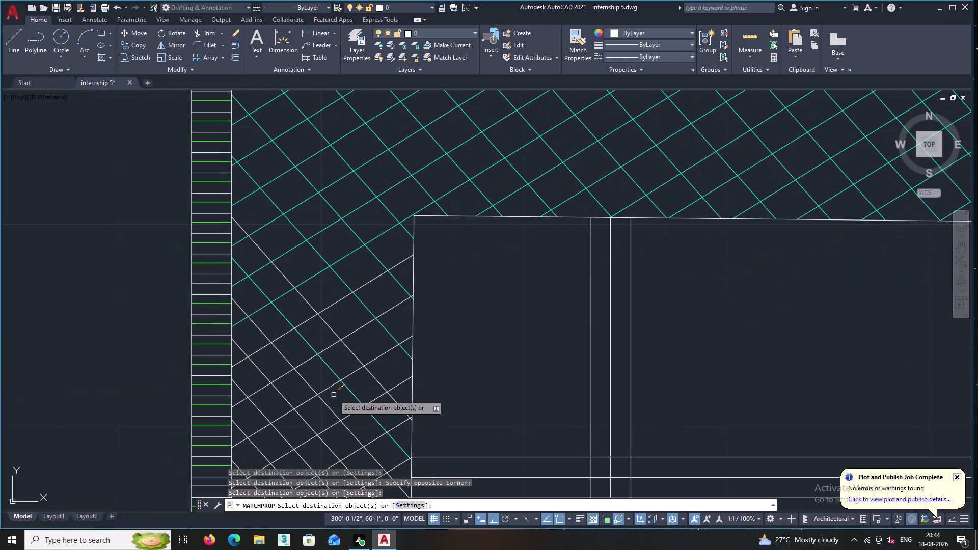
middle_drag(337, 410, 333, 233)
scroll(down, 3)
click(336, 383)
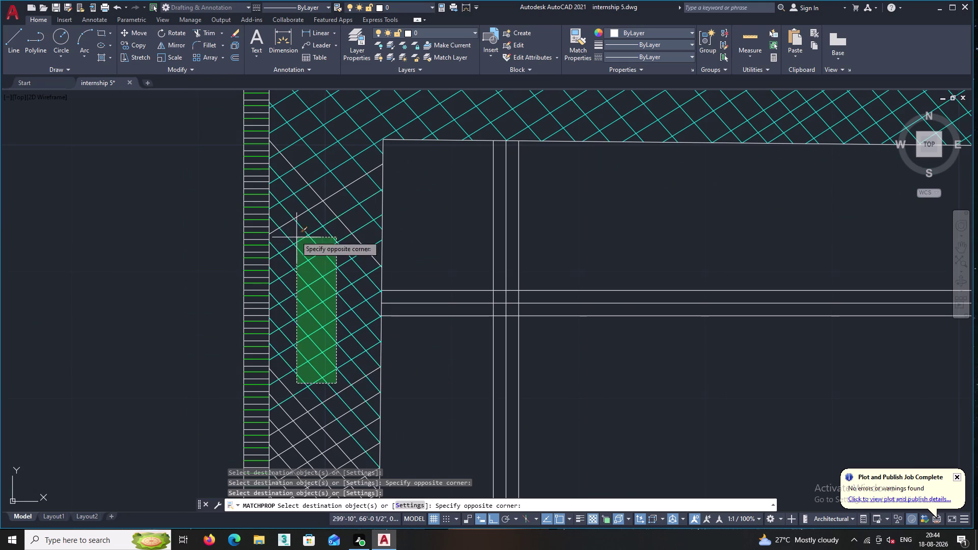
click(281, 185)
middle_drag(311, 291, 366, 153)
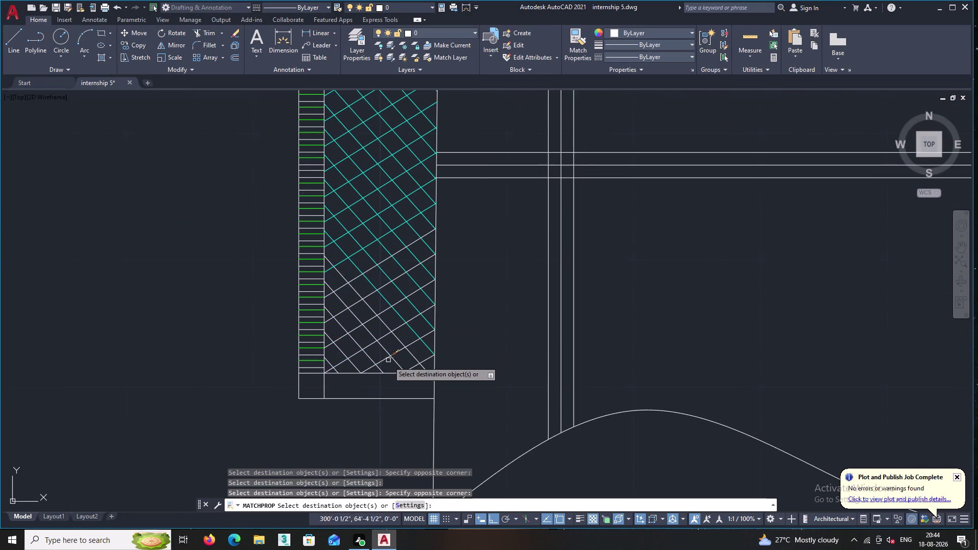
scroll(up, 3)
click(387, 369)
click(292, 262)
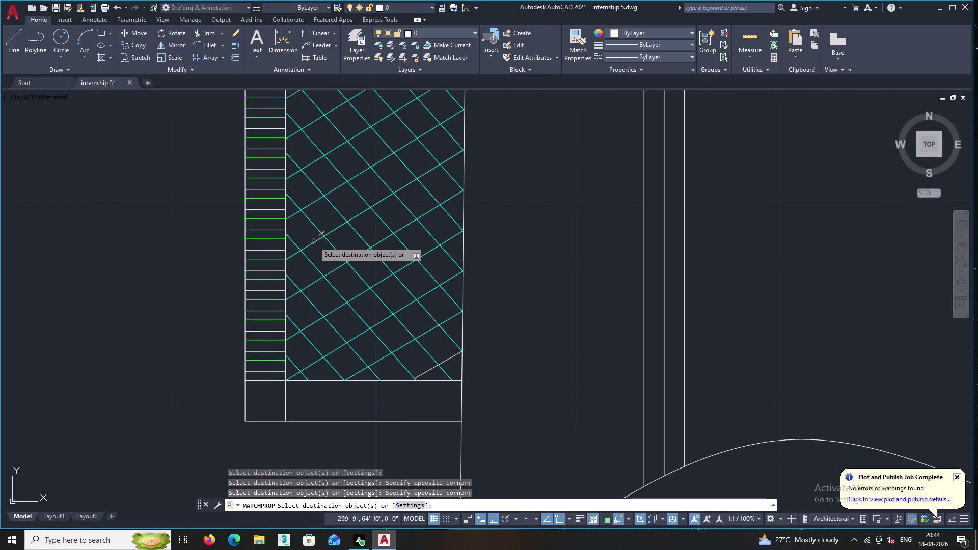
click(313, 241)
click(445, 361)
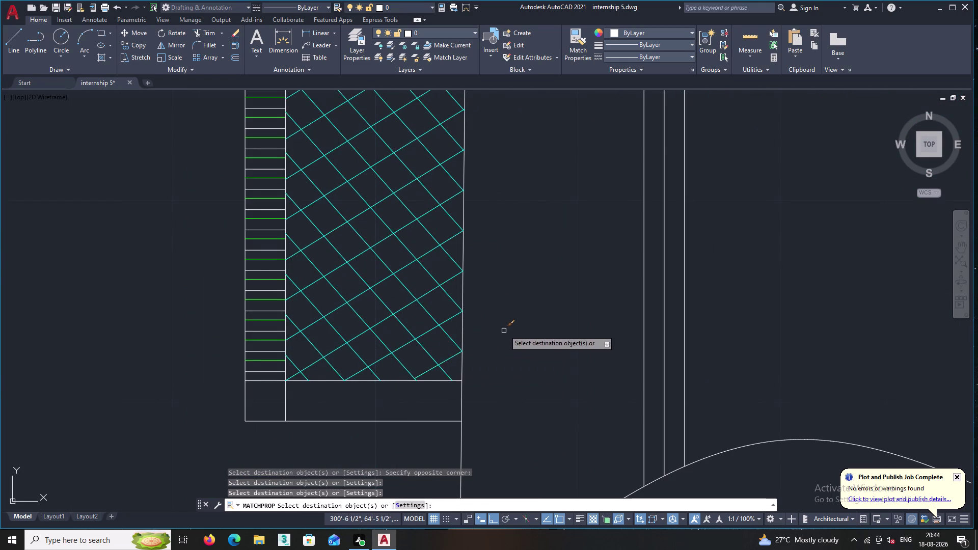
Turn the bed's inner hatch strip, top hatch band and corner section cyan.
scroll(down, 3)
middle_drag(513, 312, 253, 351)
middle_drag(597, 347, 277, 340)
scroll(up, 3)
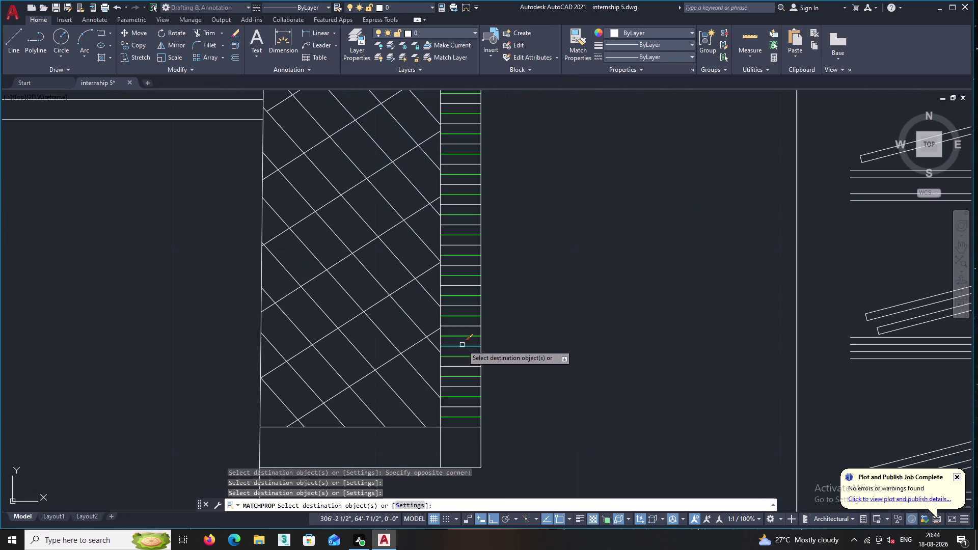
double_click(357, 404)
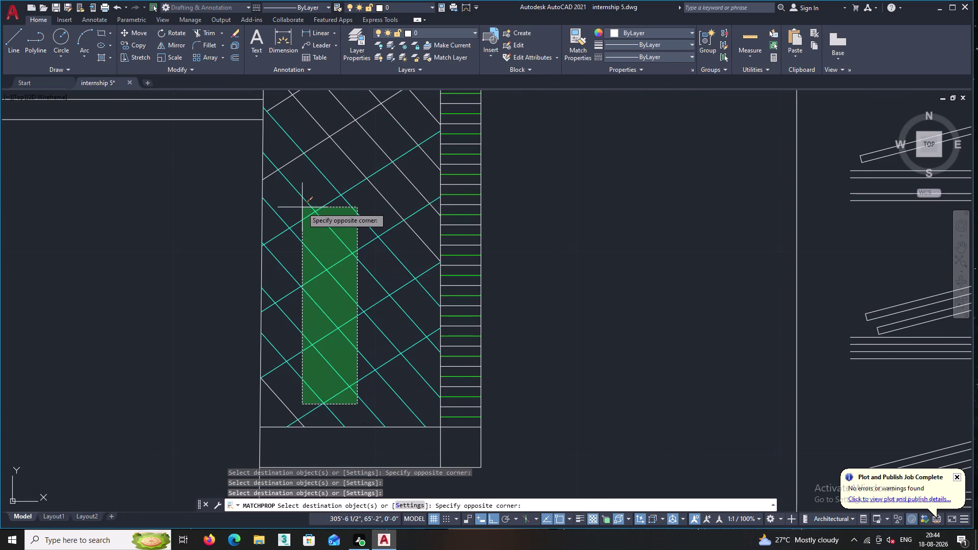
middle_drag(302, 208, 358, 280)
middle_drag(358, 155, 361, 338)
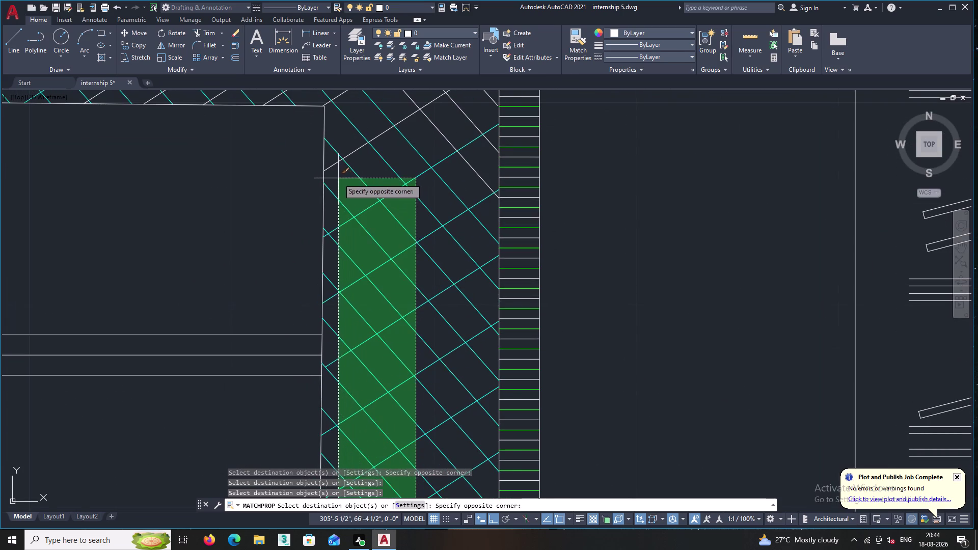
click(337, 180)
middle_drag(361, 173, 361, 280)
click(355, 258)
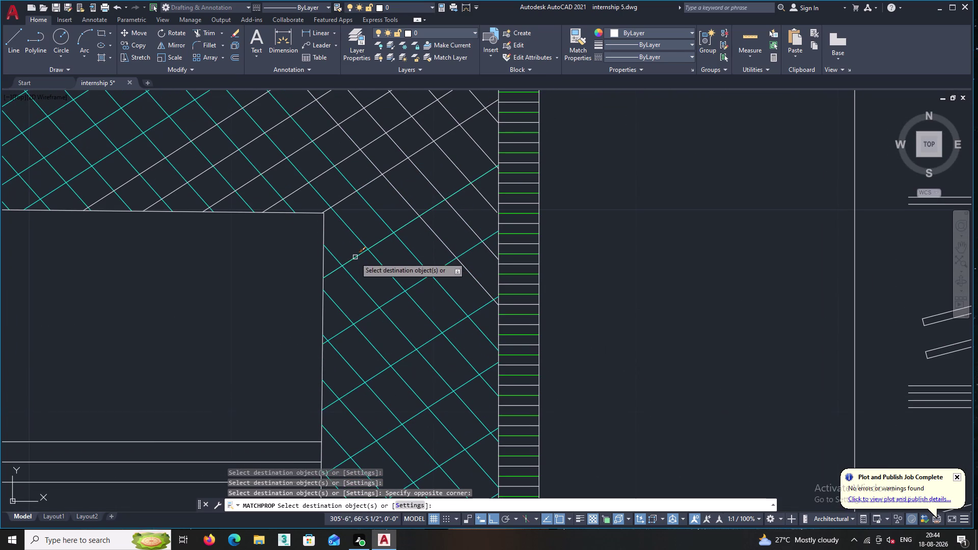
middle_drag(385, 196, 438, 297)
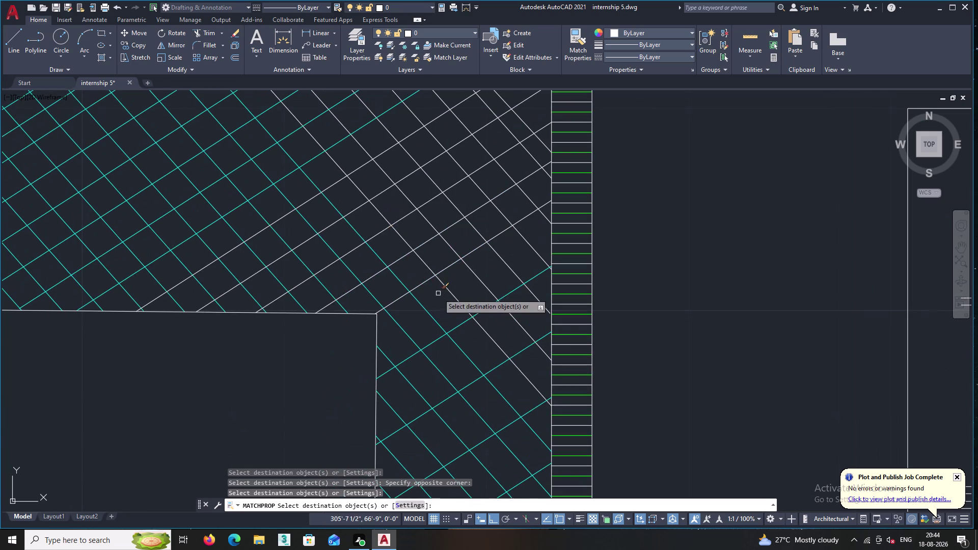
click(436, 290)
middle_drag(183, 142, 582, 241)
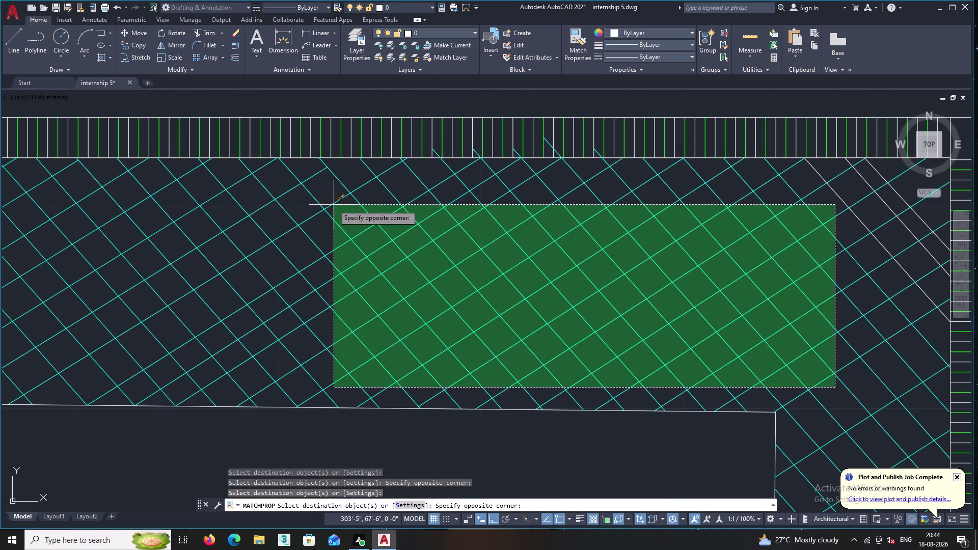
click(334, 205)
scroll(down, 3)
middle_drag(427, 207, 77, 195)
scroll(up, 3)
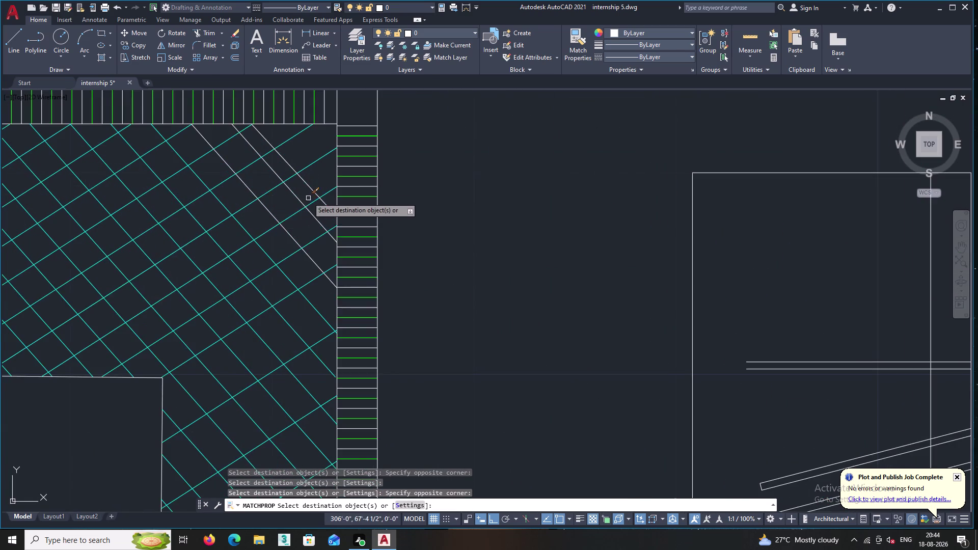
scroll(up, 3)
double_click(316, 181)
click(237, 242)
scroll(down, 3)
Window-select the upper and left wardrobe hanger lines to make them cyan.
middle_drag(260, 284, 269, 263)
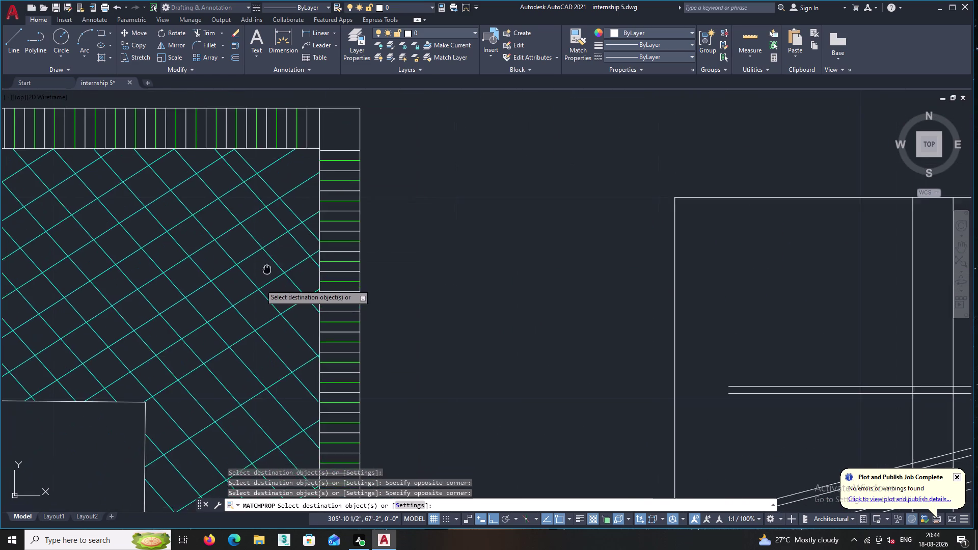
middle_drag(269, 263, 329, 175)
middle_drag(325, 311, 333, 194)
scroll(down, 3)
middle_drag(324, 323, 325, 157)
middle_drag(339, 294, 344, 265)
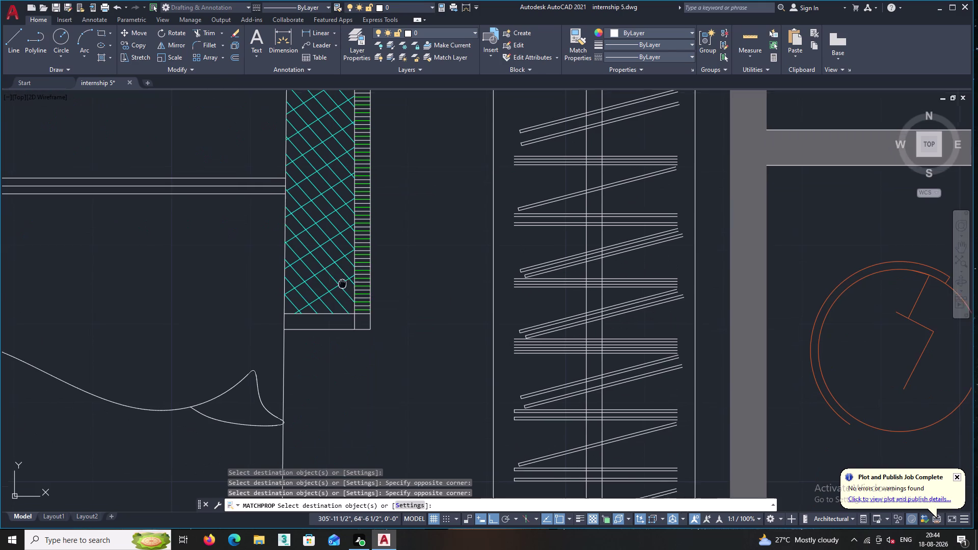
middle_drag(345, 265, 349, 225)
middle_drag(392, 289, 306, 311)
middle_drag(398, 297, 281, 300)
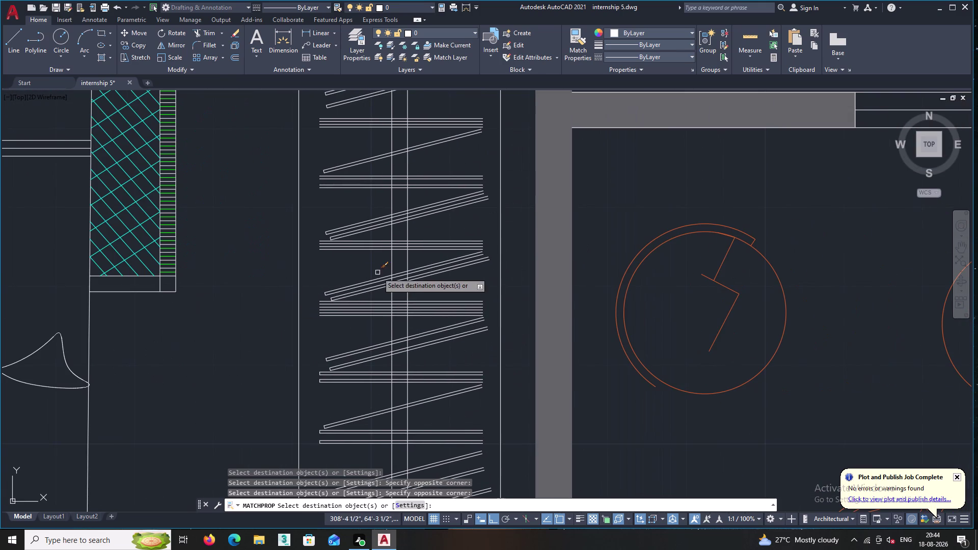
double_click(364, 261)
middle_drag(354, 206, 369, 418)
double_click(348, 232)
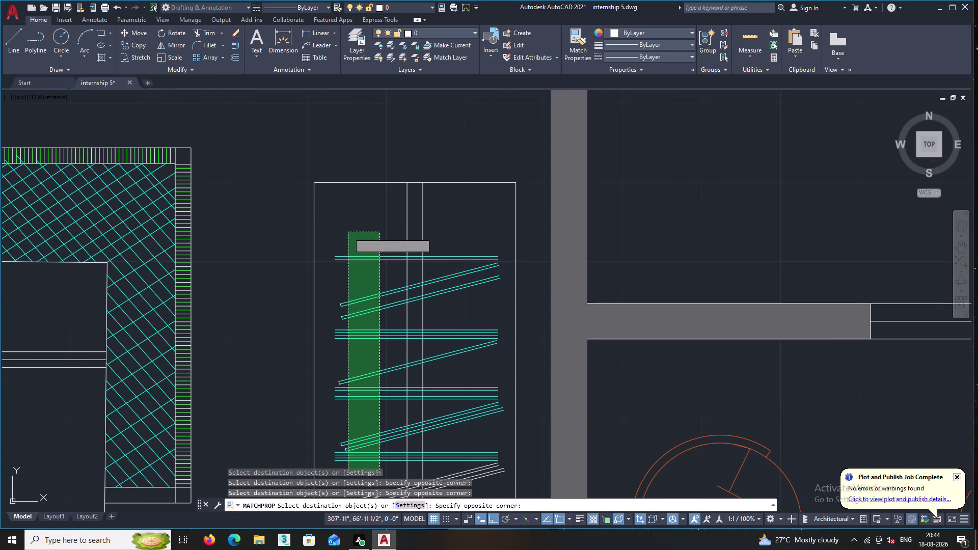
middle_drag(508, 365, 427, 190)
middle_drag(407, 425, 417, 257)
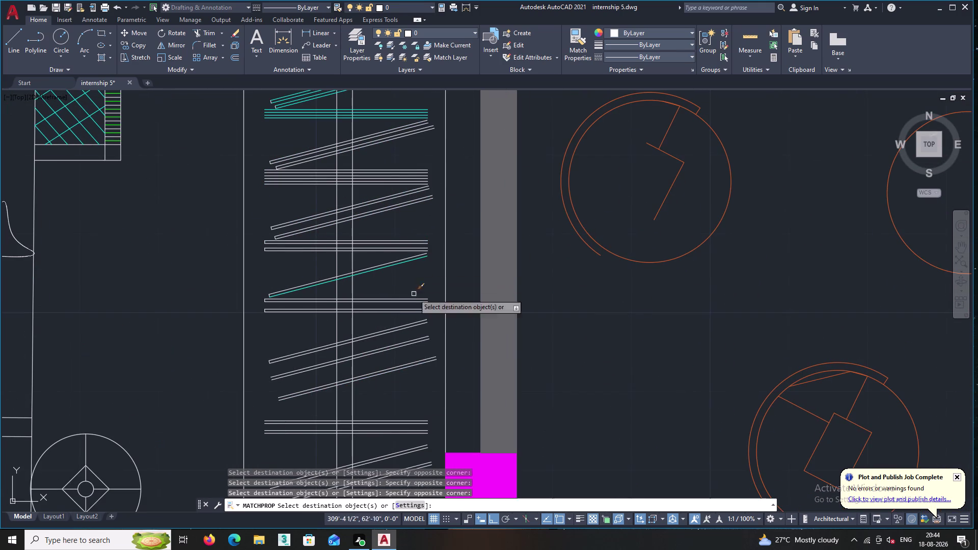
click(412, 379)
middle_drag(386, 188, 397, 370)
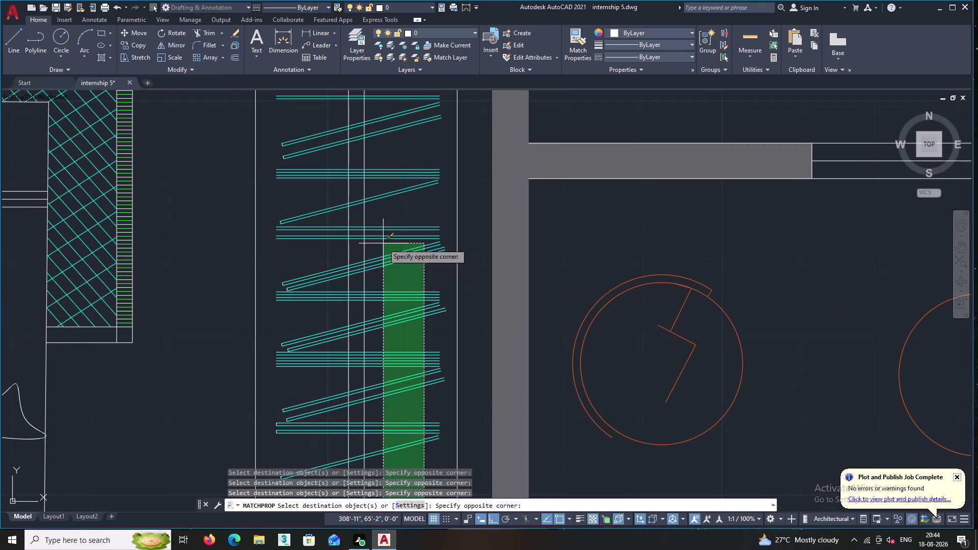
click(383, 243)
double_click(303, 302)
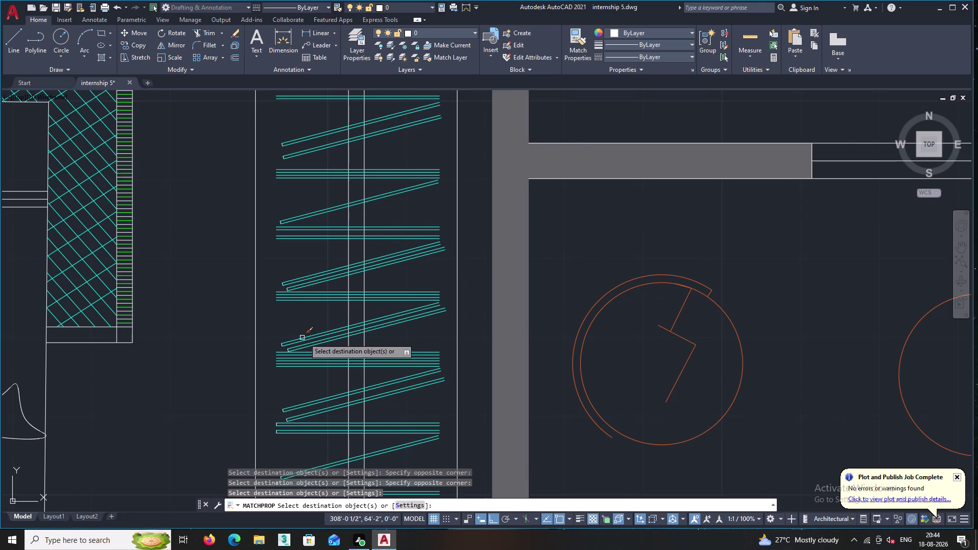
click(308, 329)
middle_drag(280, 182, 290, 331)
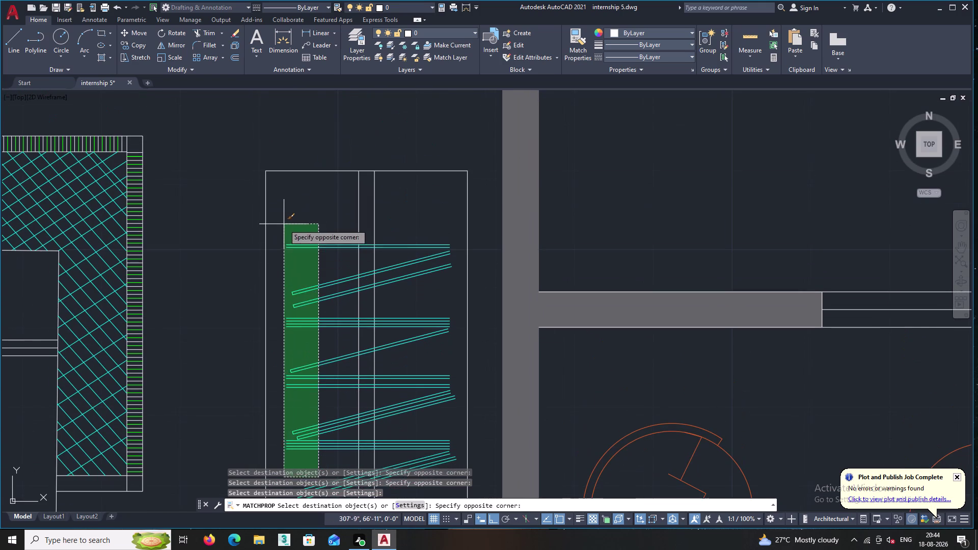
double_click(283, 224)
Recolour the remaining lower and bottom wardrobe hanger lines cyan.
middle_drag(282, 329, 330, 148)
scroll(up, 3)
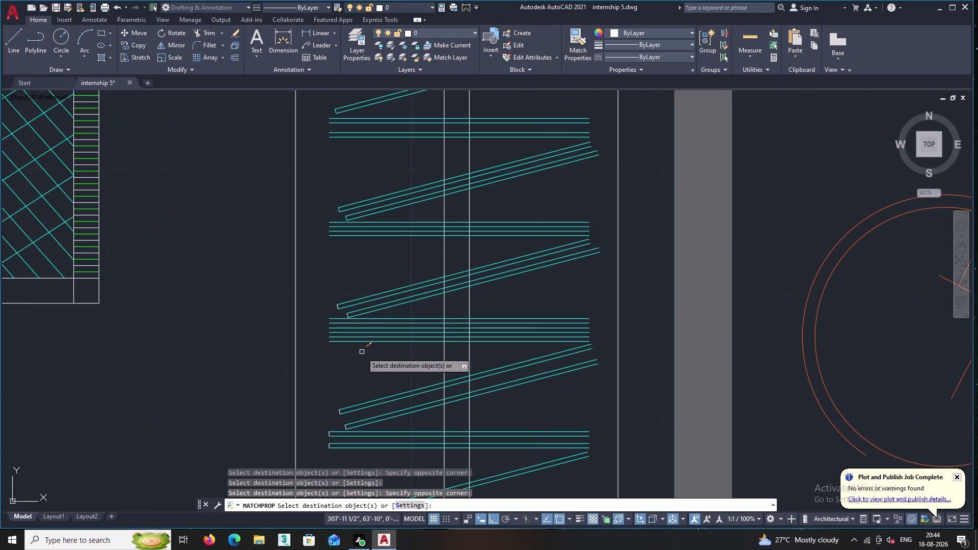
click(368, 361)
double_click(336, 283)
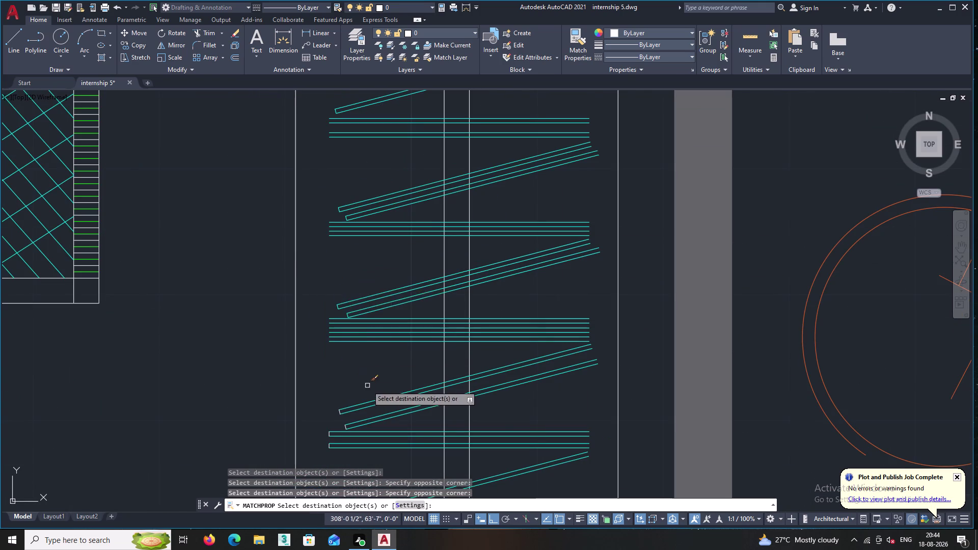
middle_drag(369, 387, 359, 277)
scroll(down, 3)
click(366, 391)
click(322, 268)
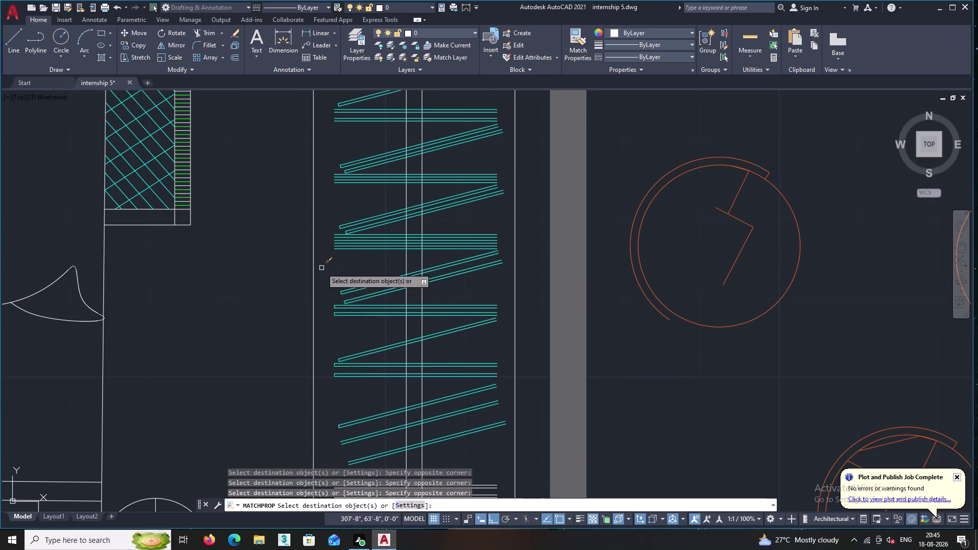
middle_drag(355, 382, 355, 239)
scroll(up, 3)
click(363, 320)
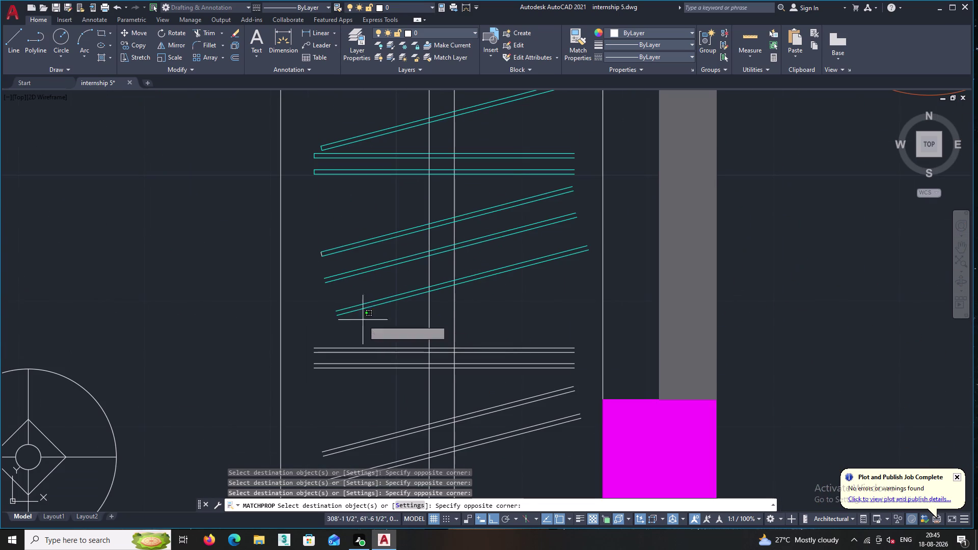
click(314, 240)
double_click(385, 382)
click(350, 320)
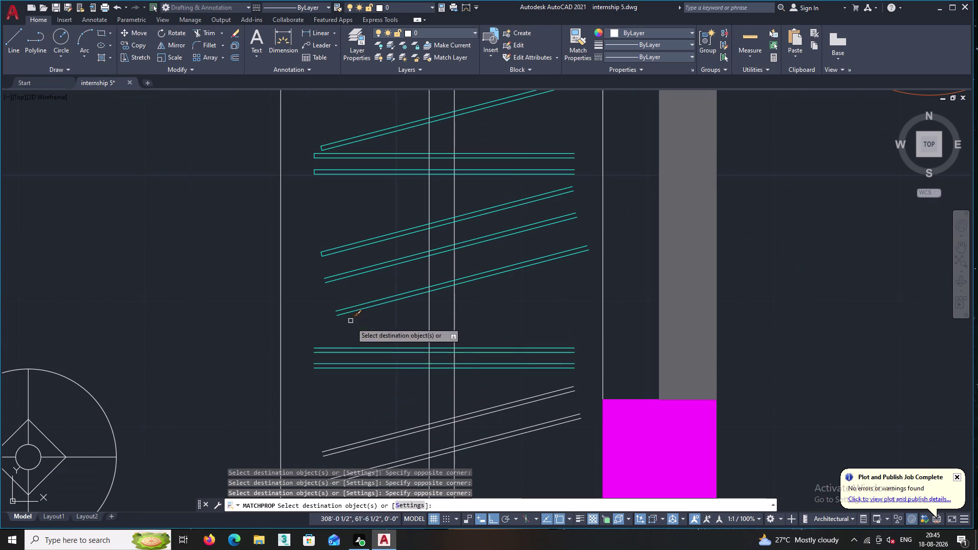
middle_drag(366, 384, 335, 233)
click(353, 336)
click(311, 265)
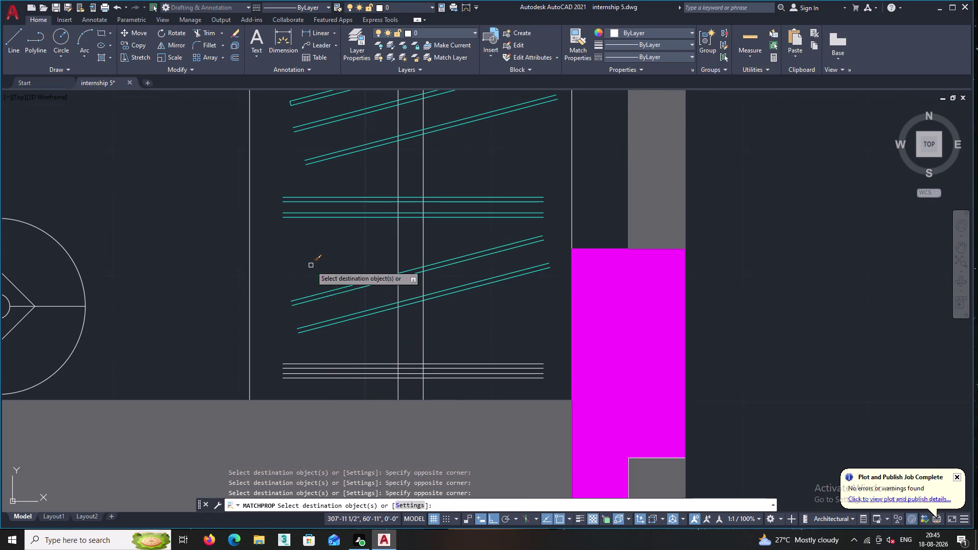
click(349, 390)
double_click(318, 336)
scroll(down, 3)
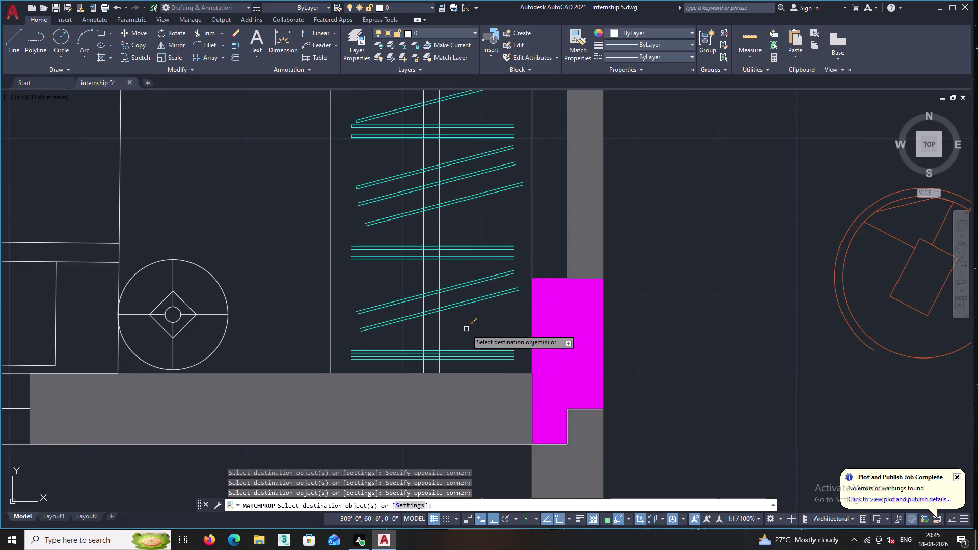
middle_drag(466, 329, 445, 353)
scroll(down, 3)
scroll(down, 3)
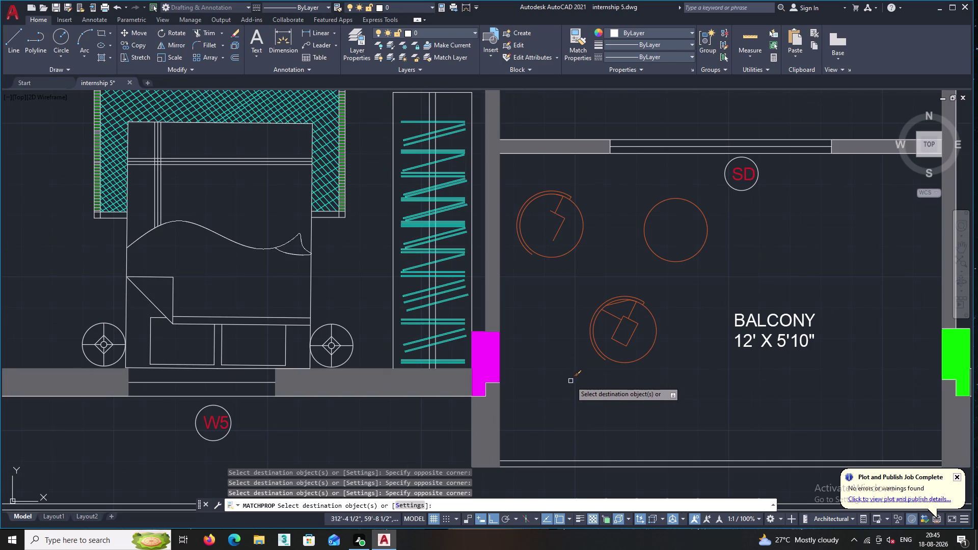
Match the master bed's top hatch and its white side-hatch corner to the cyan hatch.
scroll(down, 3)
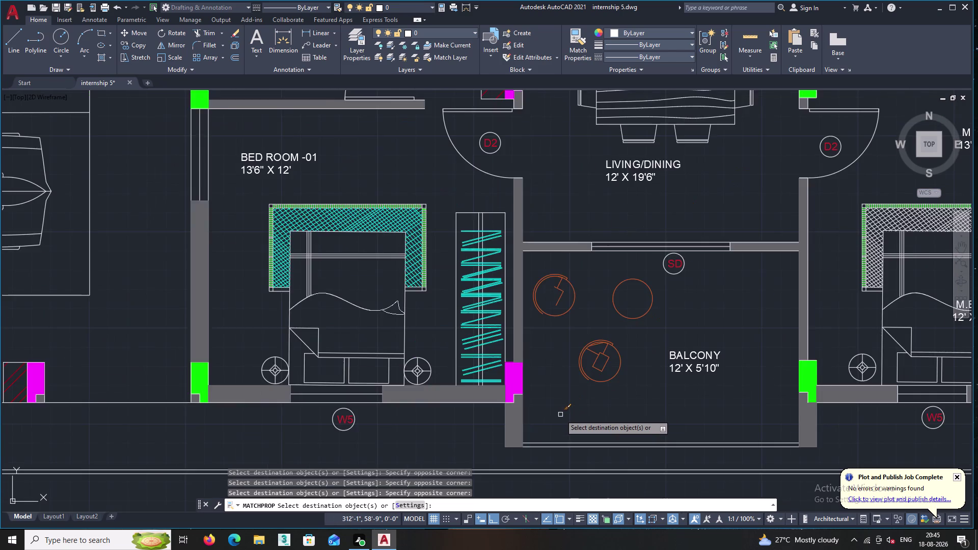
scroll(down, 3)
scroll(up, 3)
scroll(up, 3)
middle_drag(815, 296, 701, 289)
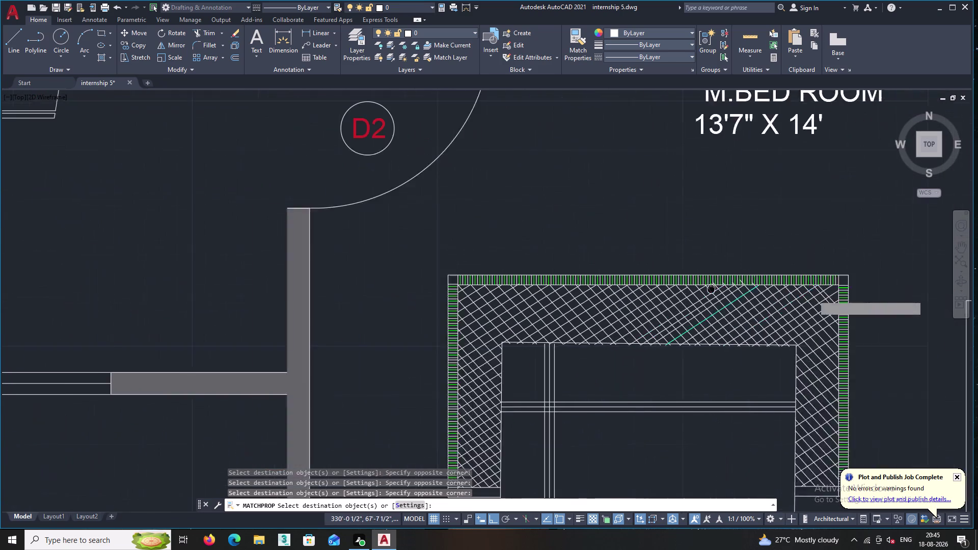
middle_drag(701, 288, 644, 285)
double_click(676, 320)
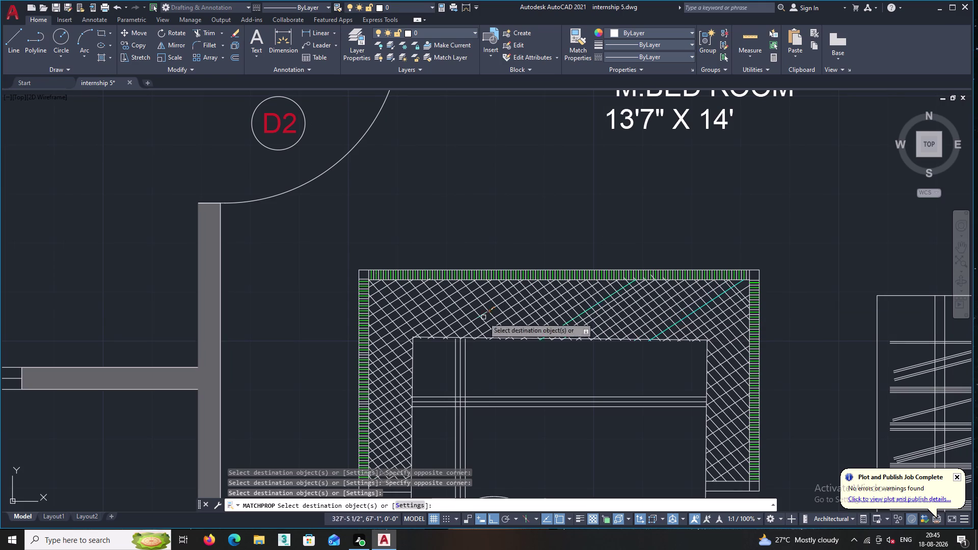
double_click(671, 324)
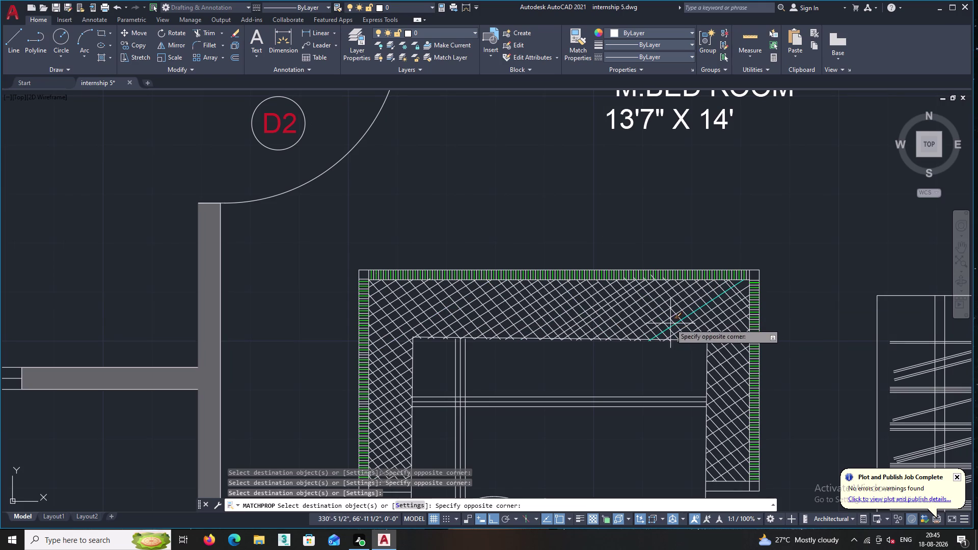
scroll(up, 3)
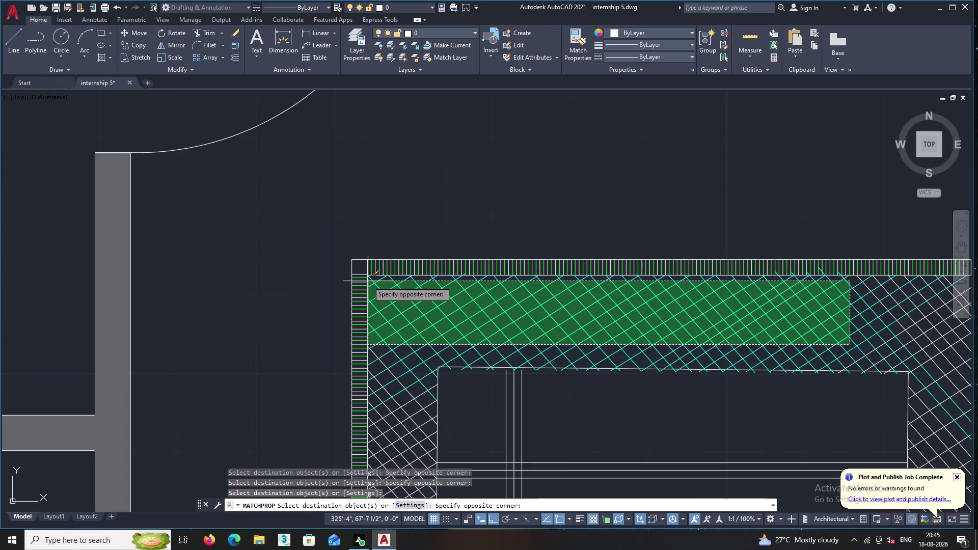
double_click(372, 282)
middle_drag(593, 315, 519, 283)
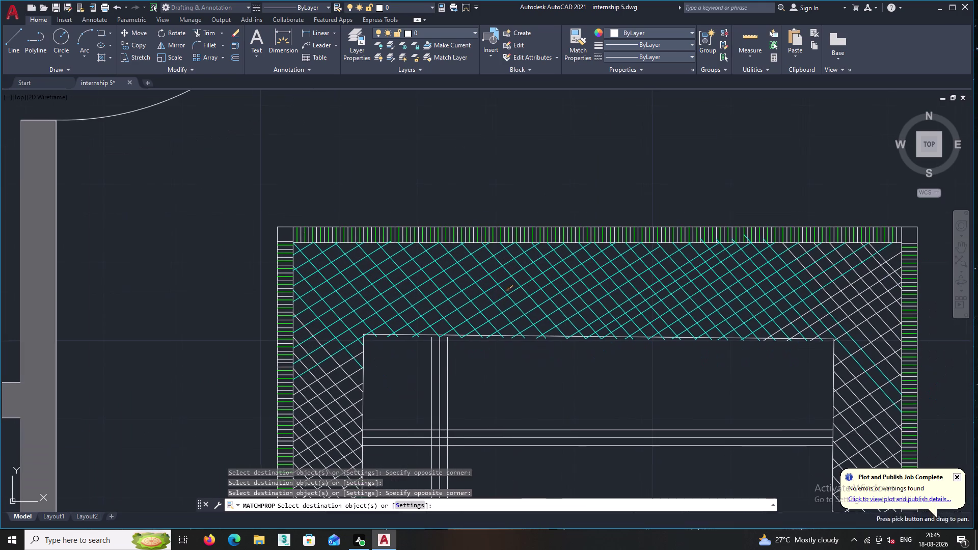
middle_drag(359, 404, 450, 249)
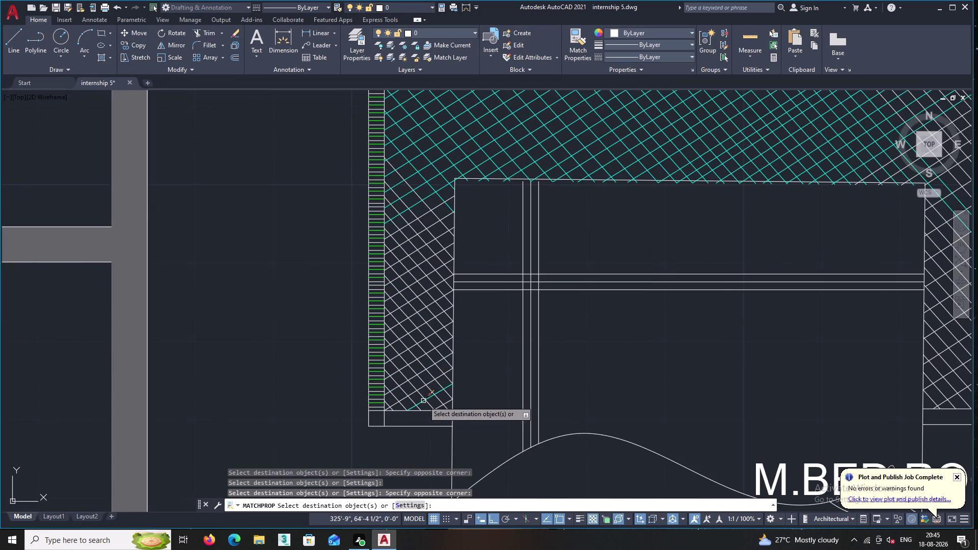
triple_click(423, 408)
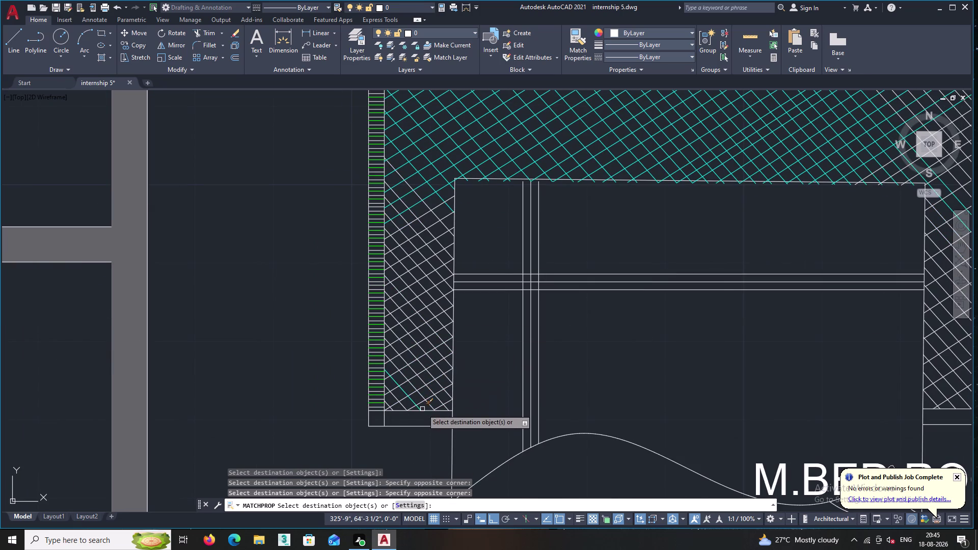
triple_click(424, 406)
triple_click(424, 405)
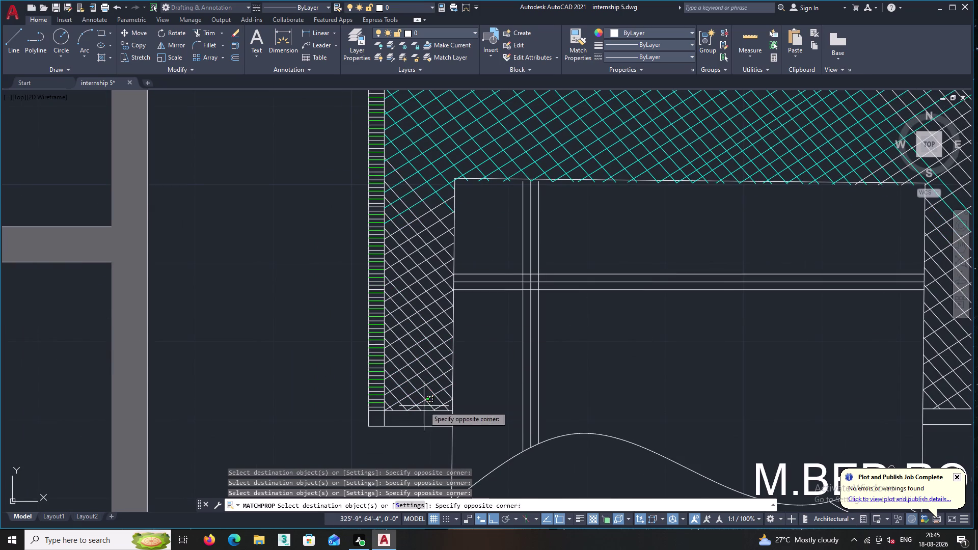
triple_click(425, 407)
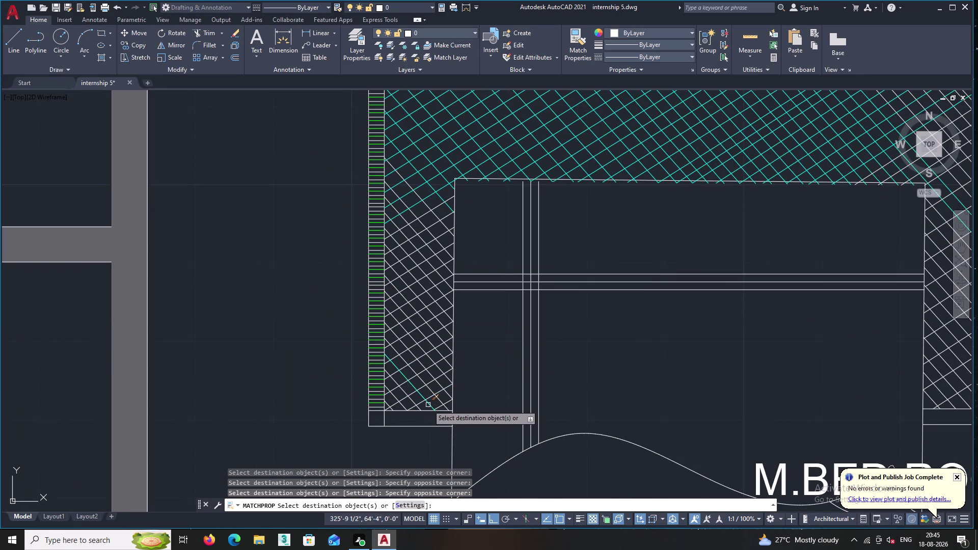
Window-select the left headboard hatch strip and the lower white hatch lines so they turn cyan.
click(429, 331)
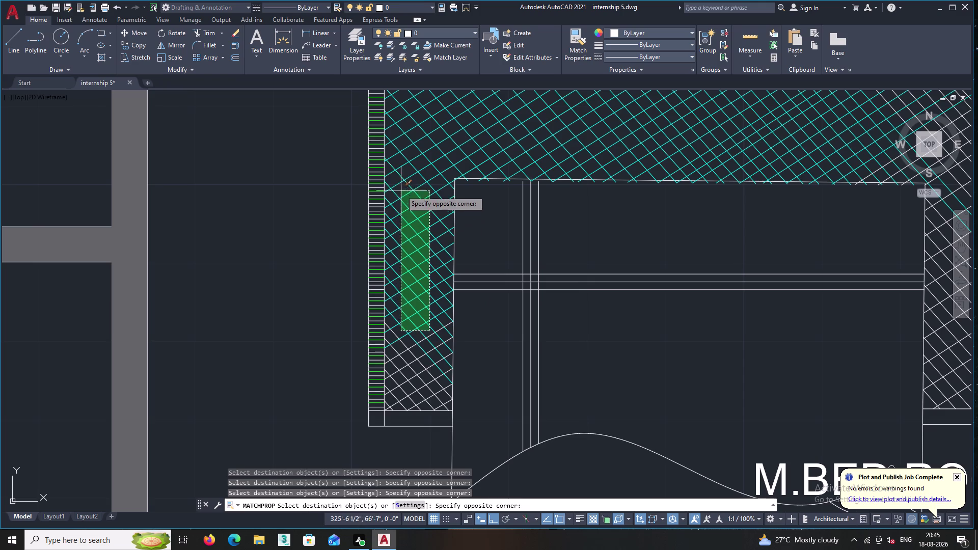
click(399, 164)
scroll(up, 3)
double_click(443, 414)
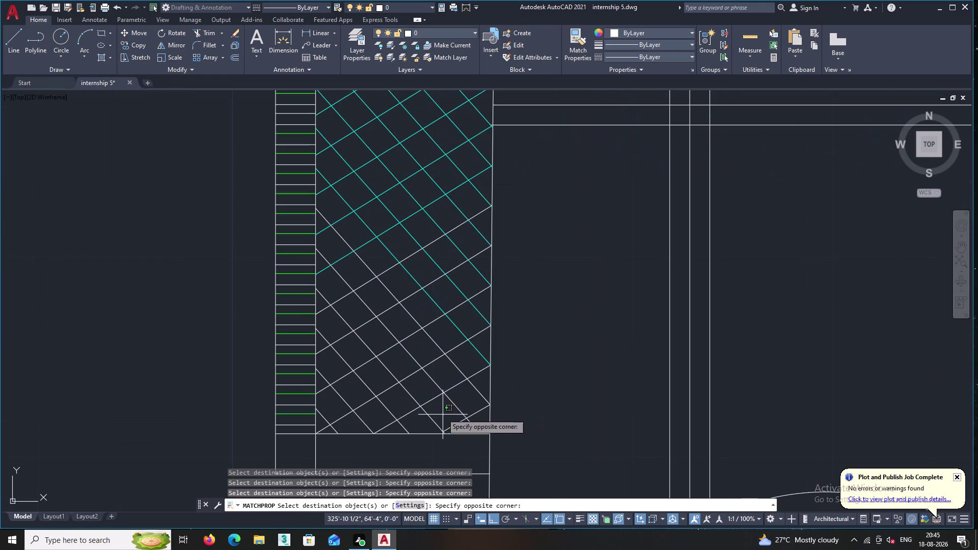
click(331, 271)
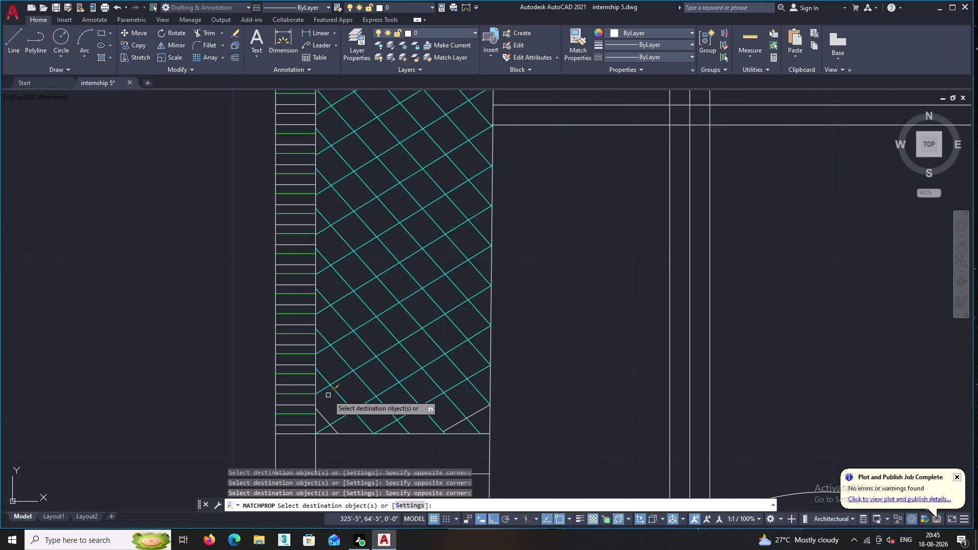
double_click(321, 416)
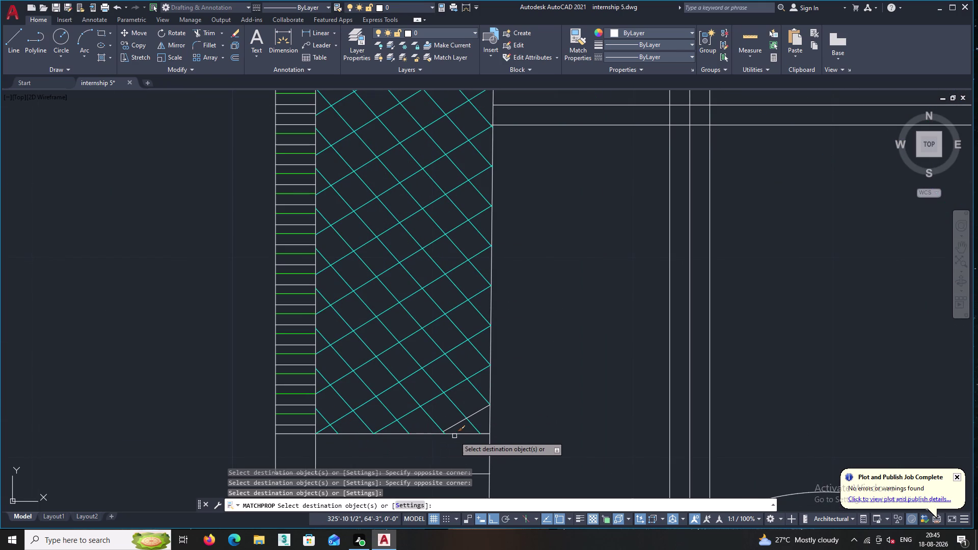
click(462, 429)
click(445, 405)
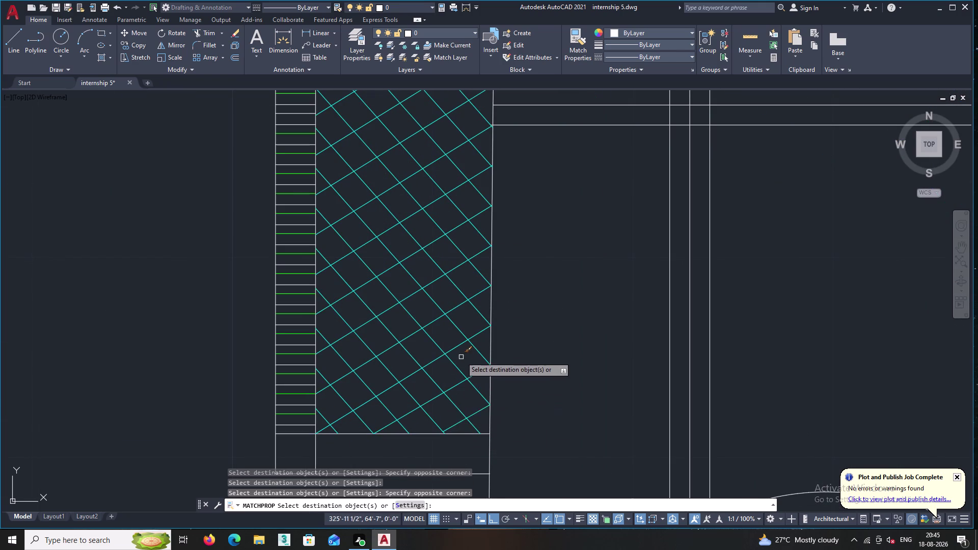
scroll(down, 3)
Recolour the right headboard hatch strip and its top and lower corners cyan.
middle_drag(441, 332, 252, 403)
scroll(up, 3)
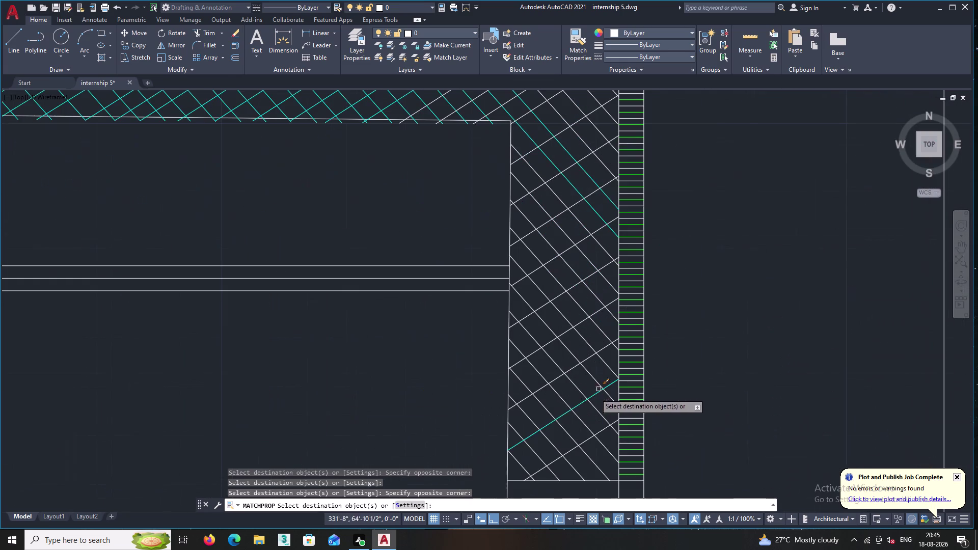
click(581, 462)
middle_drag(528, 299, 552, 436)
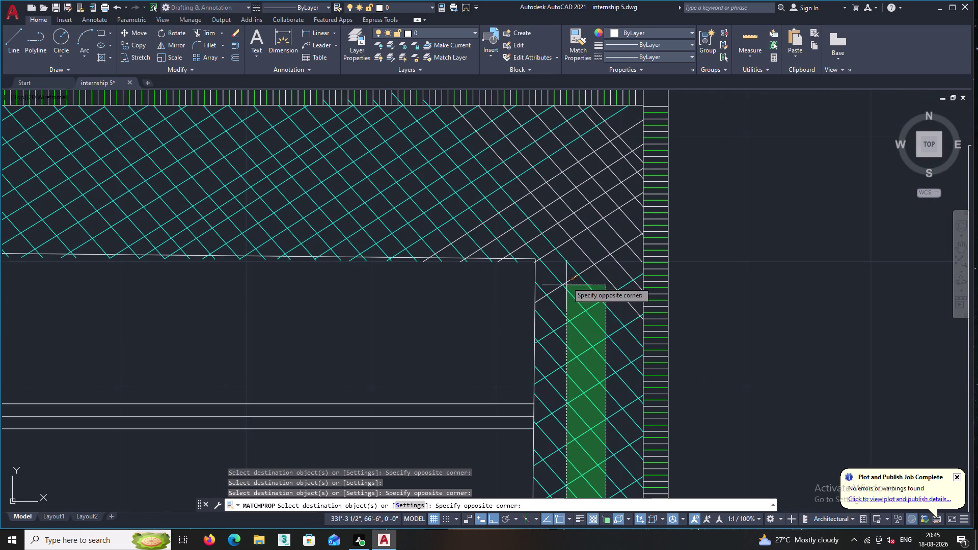
click(548, 138)
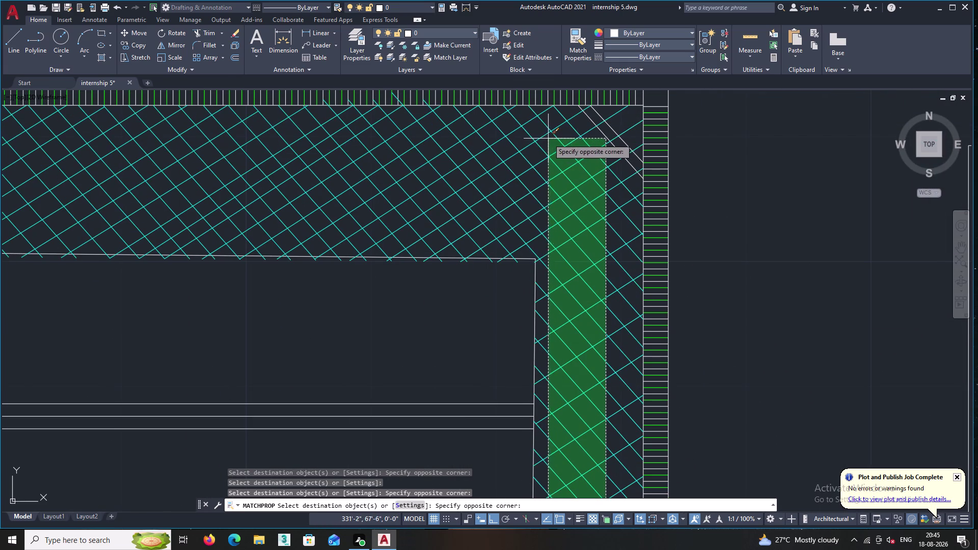
click(588, 119)
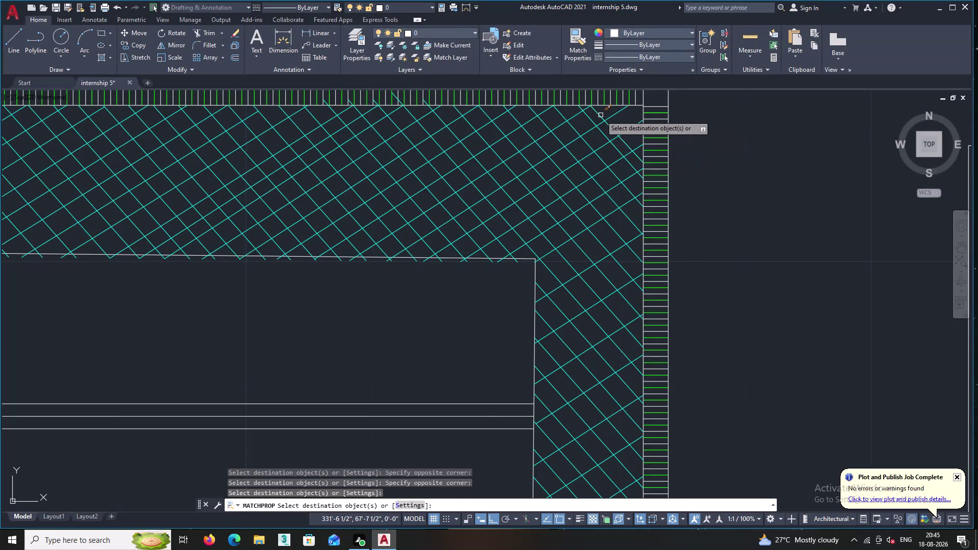
click(600, 116)
scroll(down, 3)
middle_drag(595, 327, 558, 239)
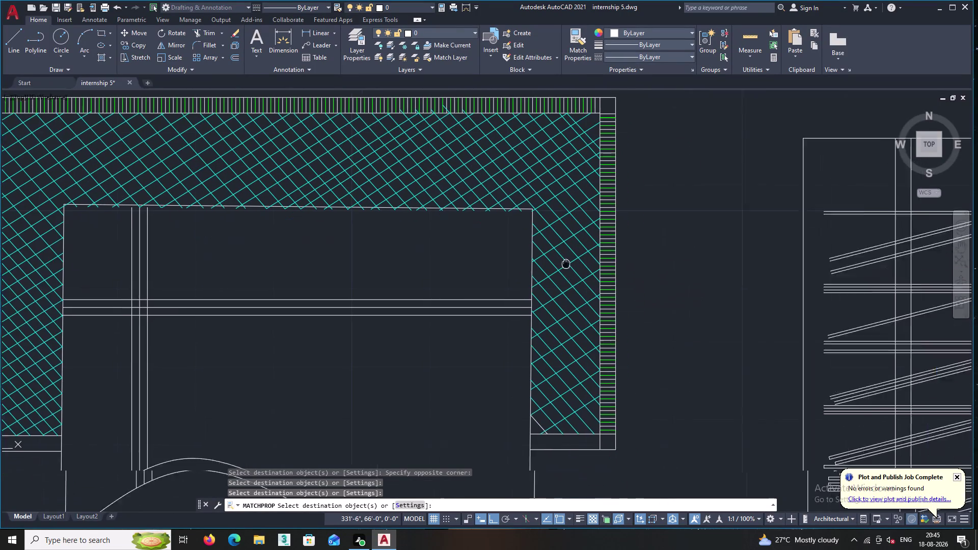
middle_drag(557, 238, 557, 237)
middle_drag(568, 324, 559, 250)
scroll(up, 3)
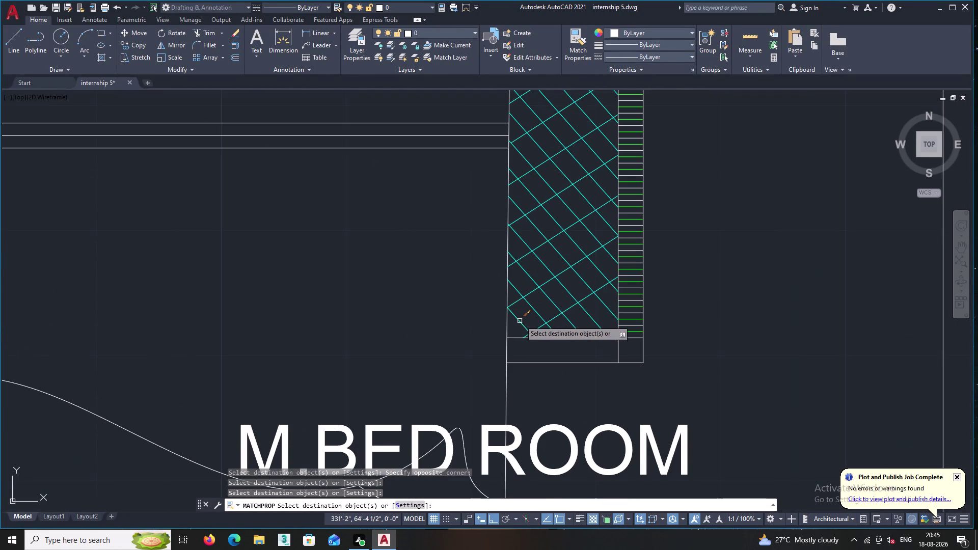
click(520, 319)
scroll(down, 3)
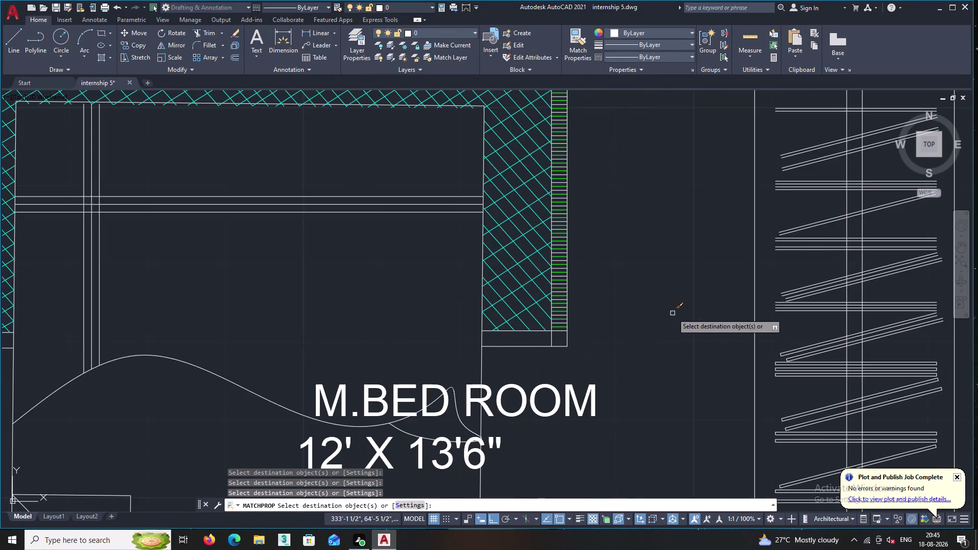
scroll(down, 3)
middle_drag(672, 305, 564, 321)
middle_drag(582, 318, 522, 220)
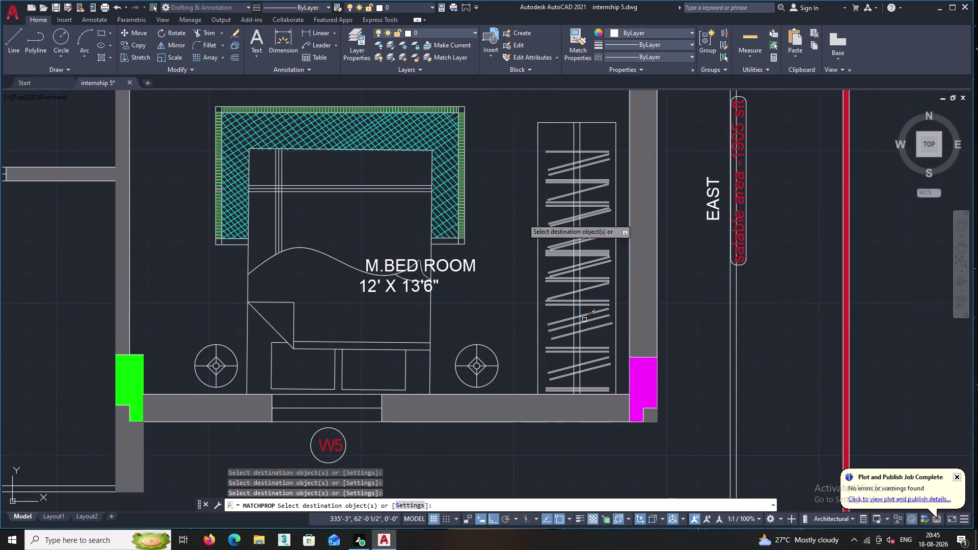
scroll(up, 3)
Window-select the upper and middle wardrobe zigzag lines so they turn cyan.
click(612, 376)
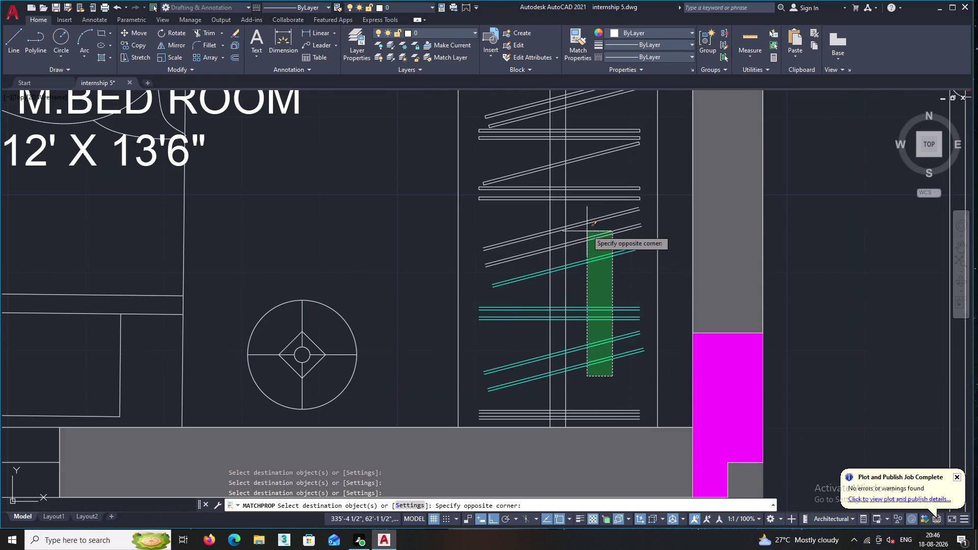
middle_drag(586, 235, 601, 426)
middle_drag(591, 253, 594, 401)
middle_drag(584, 249, 584, 325)
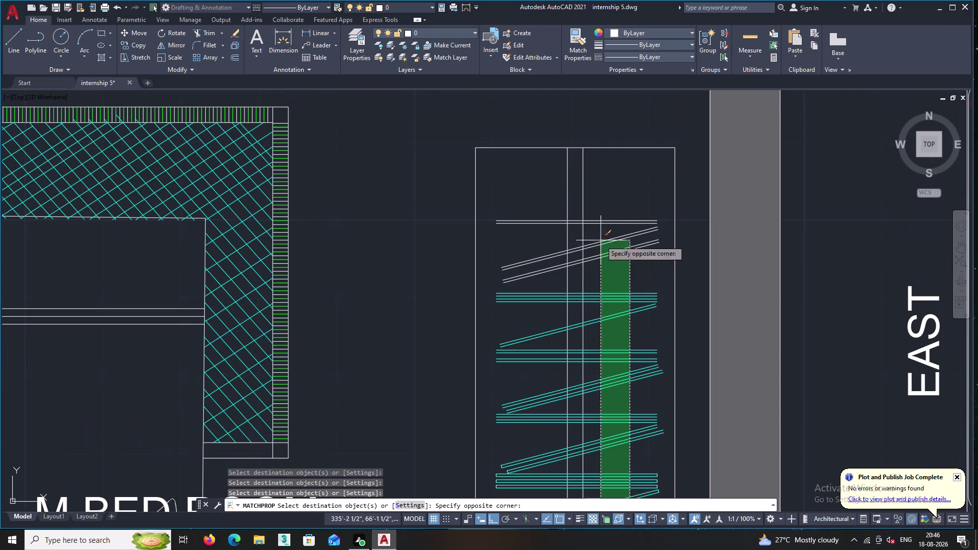
click(595, 193)
middle_drag(504, 349, 526, 215)
double_click(548, 366)
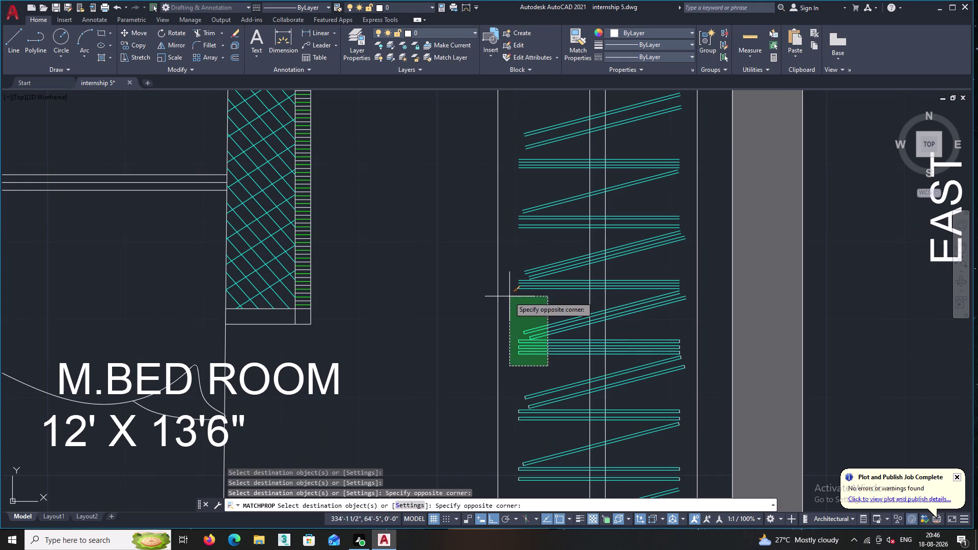
click(508, 297)
middle_drag(541, 366, 535, 259)
double_click(546, 330)
click(507, 260)
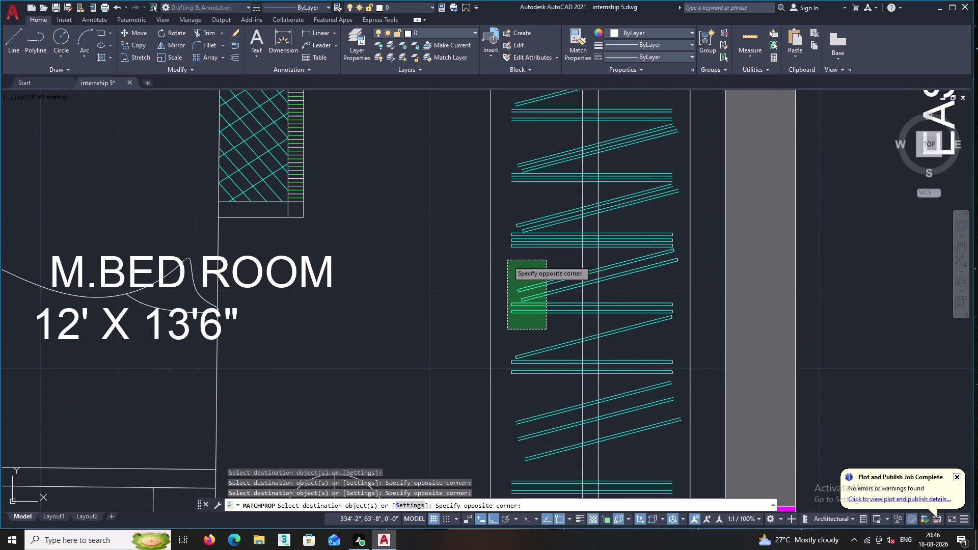
Window-select the lower and remaining white wardrobe lines, then view the whole bedroom.
double_click(546, 394)
click(506, 330)
middle_drag(534, 361, 513, 209)
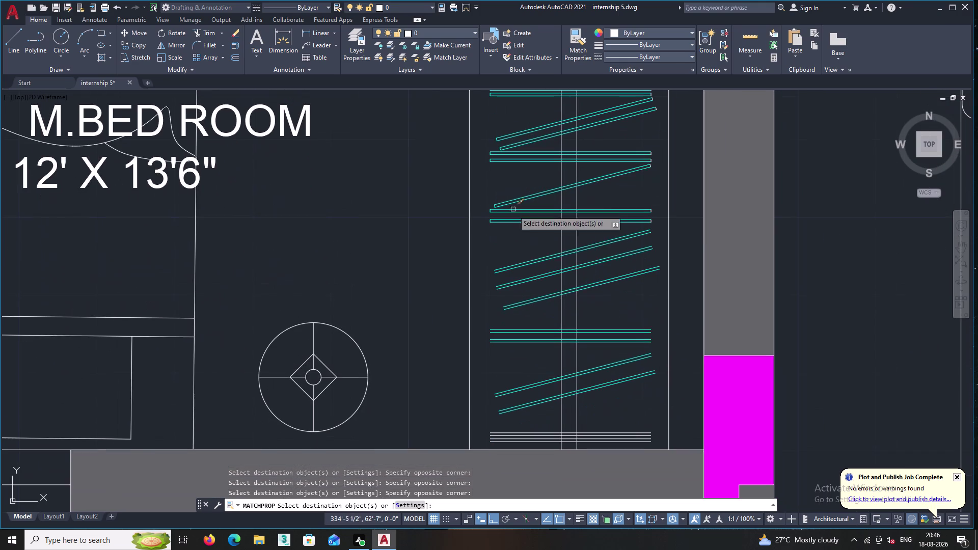
middle_drag(631, 293, 534, 359)
click(560, 300)
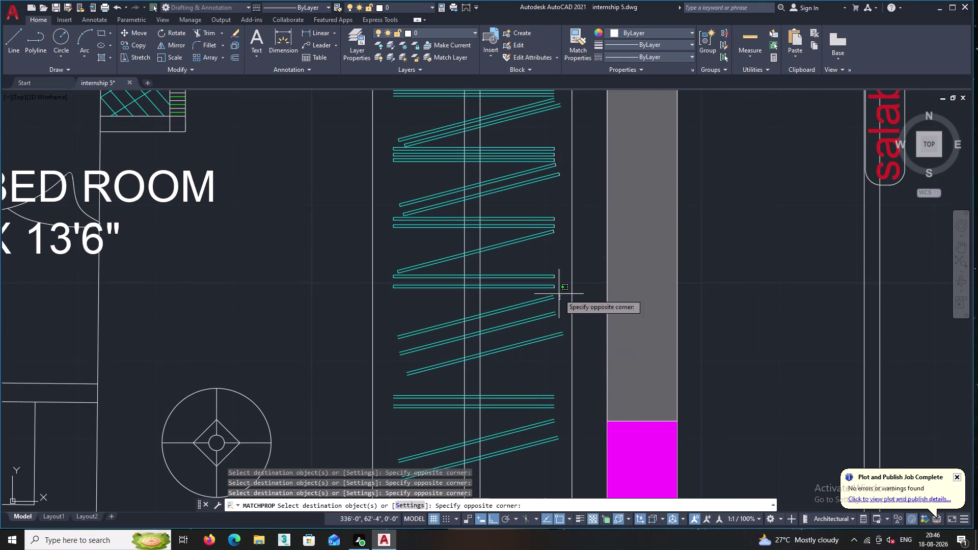
click(527, 246)
middle_drag(527, 241, 511, 339)
click(540, 343)
click(502, 283)
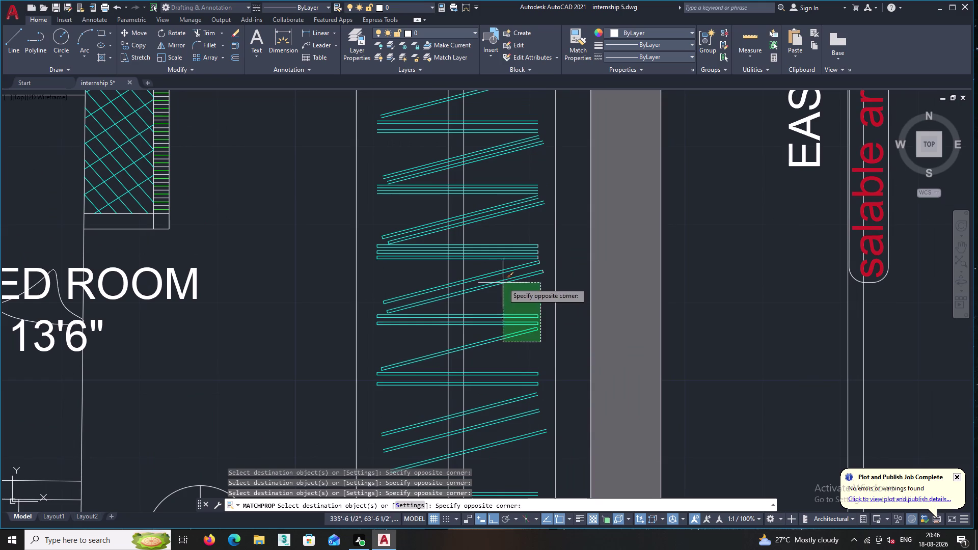
middle_drag(502, 282, 487, 360)
double_click(527, 363)
triple_click(501, 296)
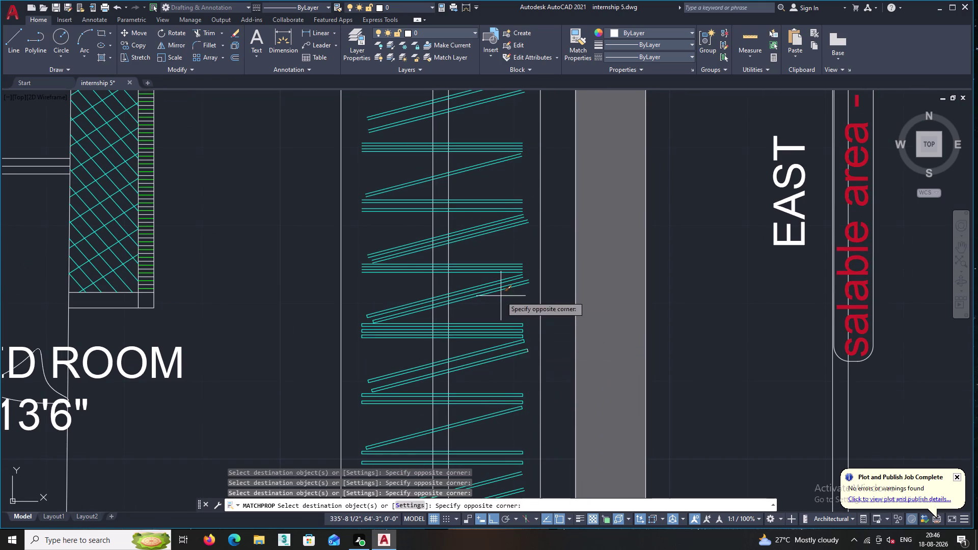
middle_drag(502, 287, 496, 315)
click(523, 386)
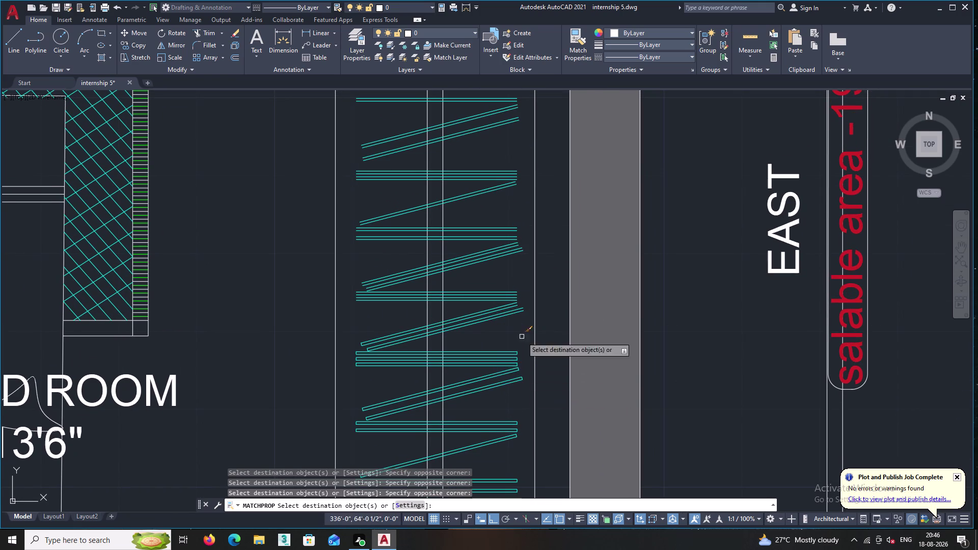
middle_drag(518, 302, 490, 349)
middle_drag(454, 355, 480, 218)
scroll(down, 3)
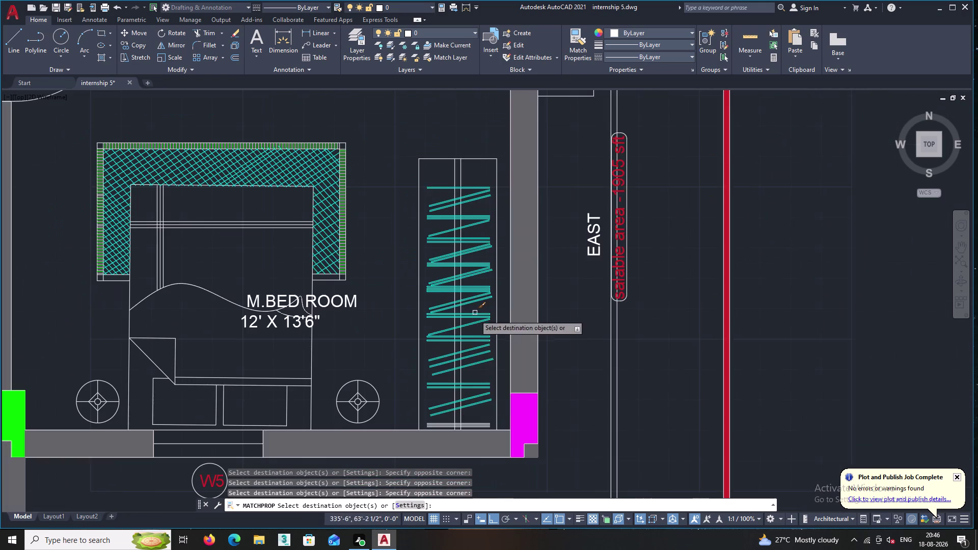
middle_drag(472, 353, 468, 294)
scroll(up, 3)
click(471, 377)
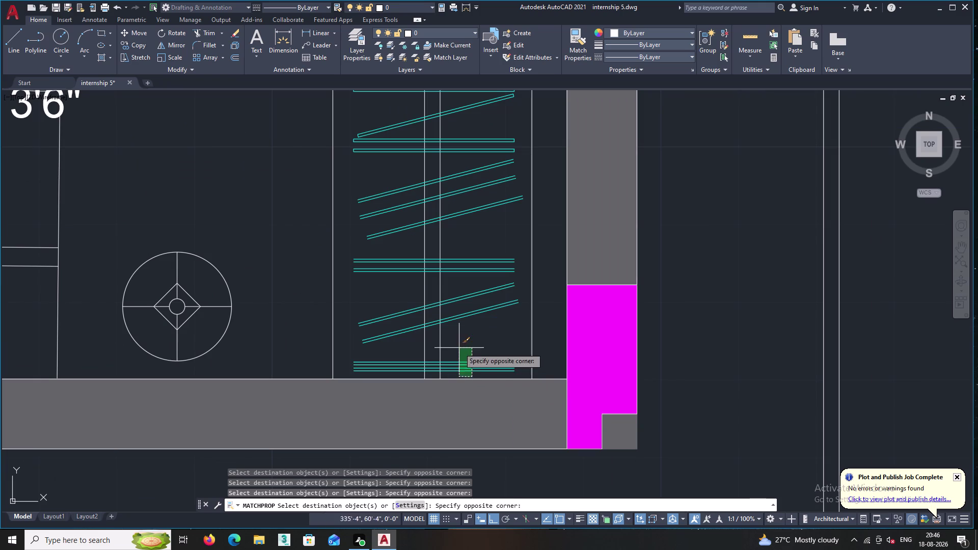
double_click(457, 345)
middle_drag(499, 315, 440, 371)
scroll(down, 3)
middle_drag(641, 229, 571, 376)
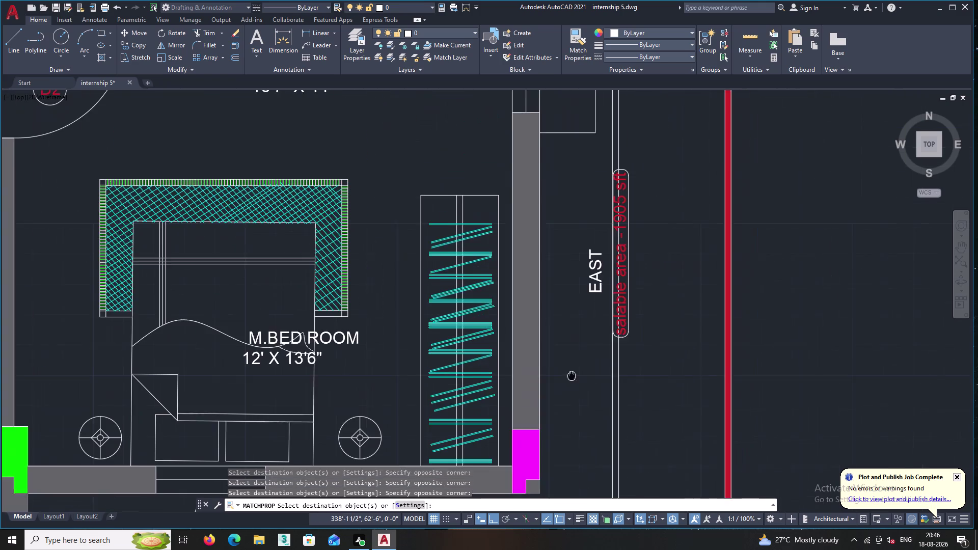
middle_drag(572, 376, 570, 375)
scroll(up, 3)
double_click(582, 265)
scroll(down, 3)
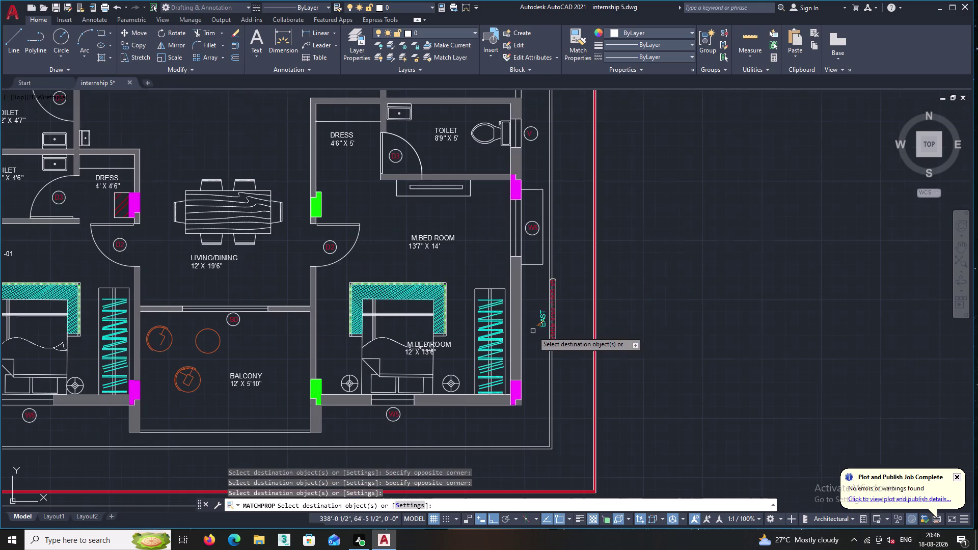
middle_drag(449, 253, 611, 252)
middle_drag(393, 284, 496, 281)
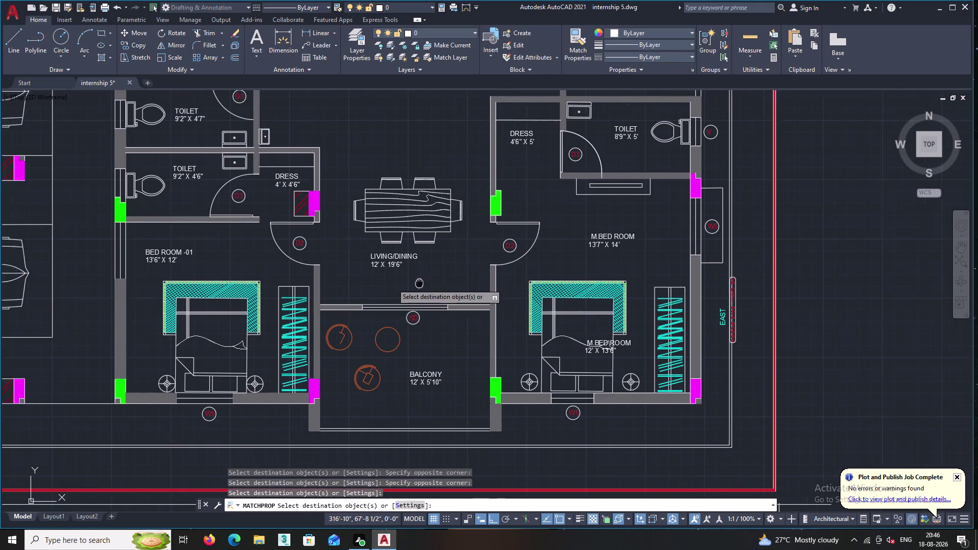
middle_drag(496, 281, 512, 279)
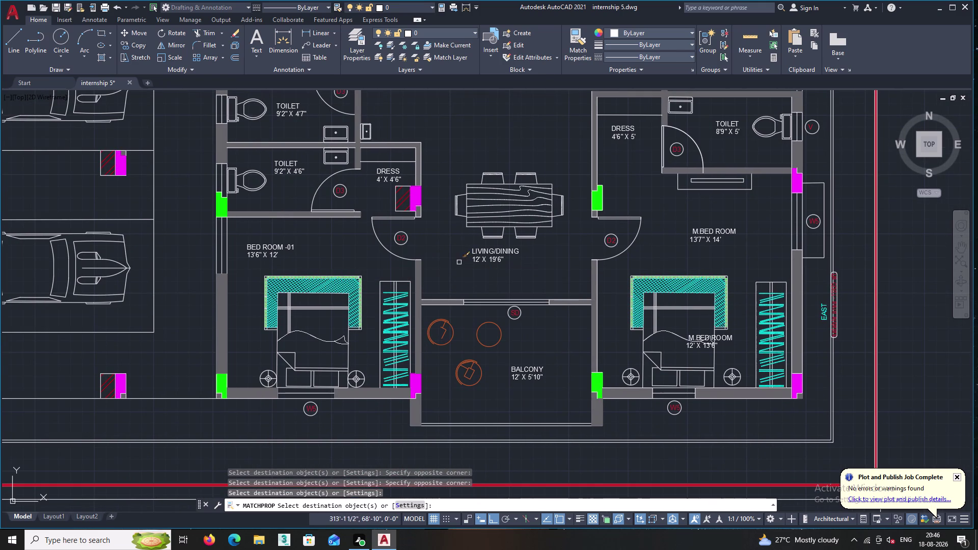
middle_drag(544, 258, 205, 462)
middle_drag(576, 226, 539, 388)
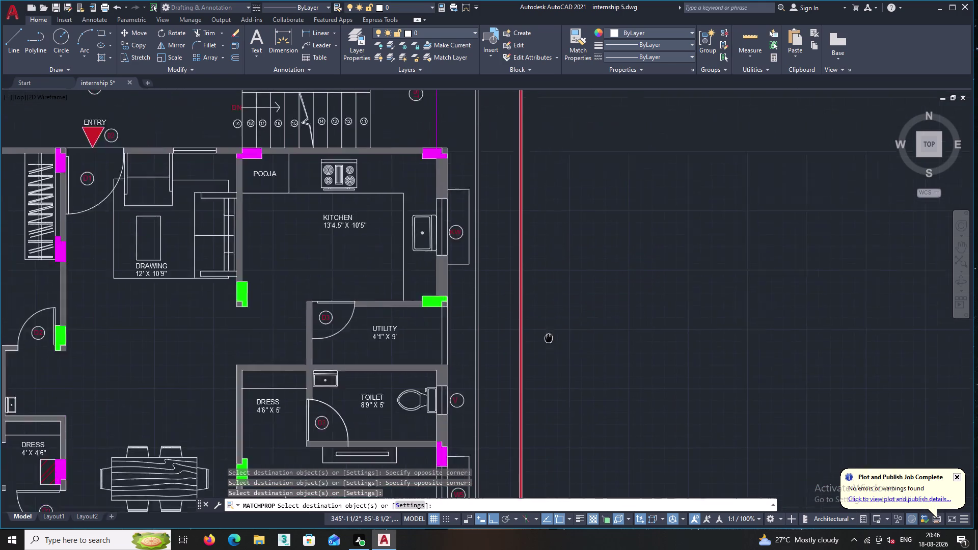
middle_drag(539, 388, 534, 482)
scroll(down, 3)
middle_drag(528, 264, 515, 426)
scroll(up, 3)
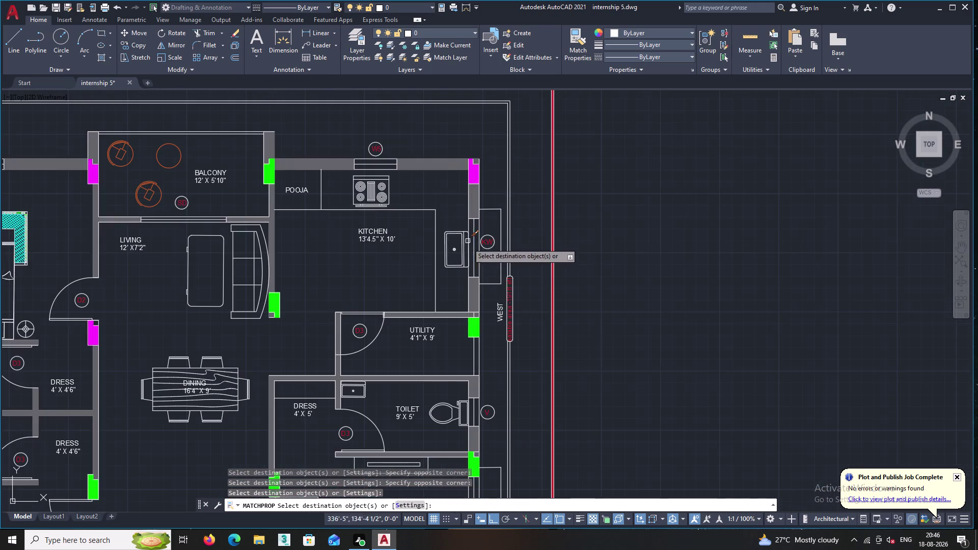
scroll(up, 3)
double_click(502, 310)
scroll(down, 3)
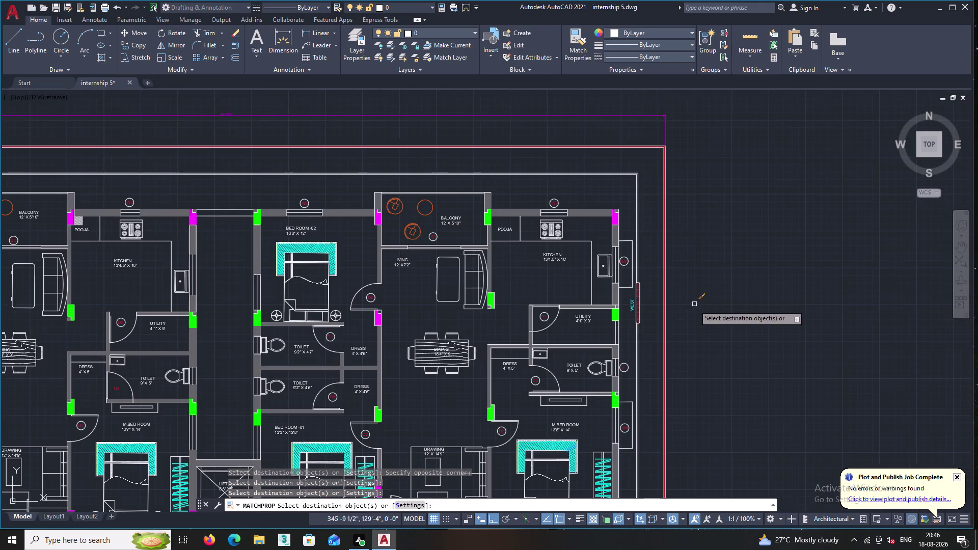
middle_drag(700, 312, 977, 168)
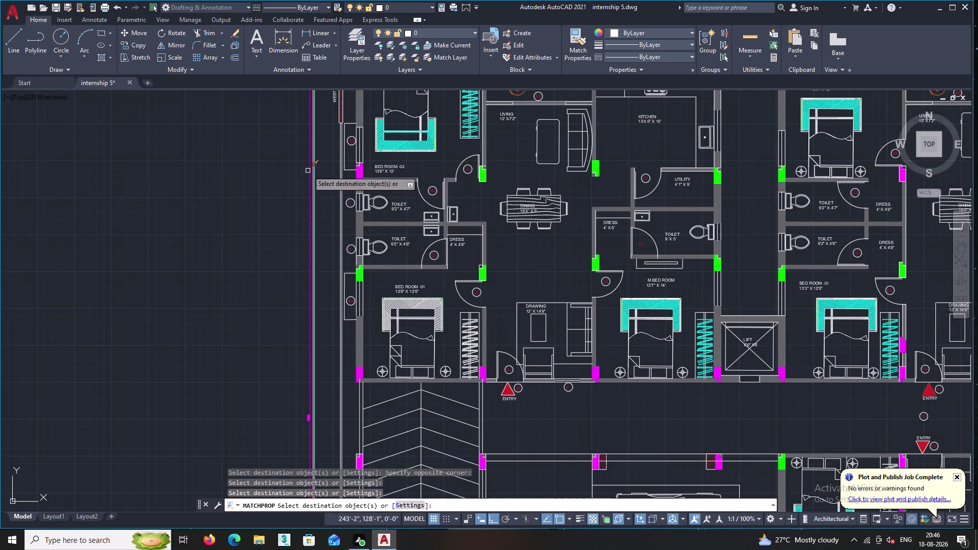
middle_drag(279, 175, 206, 346)
middle_drag(369, 335, 370, 333)
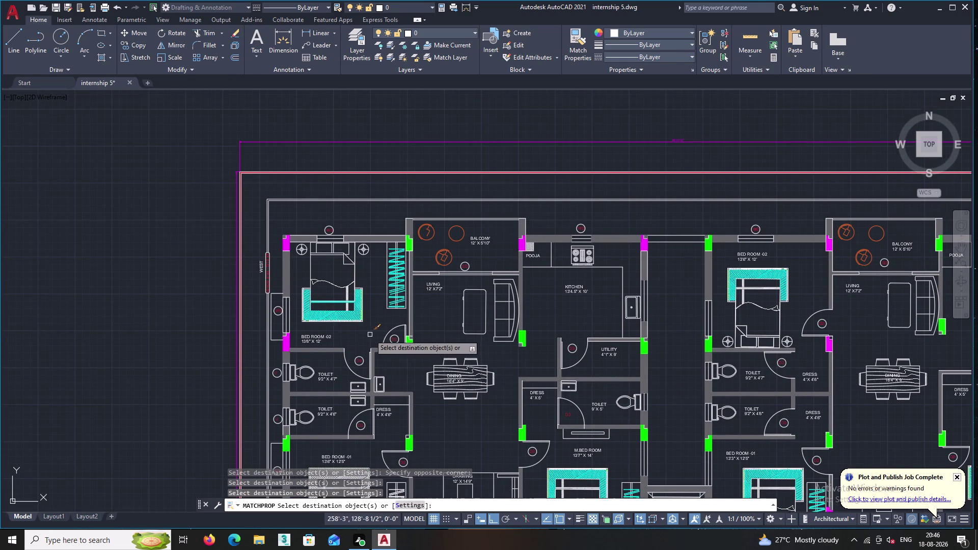
middle_drag(370, 333, 380, 260)
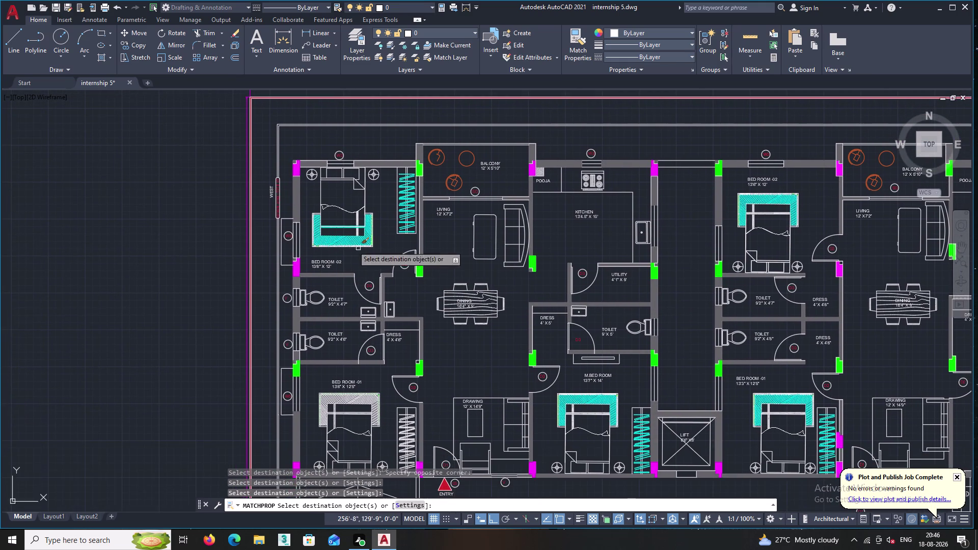
scroll(up, 3)
scroll(up, 3)
double_click(271, 188)
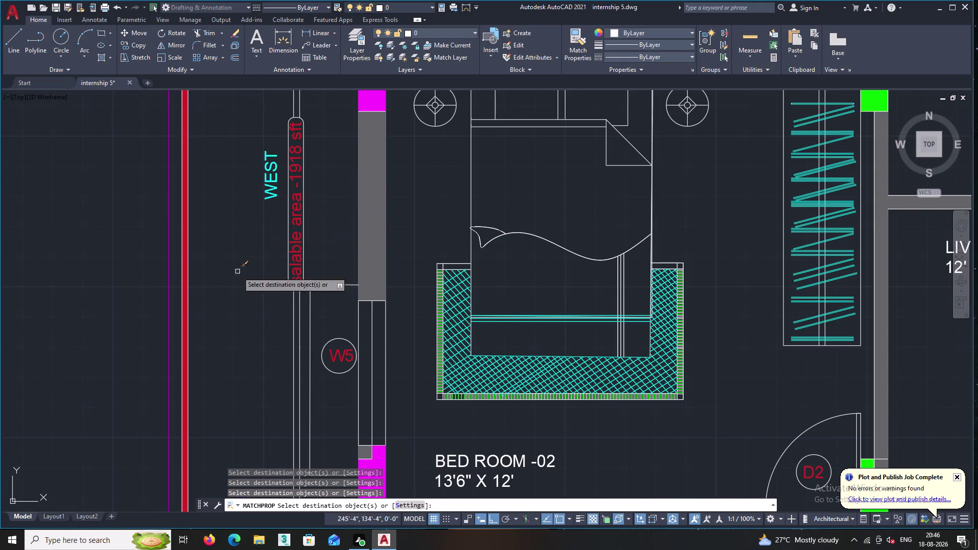
scroll(down, 3)
middle_drag(223, 320, 233, 240)
scroll(down, 3)
middle_drag(234, 320, 233, 257)
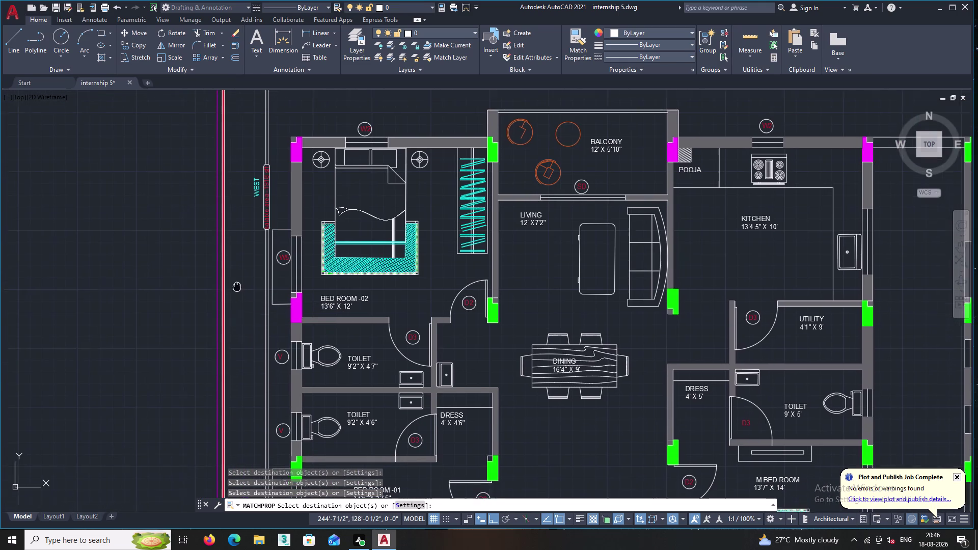
middle_drag(233, 257, 232, 246)
scroll(up, 3)
middle_drag(237, 231, 216, 201)
middle_drag(227, 322, 237, 311)
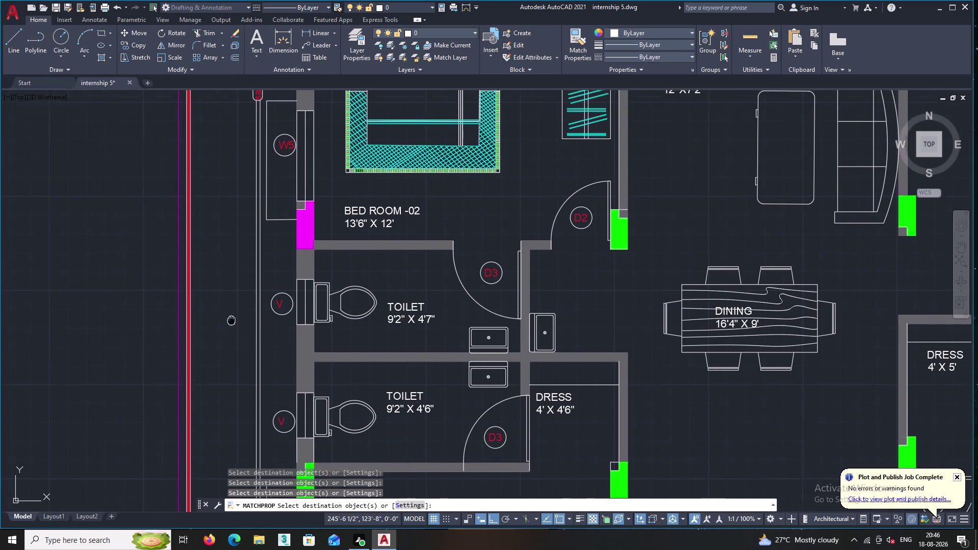
middle_drag(236, 311, 235, 246)
scroll(down, 3)
middle_drag(235, 340, 203, 244)
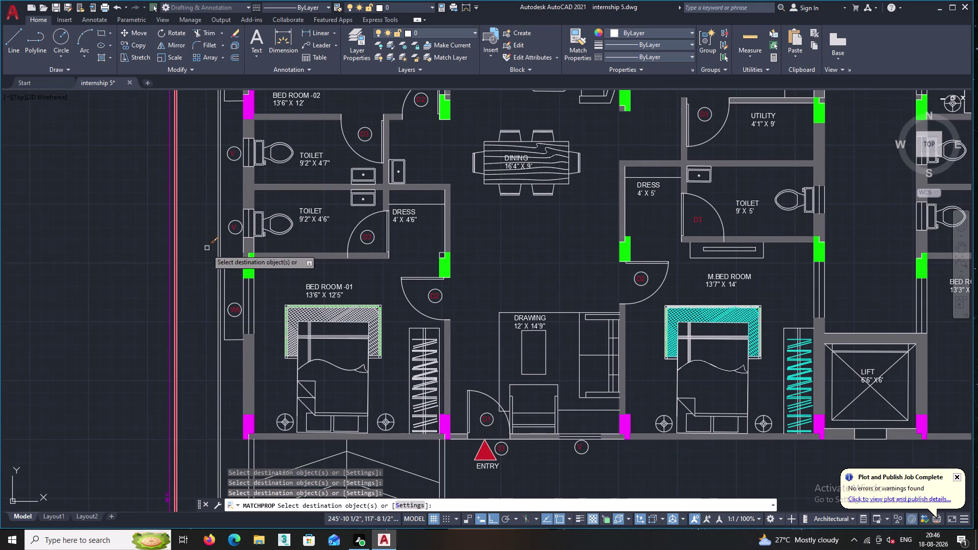
middle_drag(519, 220, 457, 169)
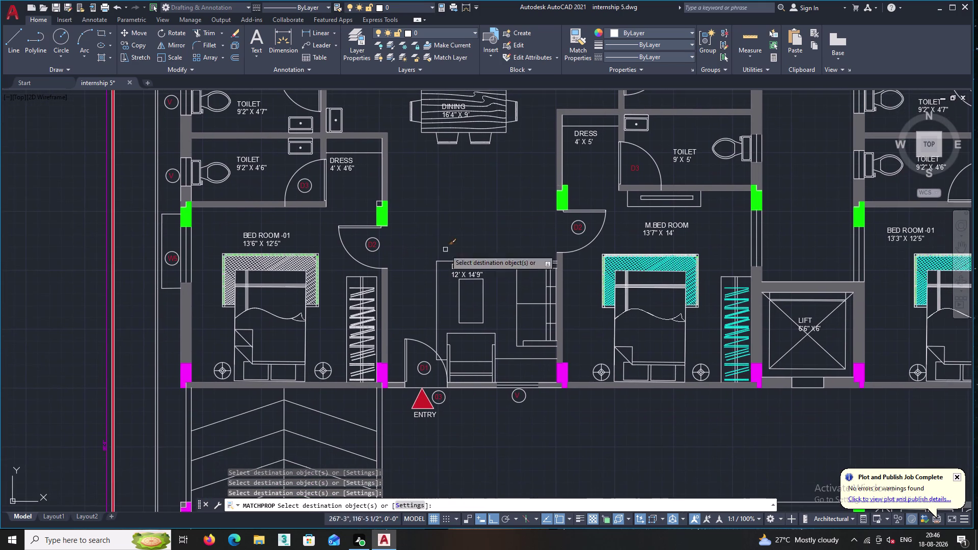
scroll(up, 3)
scroll(up, 3)
scroll(up, 3)
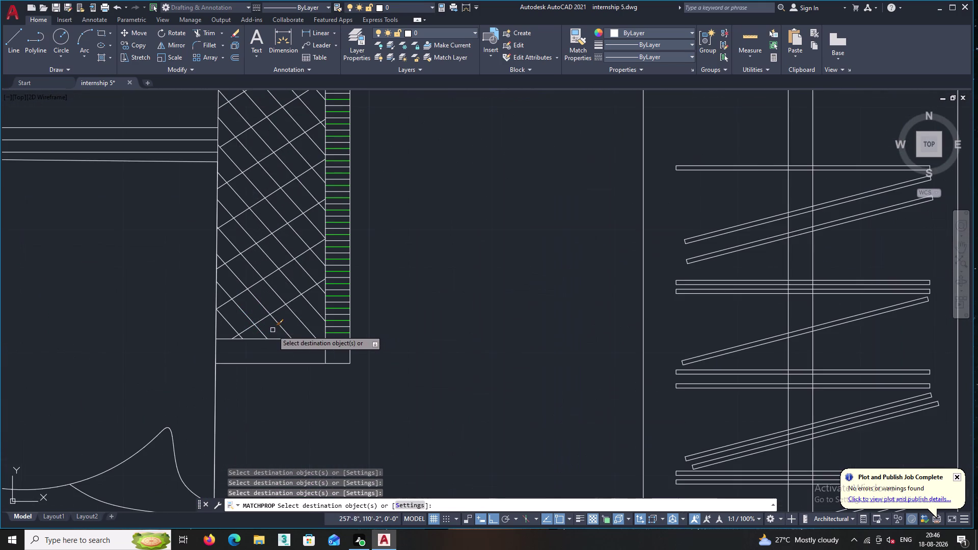
Window-select the side edge and top strip of the BED ROOM -01 bed hatch.
click(304, 314)
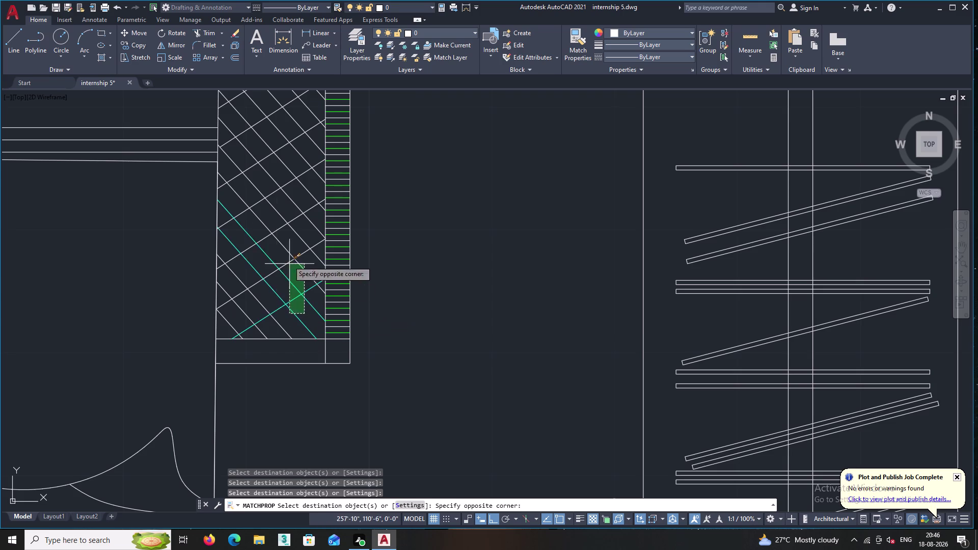
middle_drag(248, 162, 317, 410)
click(299, 198)
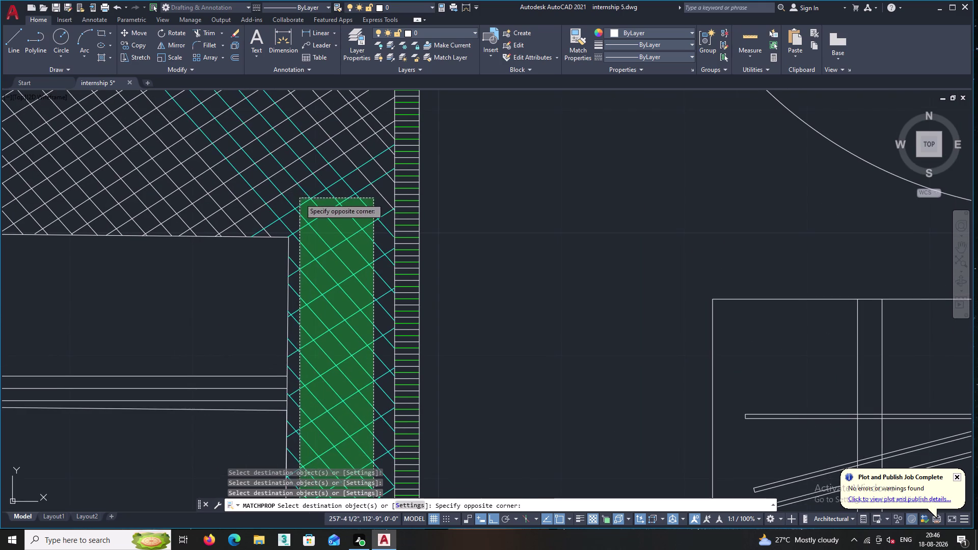
middle_drag(315, 218, 315, 380)
click(372, 334)
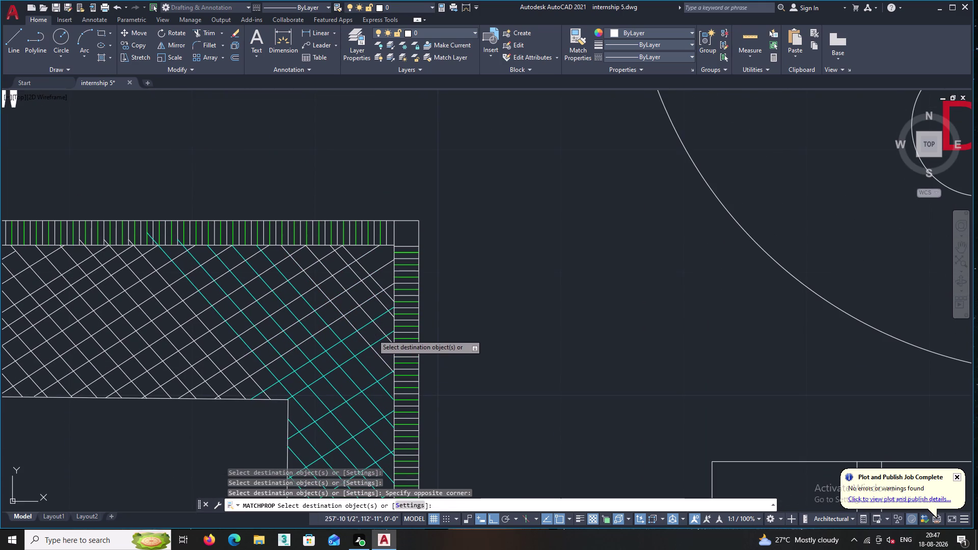
middle_drag(122, 294, 435, 346)
middle_drag(95, 330, 543, 353)
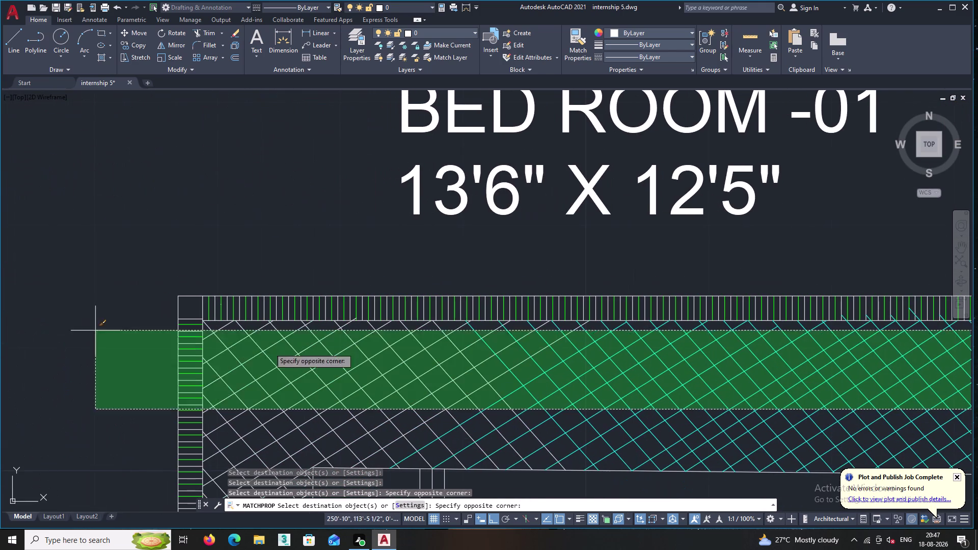
double_click(209, 334)
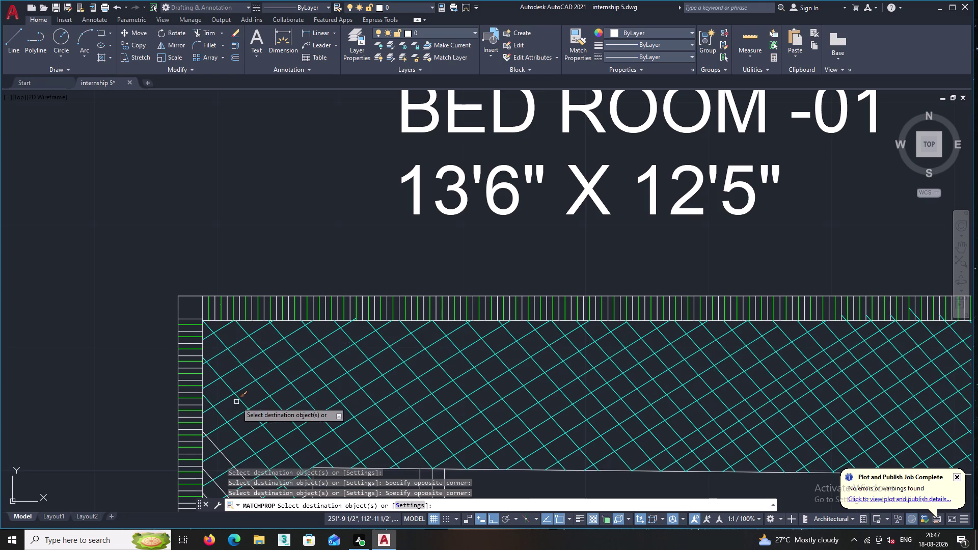
Window-select the inner corner and lower white hatch strips so they turn cyan.
middle_drag(236, 402, 218, 275)
click(253, 381)
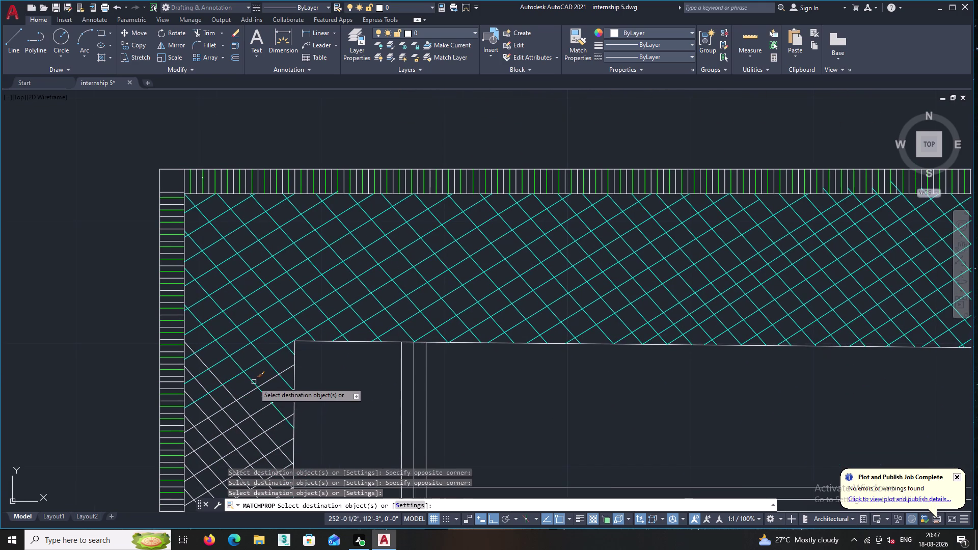
middle_drag(247, 386, 247, 280)
double_click(253, 423)
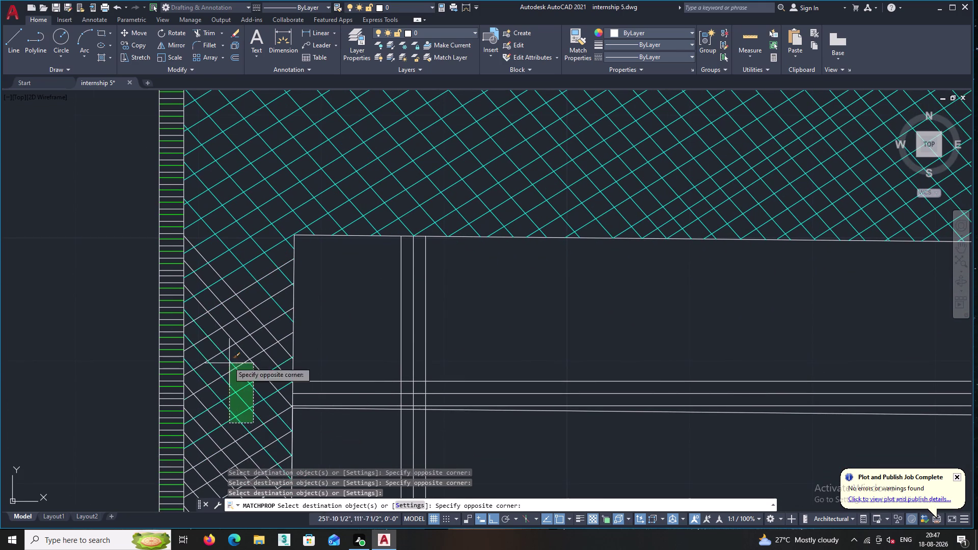
click(198, 290)
middle_drag(233, 397, 232, 253)
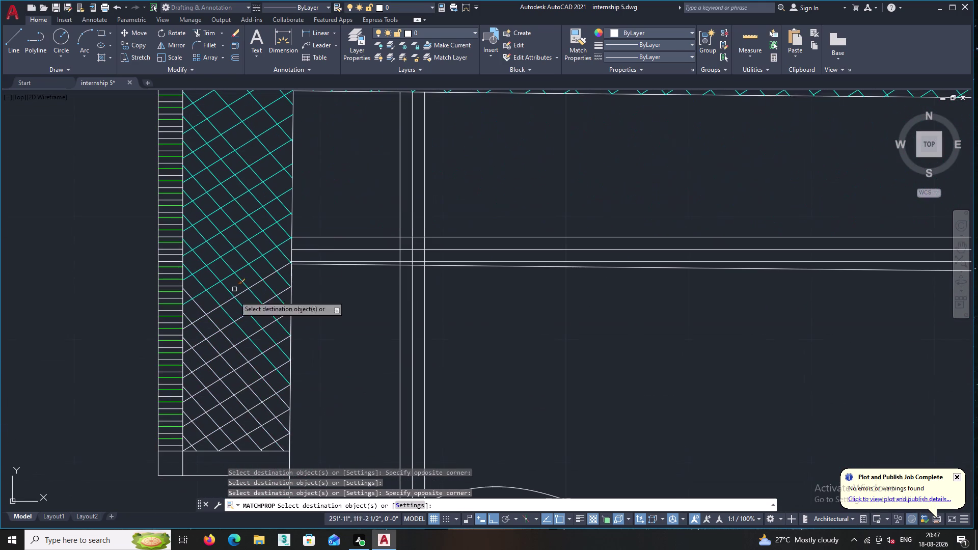
double_click(275, 448)
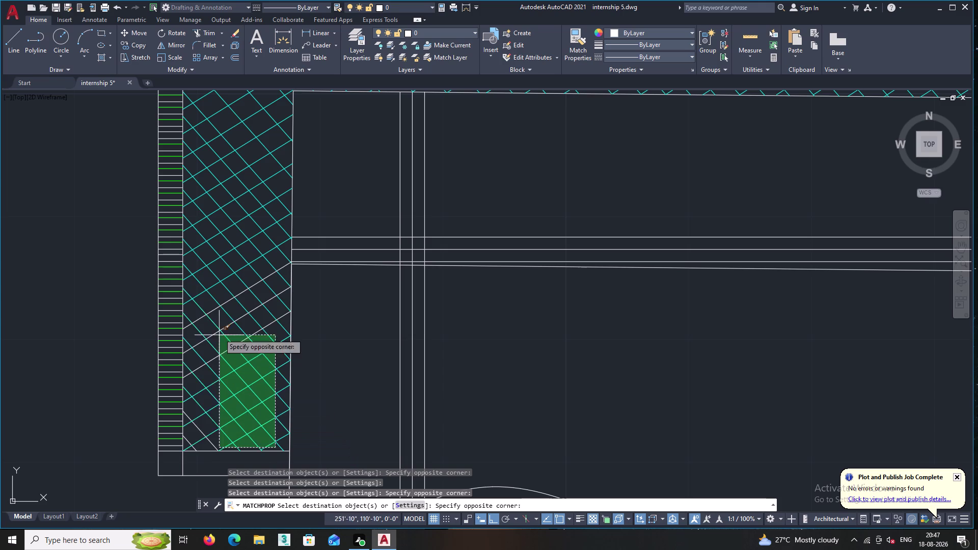
double_click(190, 291)
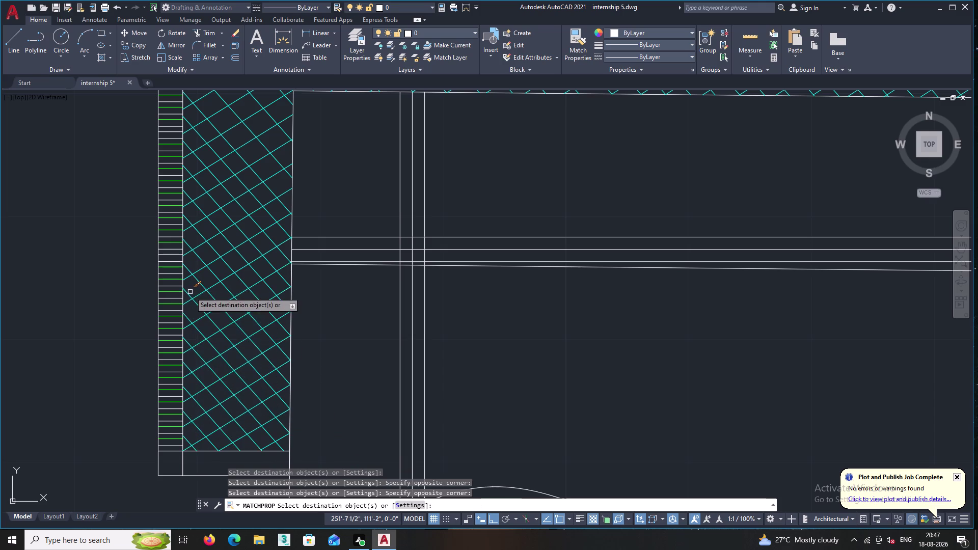
Zoom out to review the cyan bed hatch, then return to BED ROOM -01's wardrobe.
scroll(down, 3)
middle_drag(444, 368, 320, 375)
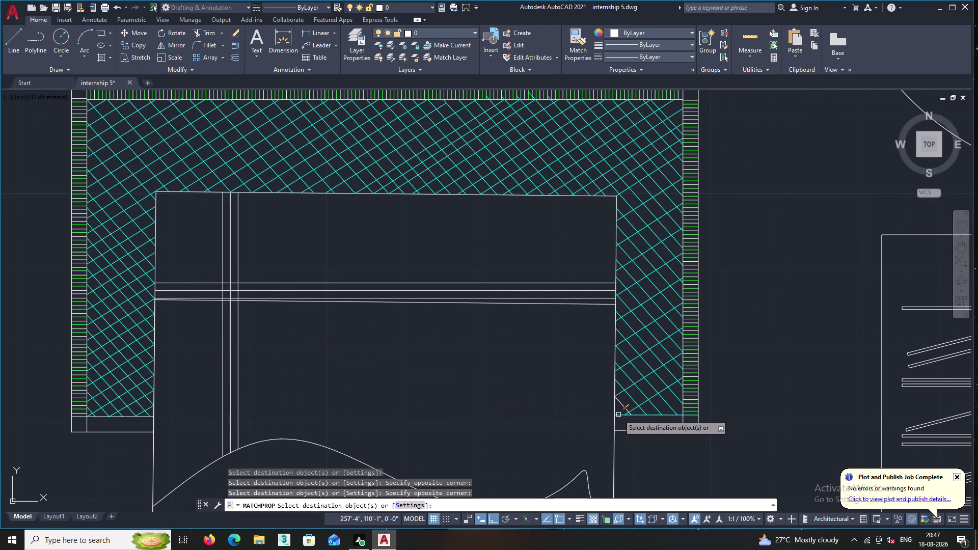
click(623, 407)
middle_drag(444, 406, 418, 411)
scroll(down, 3)
scroll(down, 3)
middle_drag(418, 409, 407, 282)
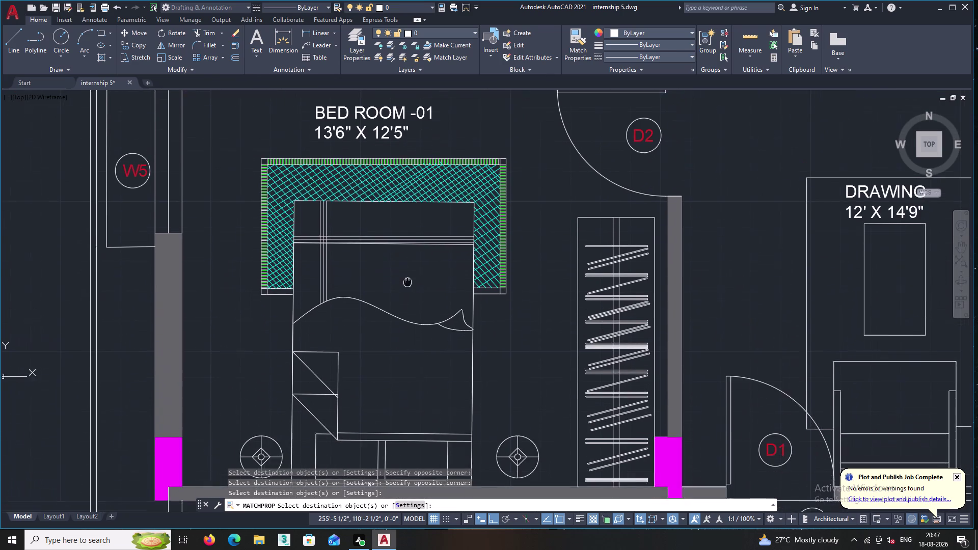
middle_drag(407, 282, 412, 271)
scroll(down, 3)
Match the first white wardrobe lines beside door D1 to the cyan source properties.
scroll(up, 3)
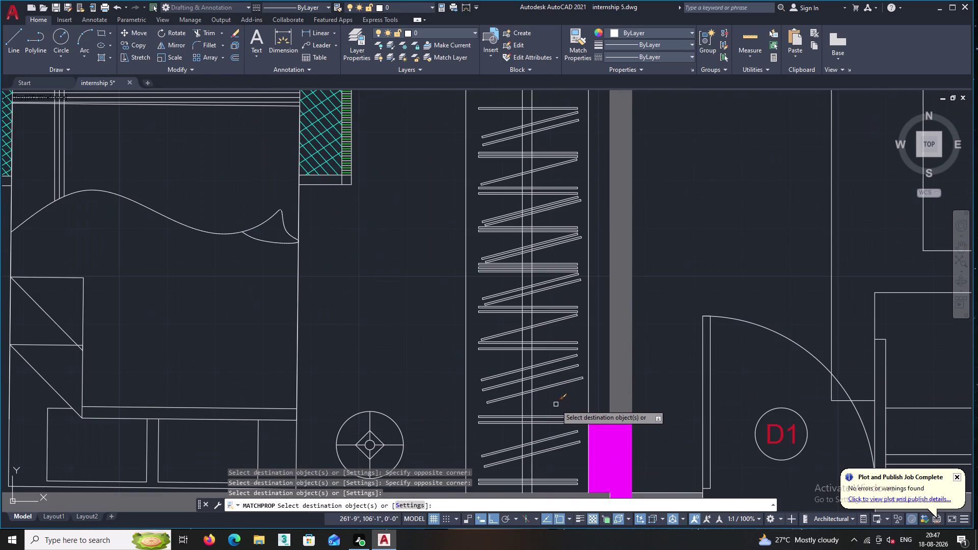
click(569, 395)
middle_drag(539, 264, 553, 400)
click(551, 237)
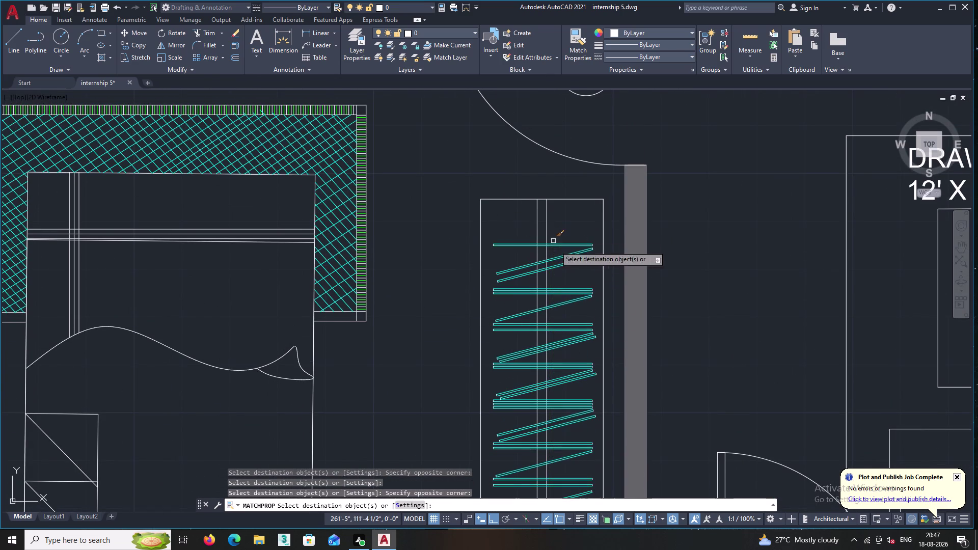
middle_drag(688, 358, 640, 282)
scroll(up, 3)
scroll(up, 3)
middle_drag(569, 260, 504, 361)
click(520, 344)
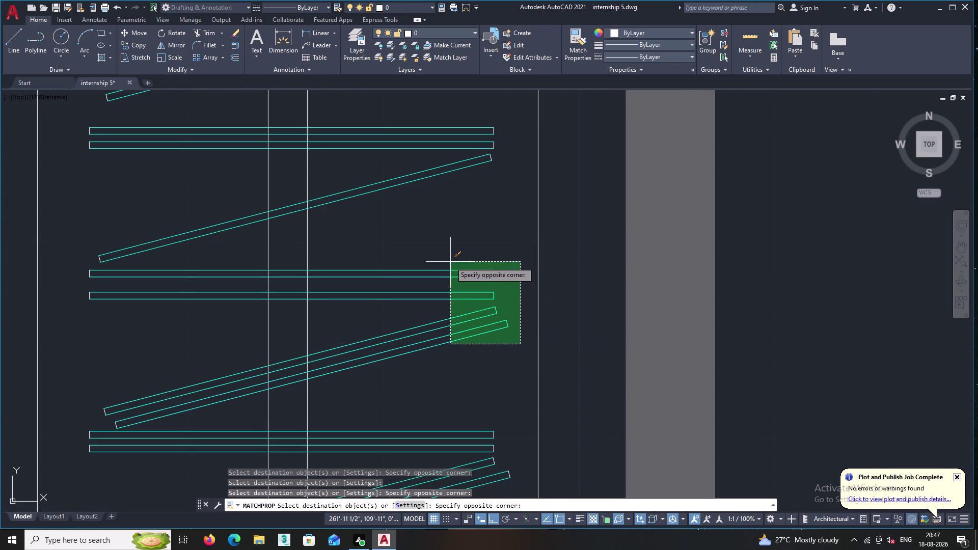
double_click(450, 261)
middle_drag(441, 253, 424, 379)
click(493, 311)
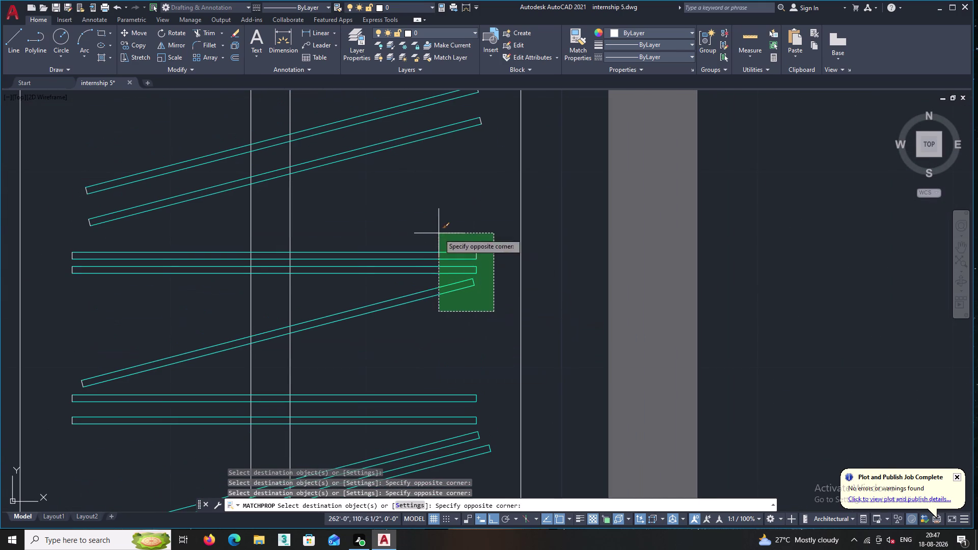
double_click(423, 229)
middle_drag(433, 215, 435, 374)
click(501, 319)
click(418, 187)
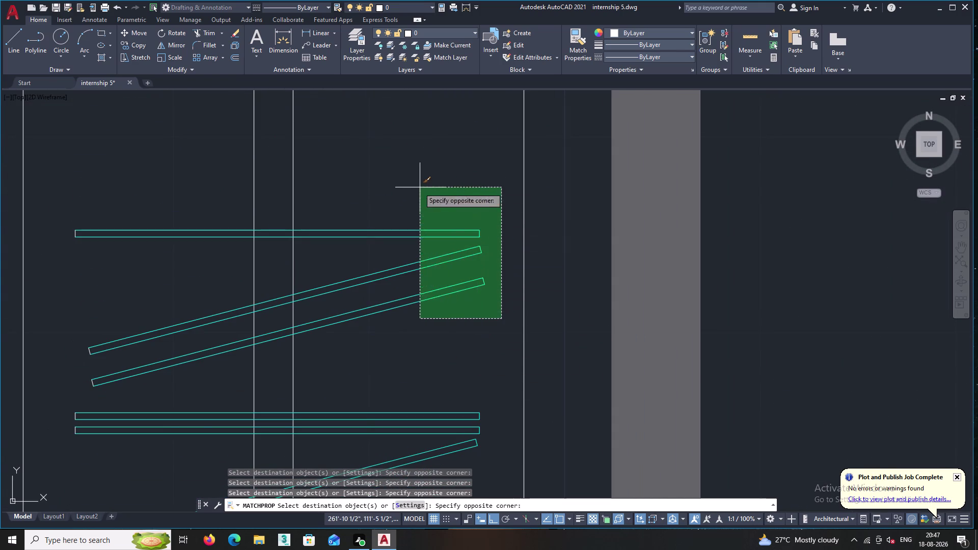
Turn the upper wardrobe lines cyan, picking them one by one.
middle_click(418, 188)
scroll(down, 3)
middle_drag(420, 197, 428, 228)
scroll(up, 3)
scroll(up, 3)
middle_drag(316, 298, 451, 339)
scroll(up, 3)
click(435, 360)
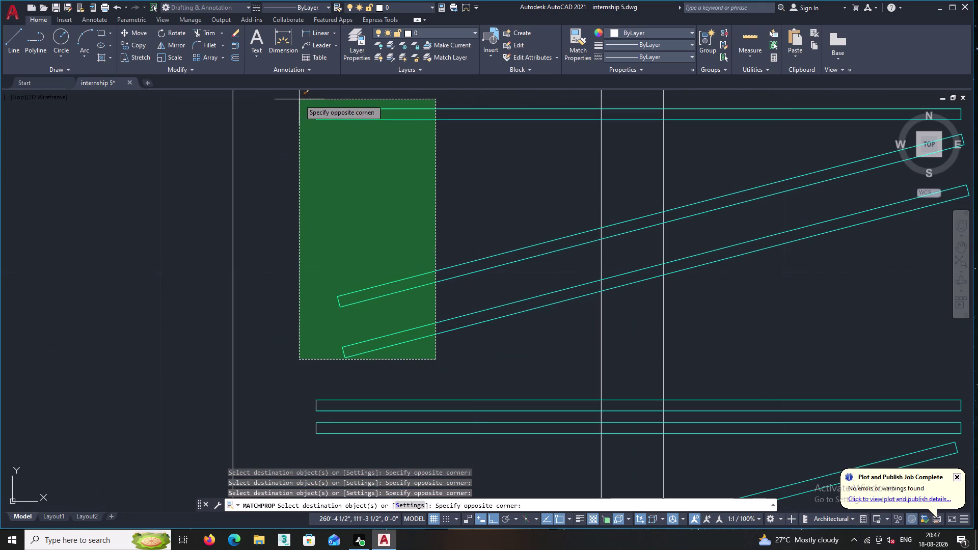
click(299, 100)
middle_drag(411, 414, 441, 231)
click(408, 302)
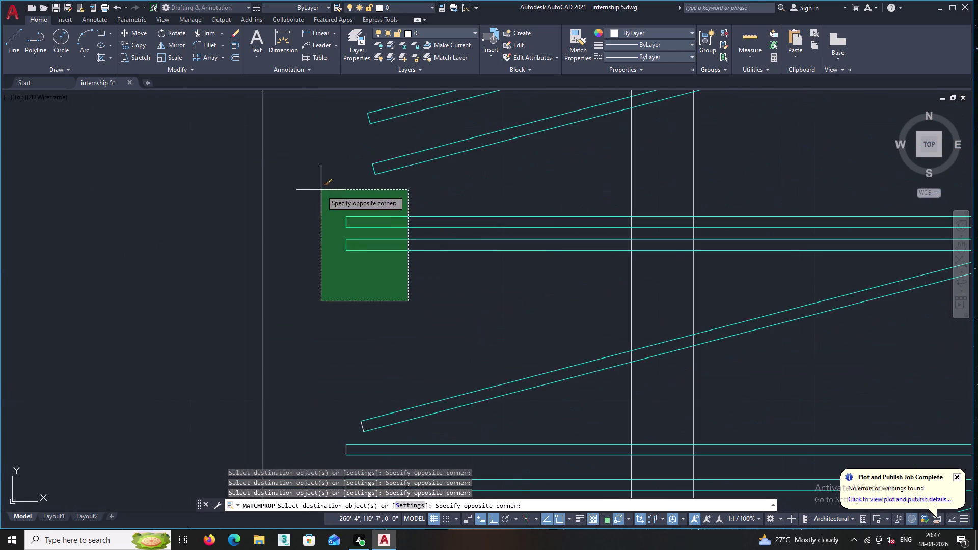
double_click(320, 190)
middle_drag(428, 384, 427, 265)
scroll(up, 3)
middle_click(388, 318)
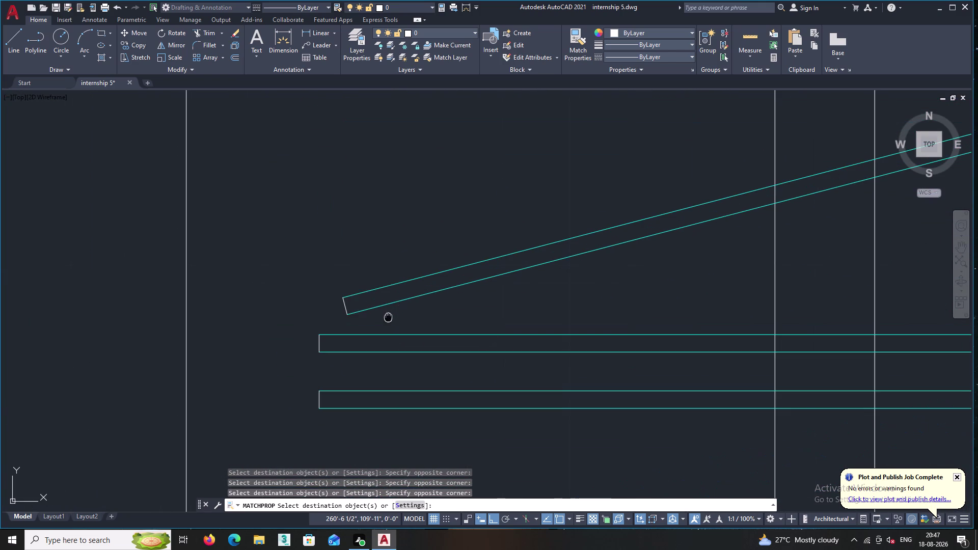
click(387, 326)
click(325, 263)
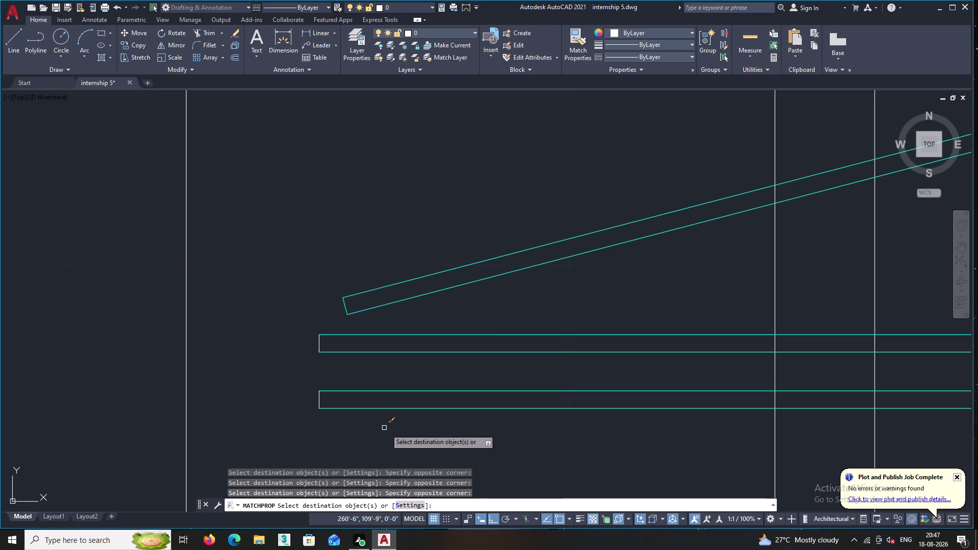
drag(397, 433, 395, 425)
click(279, 292)
Window-select and pick the middle hanger lines, including the diagonals, to make them cyan.
scroll(down, 3)
middle_drag(411, 373, 405, 330)
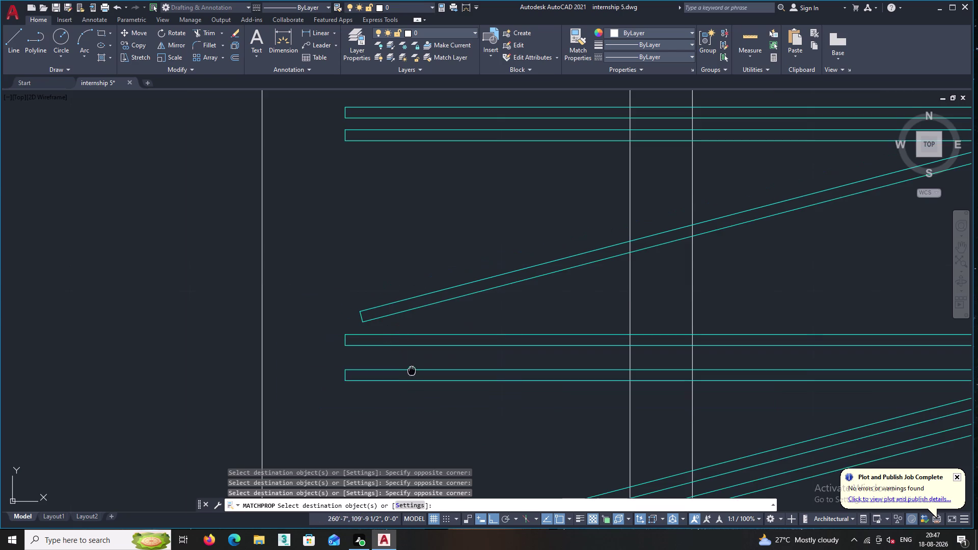
middle_drag(405, 331, 389, 241)
scroll(down, 3)
middle_drag(437, 441, 429, 336)
click(432, 355)
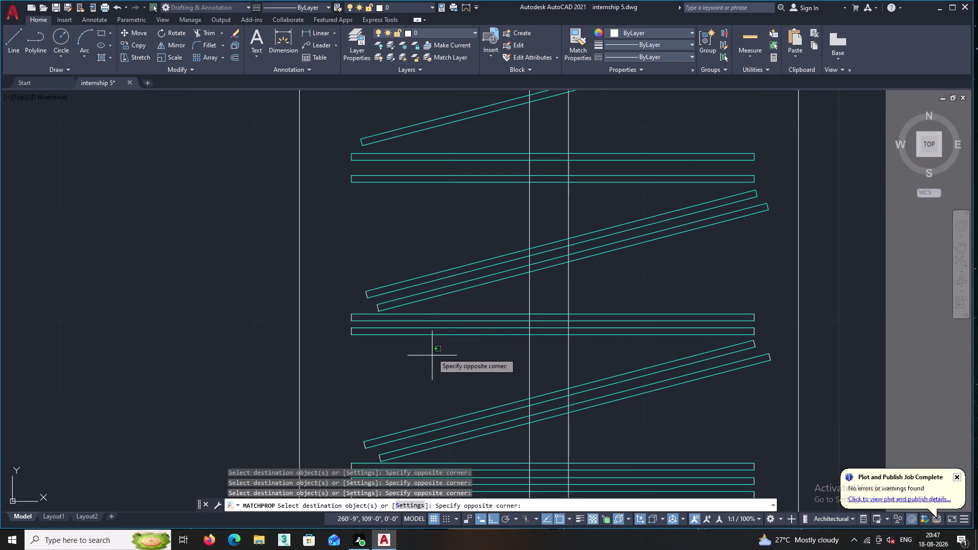
click(336, 245)
middle_drag(401, 363, 405, 222)
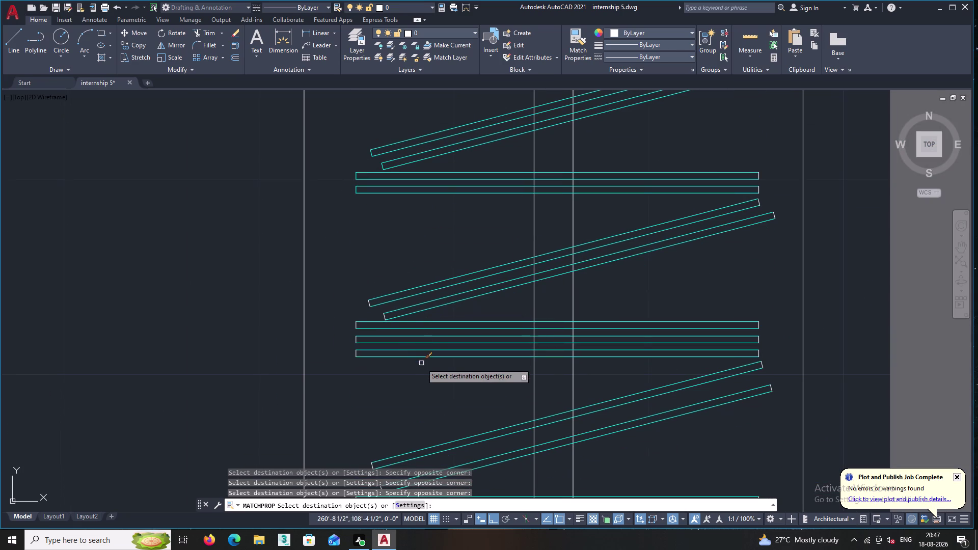
click(432, 373)
click(332, 259)
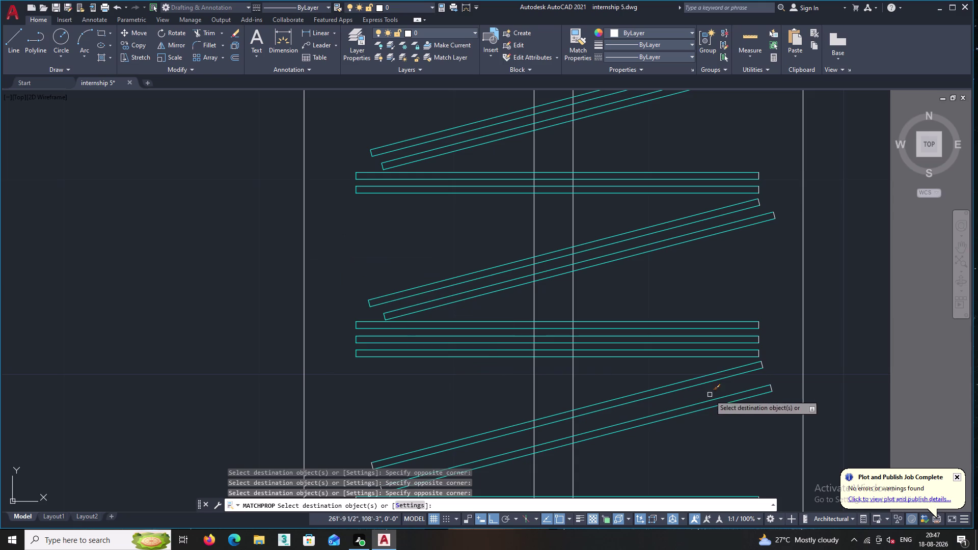
click(779, 406)
click(718, 300)
middle_drag(714, 271, 703, 281)
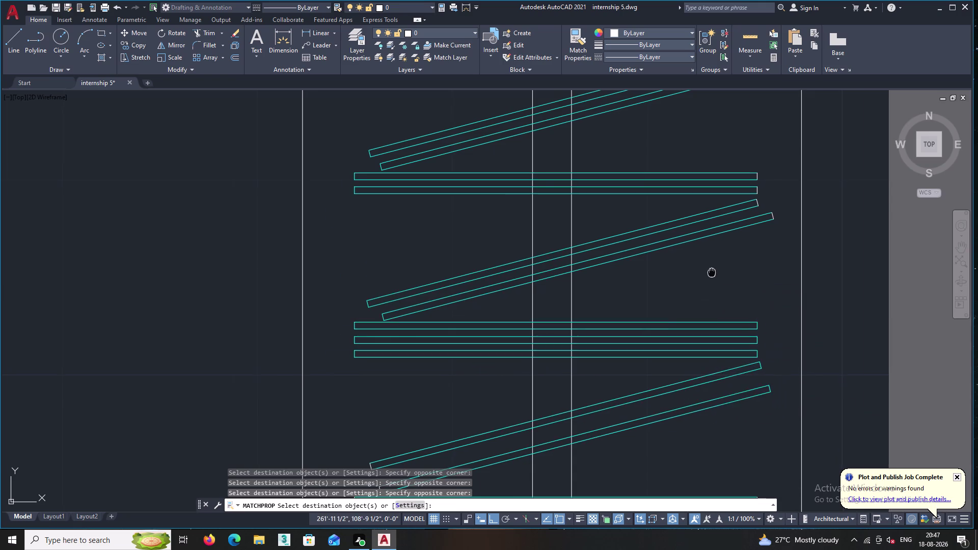
middle_drag(703, 281, 623, 412)
double_click(693, 376)
click(600, 272)
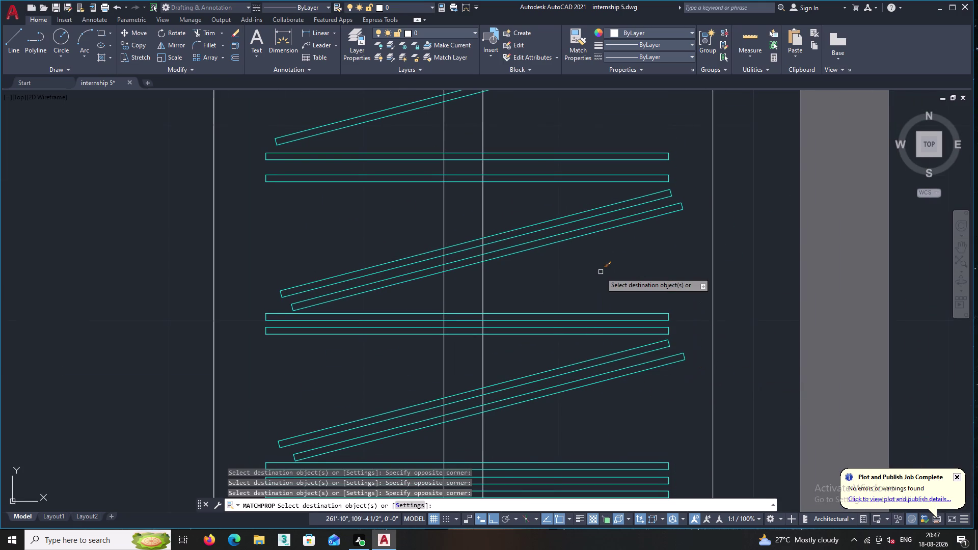
Recolour the lower hanger lines and short horizontal lines cyan.
scroll(down, 3)
middle_drag(600, 272, 595, 176)
middle_drag(582, 311, 608, 239)
double_click(472, 365)
click(393, 282)
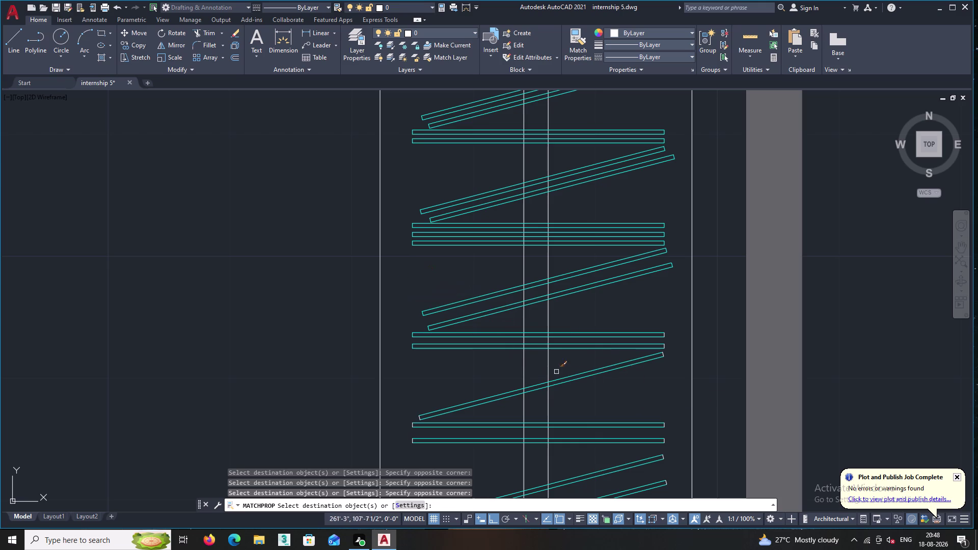
double_click(673, 373)
click(628, 305)
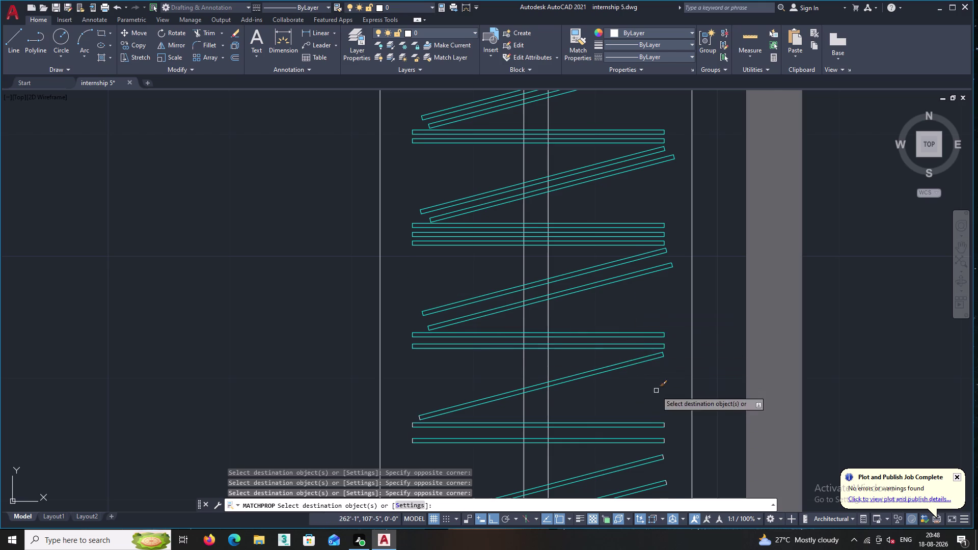
middle_drag(655, 389, 634, 289)
click(660, 432)
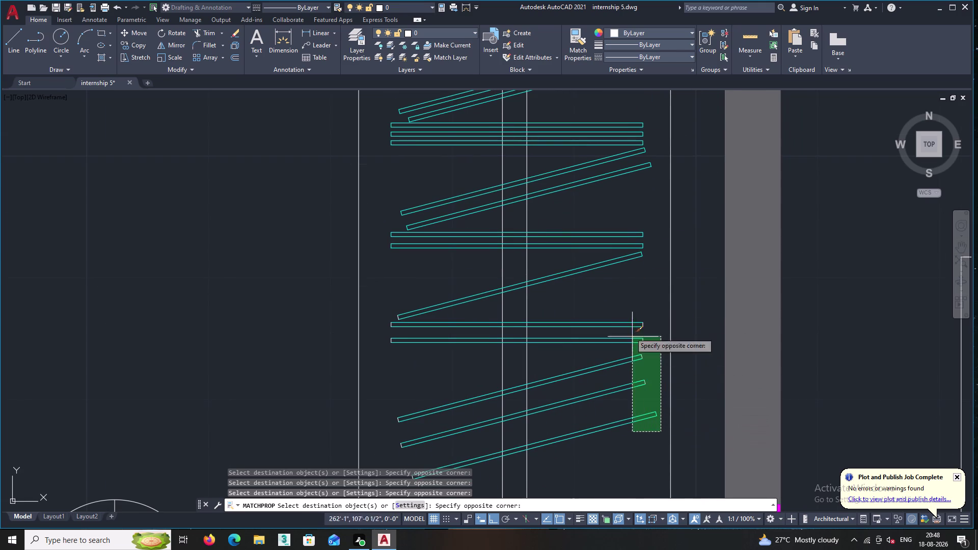
click(594, 284)
click(420, 372)
double_click(388, 311)
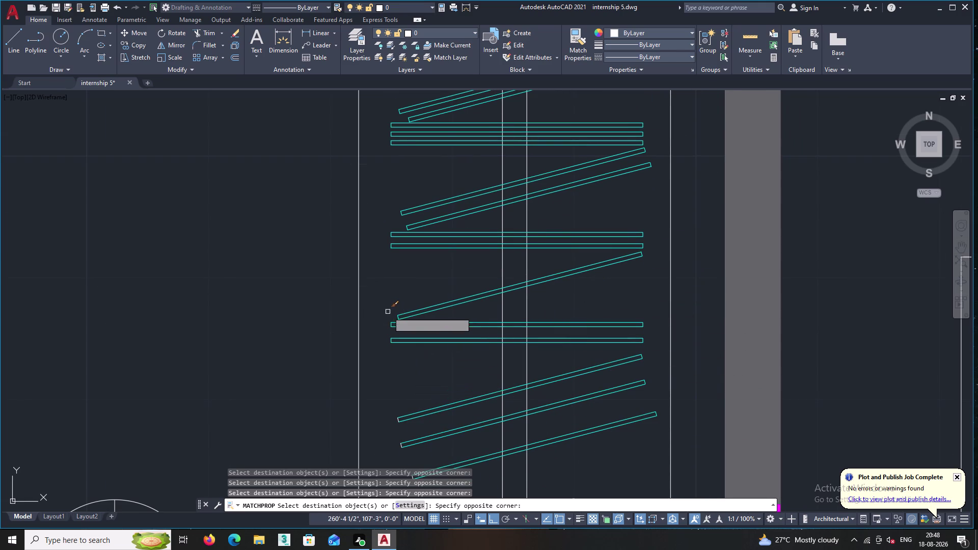
middle_drag(424, 360, 469, 286)
double_click(477, 415)
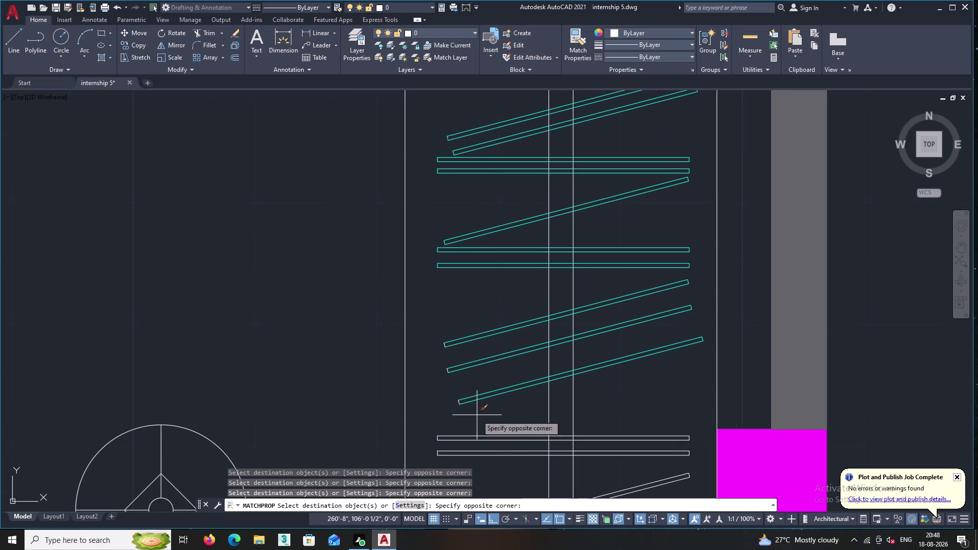
click(425, 329)
Turn the remaining white hanger and diagonal lines cyan.
middle_drag(479, 450, 488, 361)
double_click(501, 398)
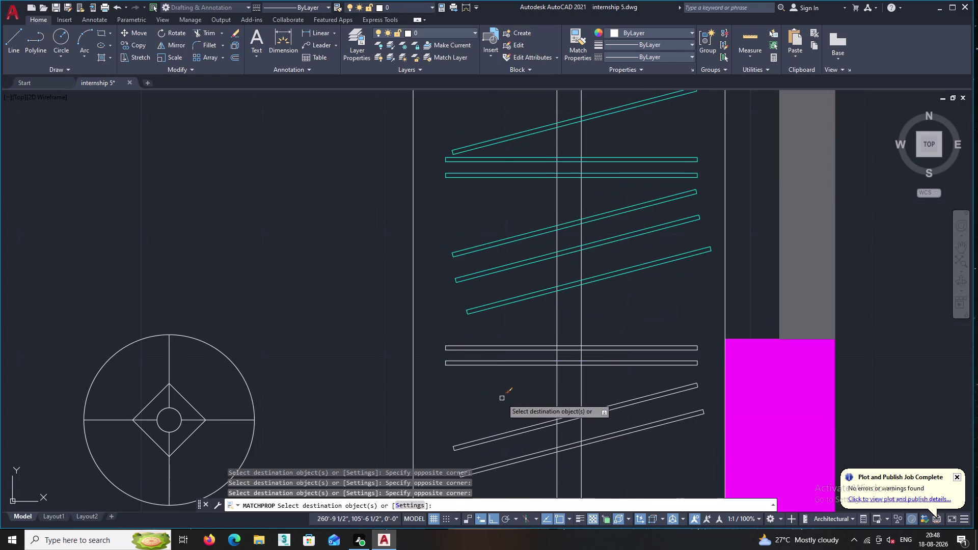
double_click(438, 317)
middle_drag(532, 470, 542, 417)
click(539, 421)
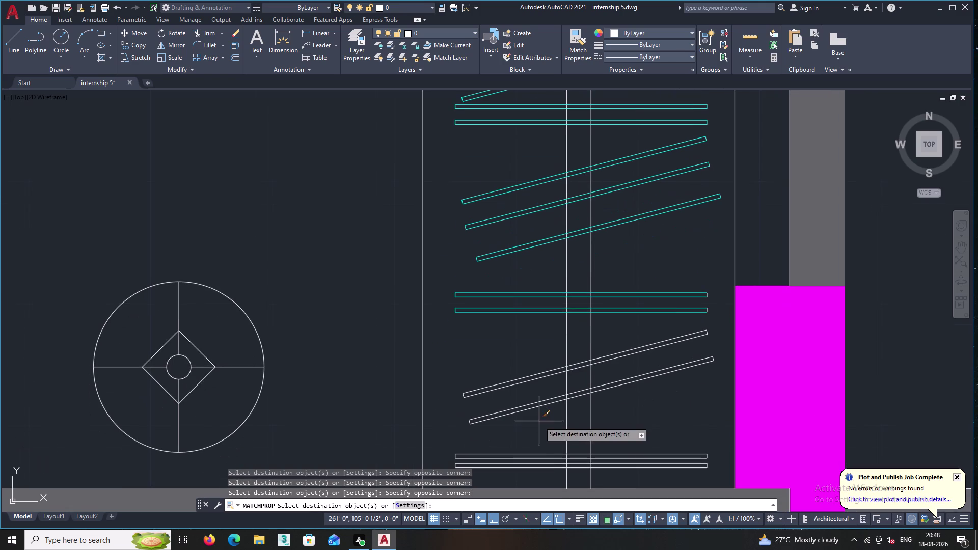
click(490, 355)
double_click(502, 427)
click(452, 387)
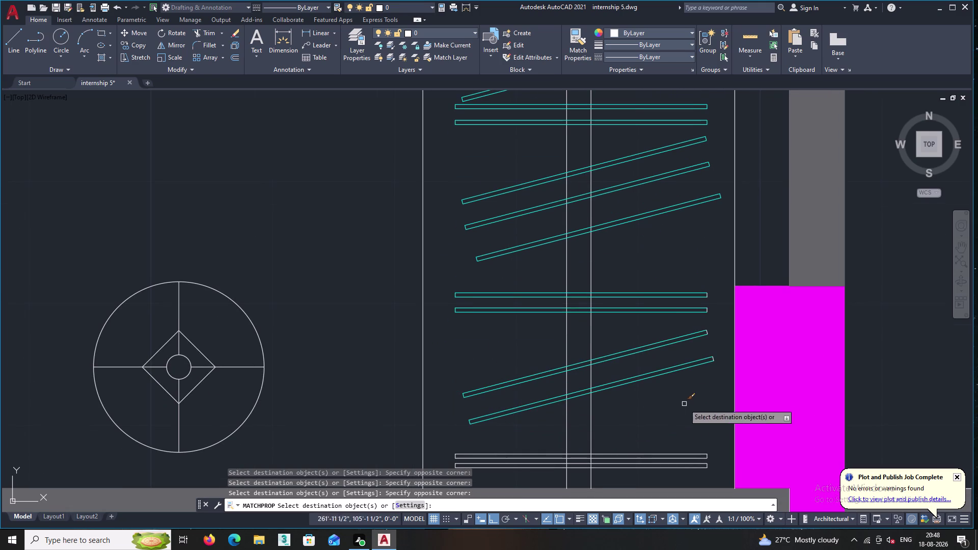
click(714, 377)
double_click(665, 316)
middle_drag(662, 391, 669, 343)
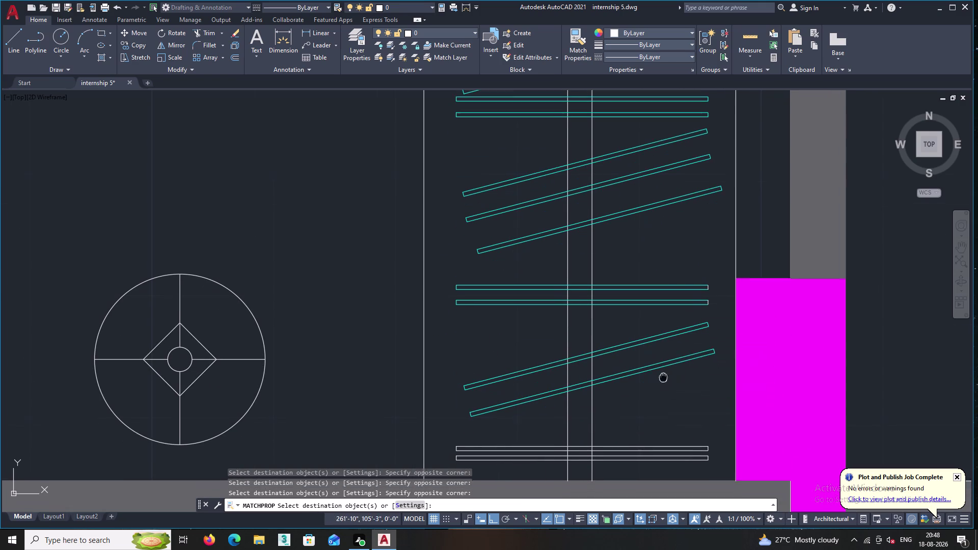
middle_drag(669, 343, 673, 323)
Make the bottom horizontal lines and the last white hanger lines cyan.
click(722, 257)
triple_click(689, 211)
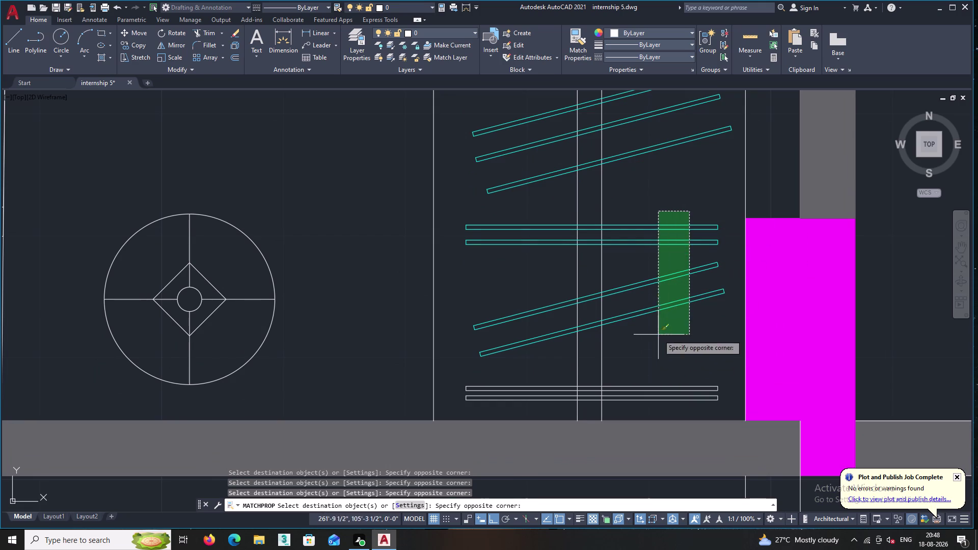
click(649, 339)
scroll(up, 3)
double_click(657, 411)
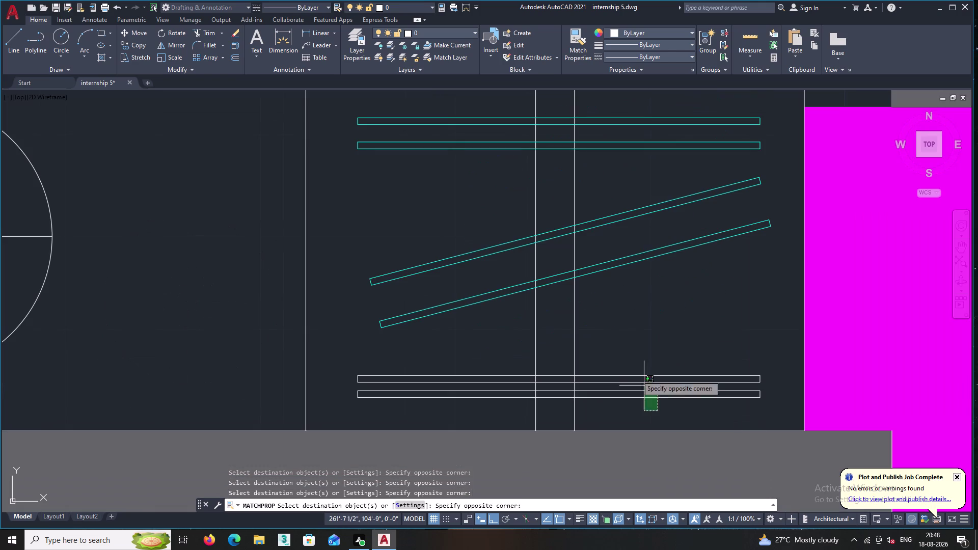
click(616, 352)
click(775, 407)
click(733, 352)
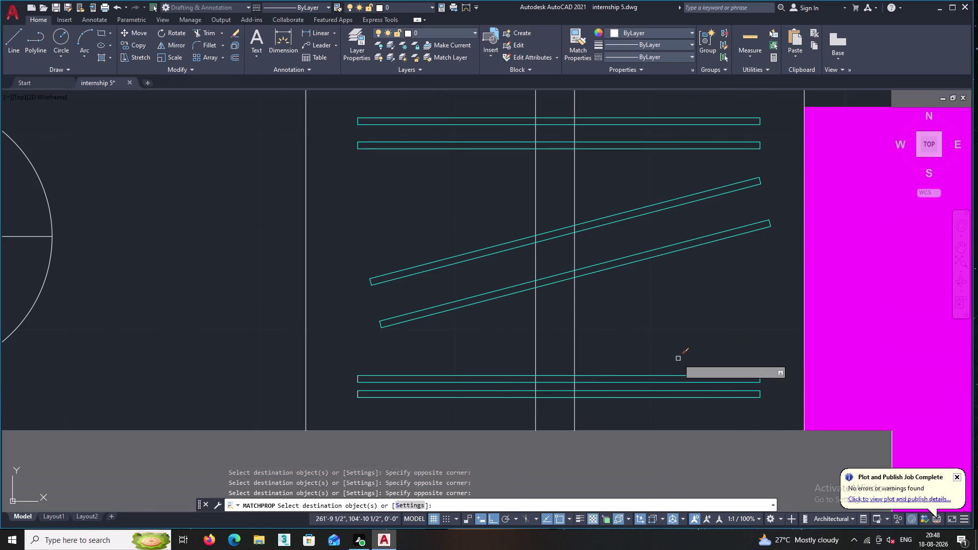
double_click(427, 407)
click(350, 360)
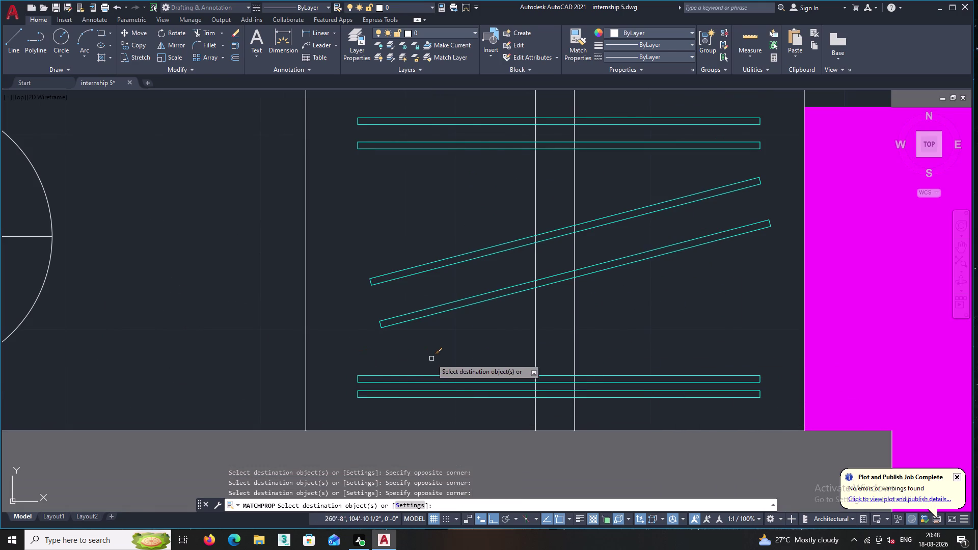
scroll(down, 3)
middle_drag(448, 355, 396, 433)
scroll(down, 3)
middle_drag(447, 340, 430, 378)
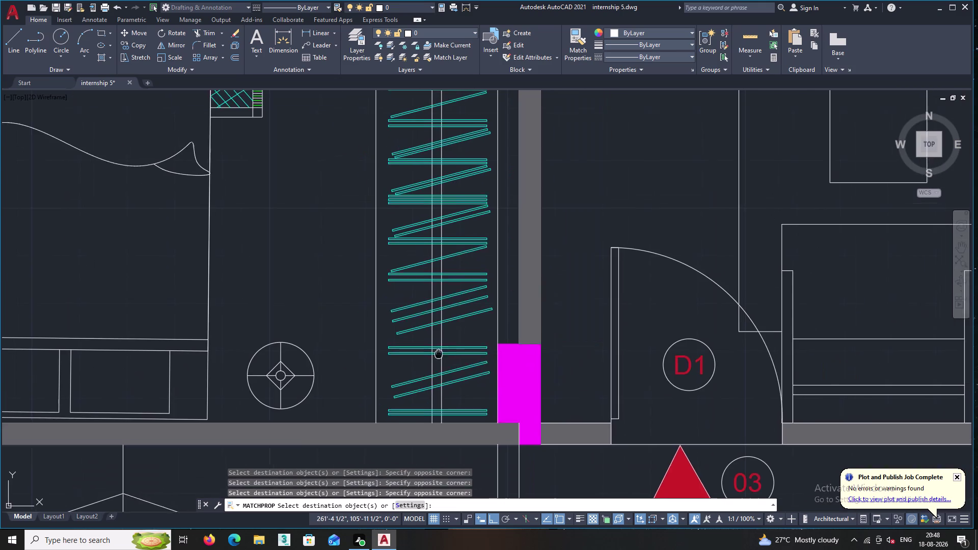
Pan to the staircase and window-select the upper treads and step numbers to make them cyan.
middle_drag(431, 378, 376, 418)
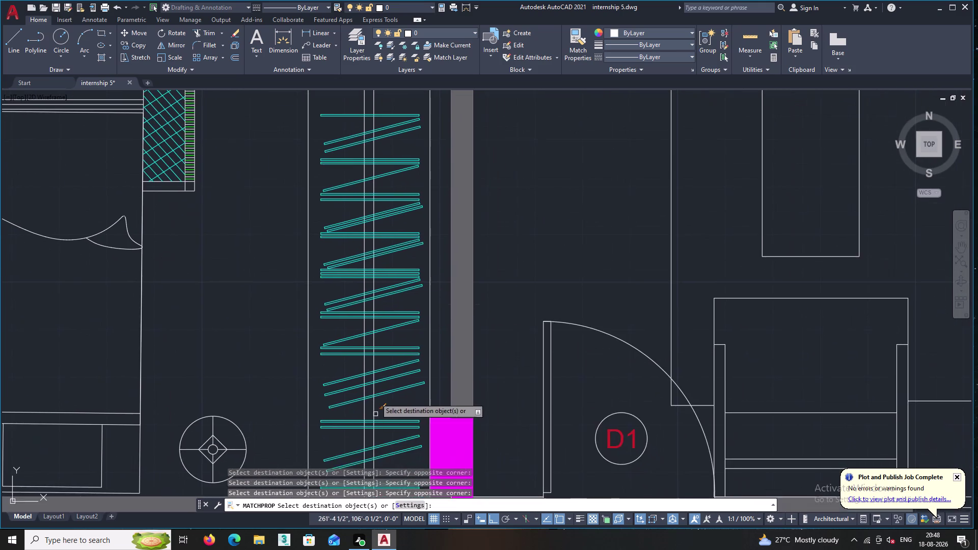
scroll(down, 3)
scroll(down, 3)
middle_drag(573, 468, 535, 326)
scroll(down, 3)
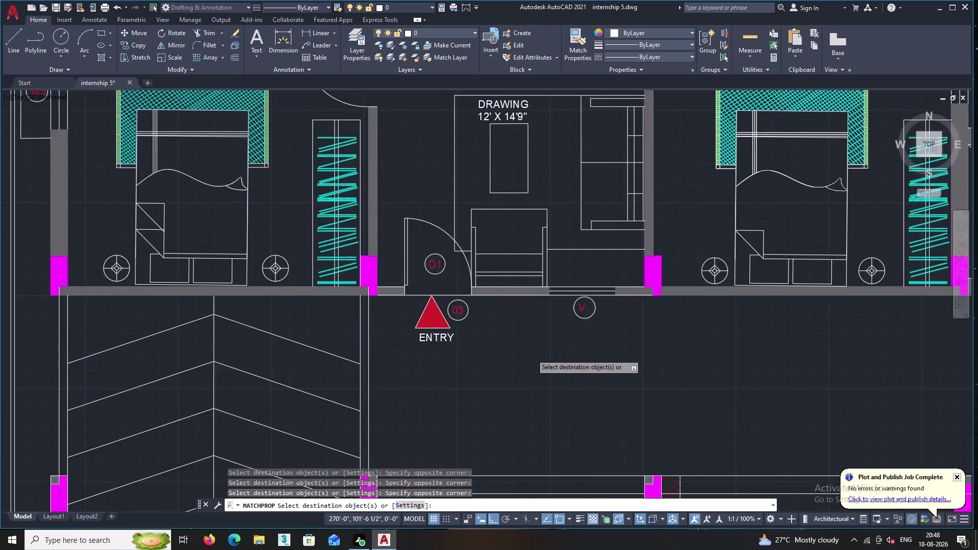
scroll(down, 3)
middle_drag(542, 393, 480, 292)
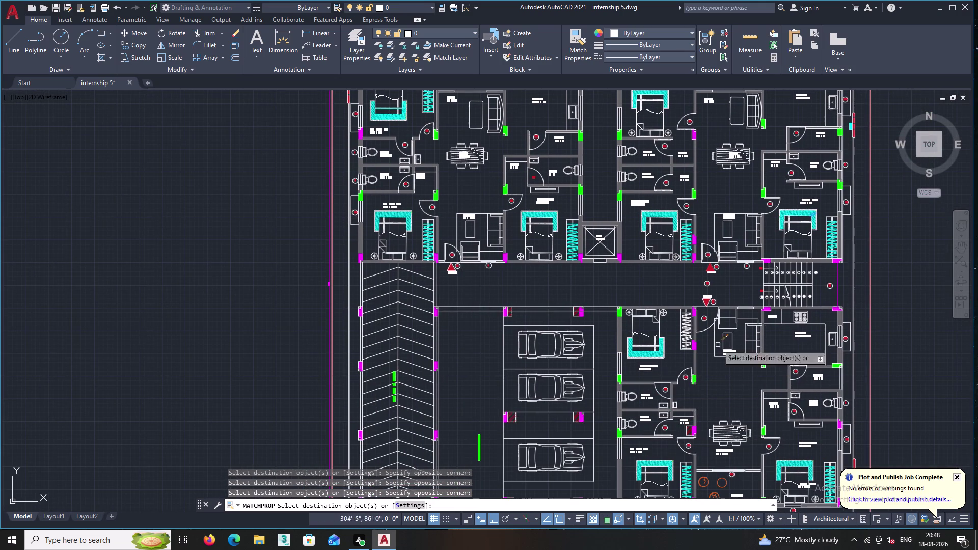
scroll(up, 3)
scroll(up, 3)
middle_drag(856, 273, 654, 323)
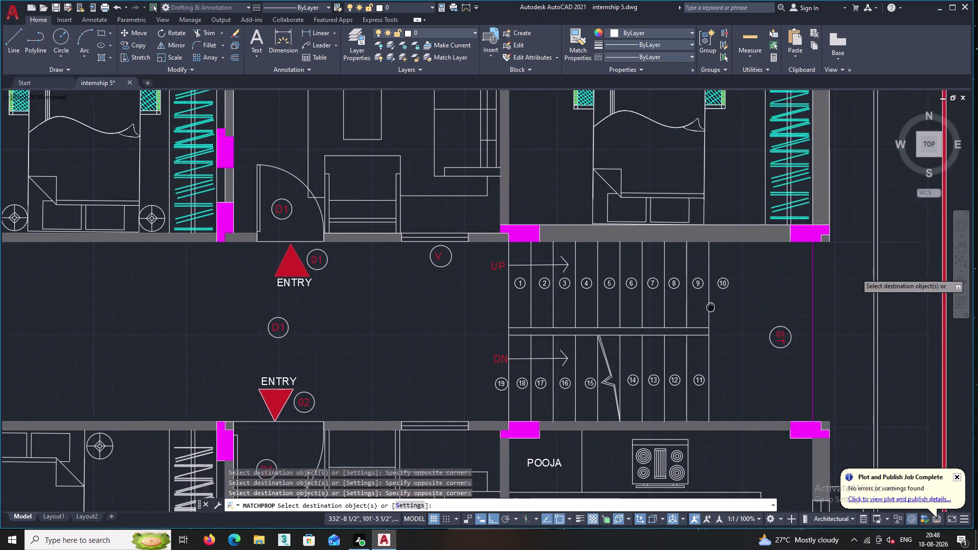
middle_drag(654, 324, 652, 324)
scroll(up, 3)
double_click(666, 313)
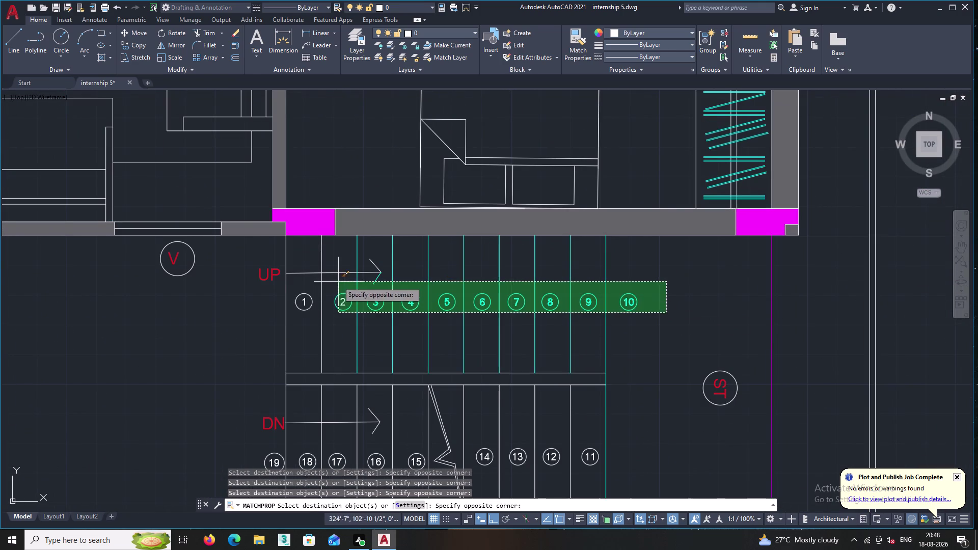
double_click(255, 285)
Recolour the lower treads, DN label and arrow, and stair break line cyan.
middle_drag(569, 365, 601, 277)
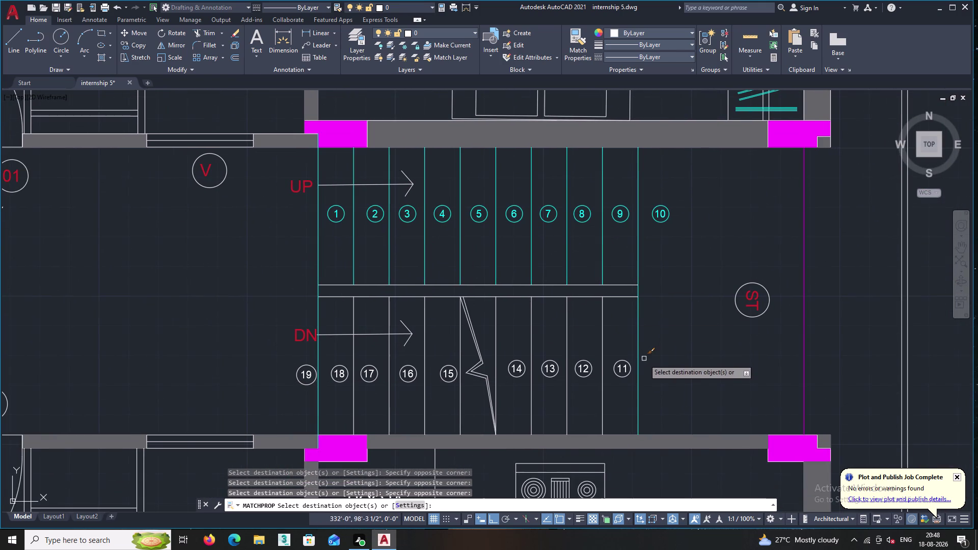
double_click(667, 368)
click(177, 318)
middle_drag(440, 351, 441, 296)
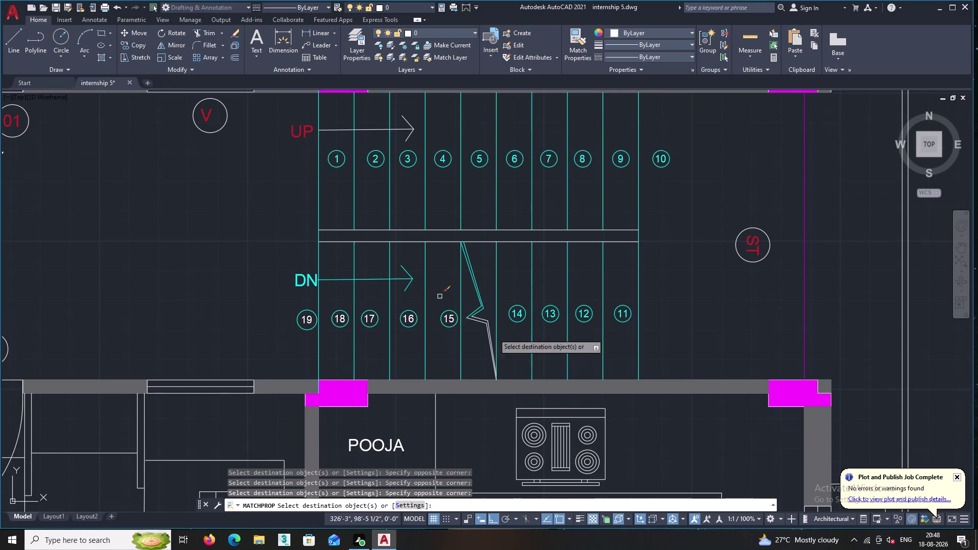
click(531, 349)
click(364, 316)
click(525, 345)
click(459, 329)
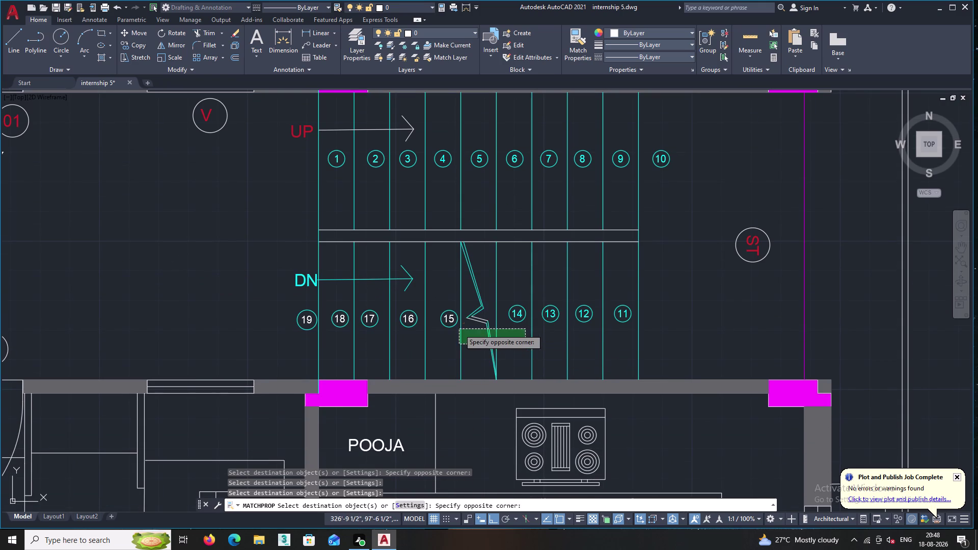
middle_drag(468, 335, 503, 298)
double_click(426, 407)
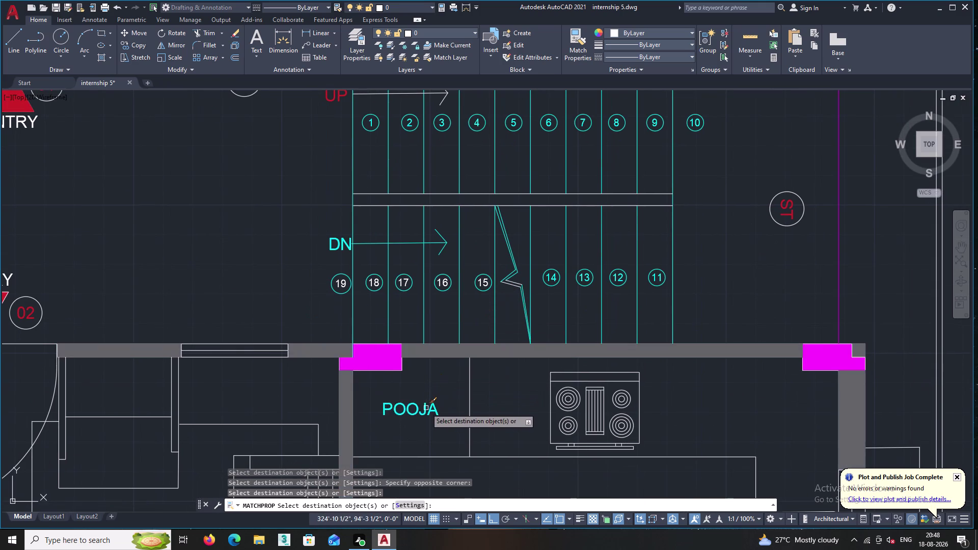
Match cyan onto the POOJA, KITCHEN and DRAWING room labels.
middle_drag(432, 387, 449, 330)
scroll(down, 3)
click(541, 428)
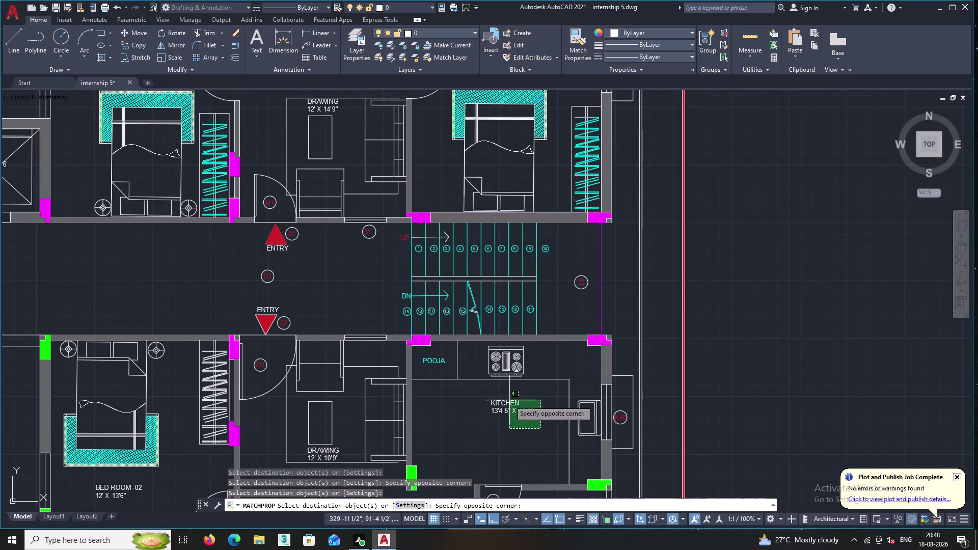
click(499, 396)
middle_drag(478, 436, 559, 389)
scroll(up, 3)
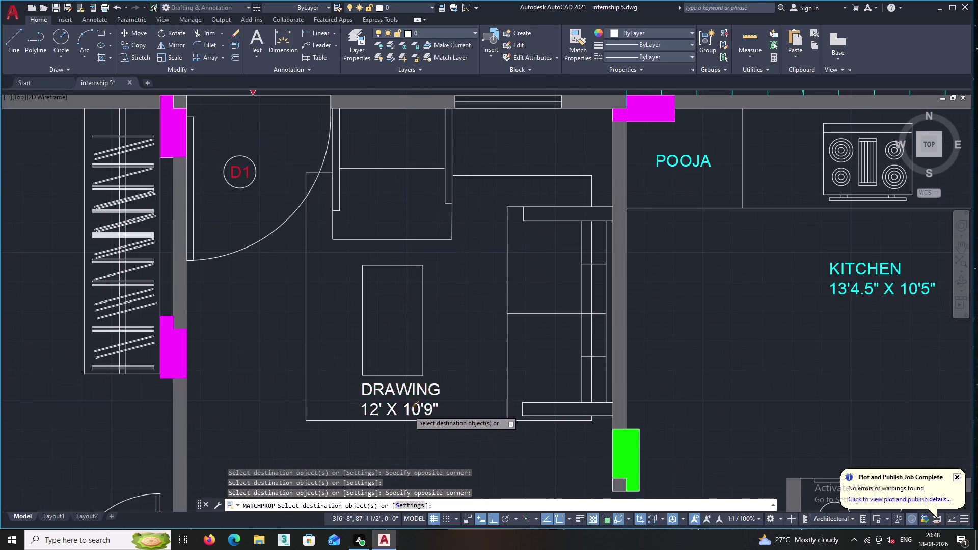
double_click(410, 396)
scroll(down, 3)
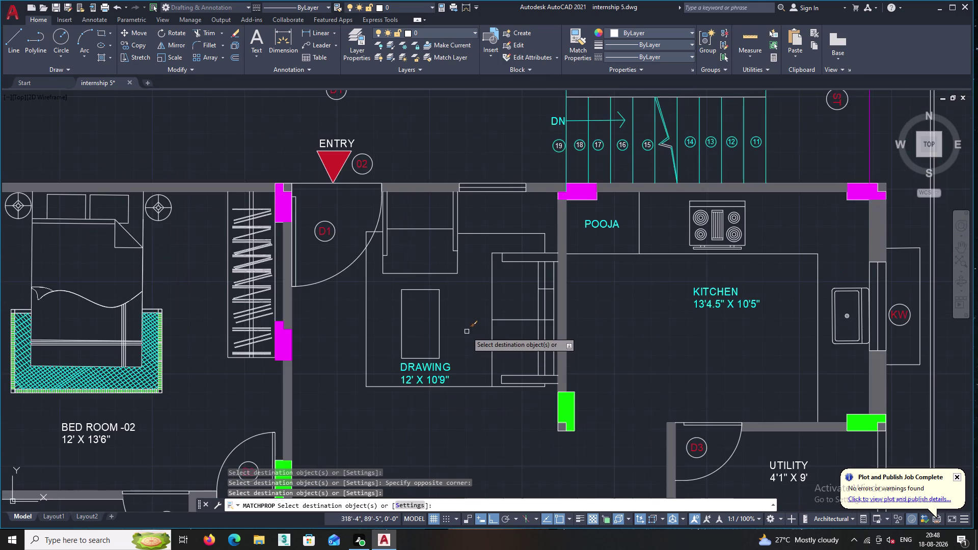
Window-select the white wardrobe hanger lines so they turn cyan.
middle_drag(501, 368, 615, 386)
scroll(up, 3)
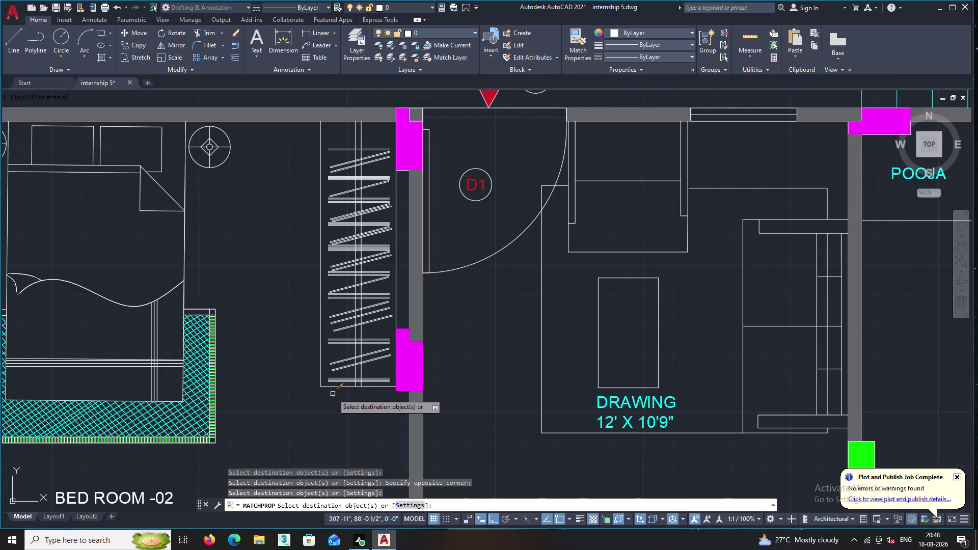
middle_drag(333, 393, 380, 428)
scroll(up, 3)
scroll(up, 3)
click(423, 427)
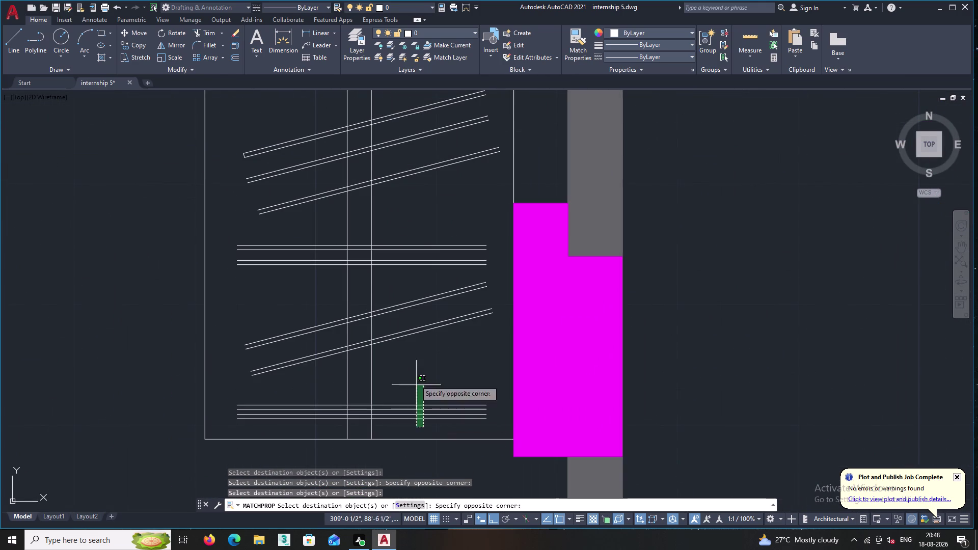
middle_drag(393, 205, 394, 395)
middle_drag(381, 168, 377, 395)
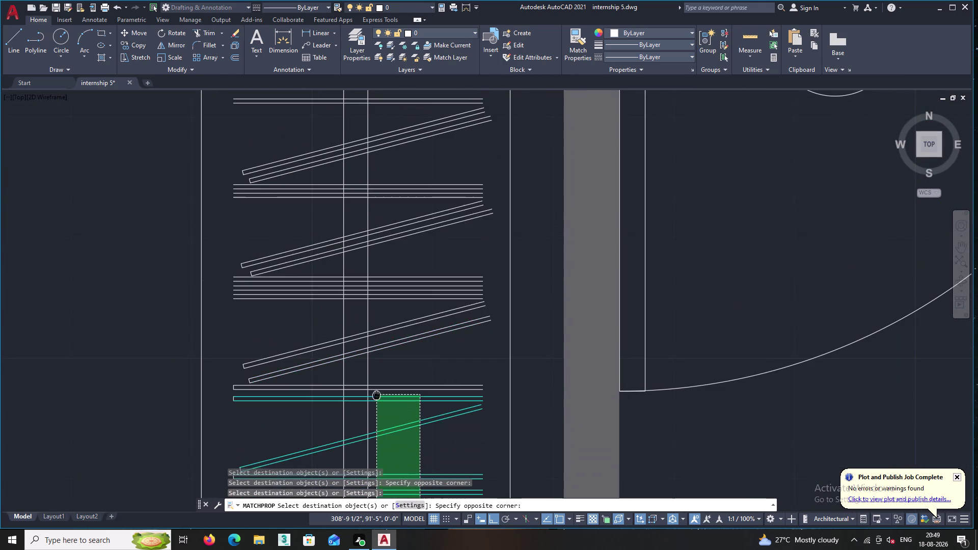
middle_drag(376, 395, 377, 394)
middle_drag(400, 209, 397, 433)
scroll(down, 3)
middle_drag(383, 213, 385, 348)
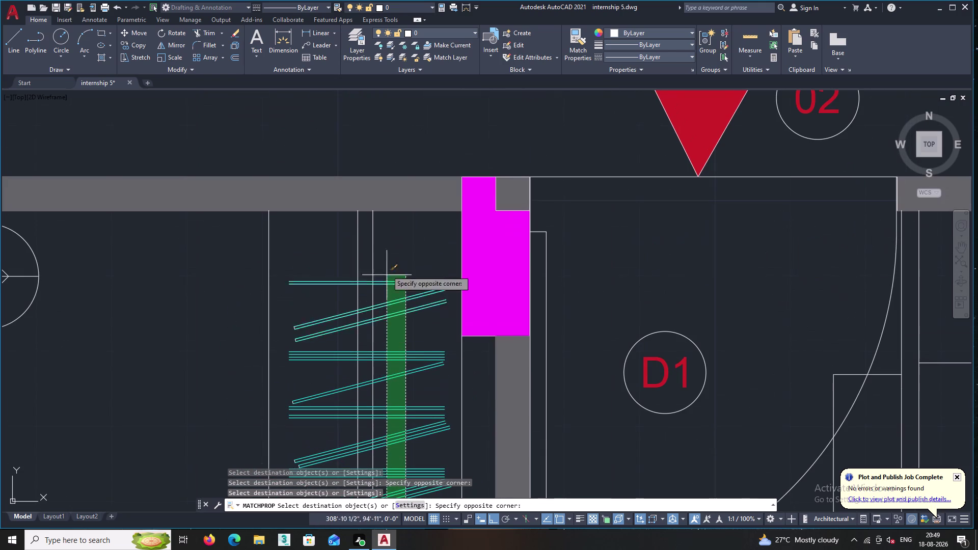
double_click(391, 243)
scroll(down, 3)
Pan across the plan toward BED ROOM -02 and the toilets below it.
middle_drag(563, 306, 630, 235)
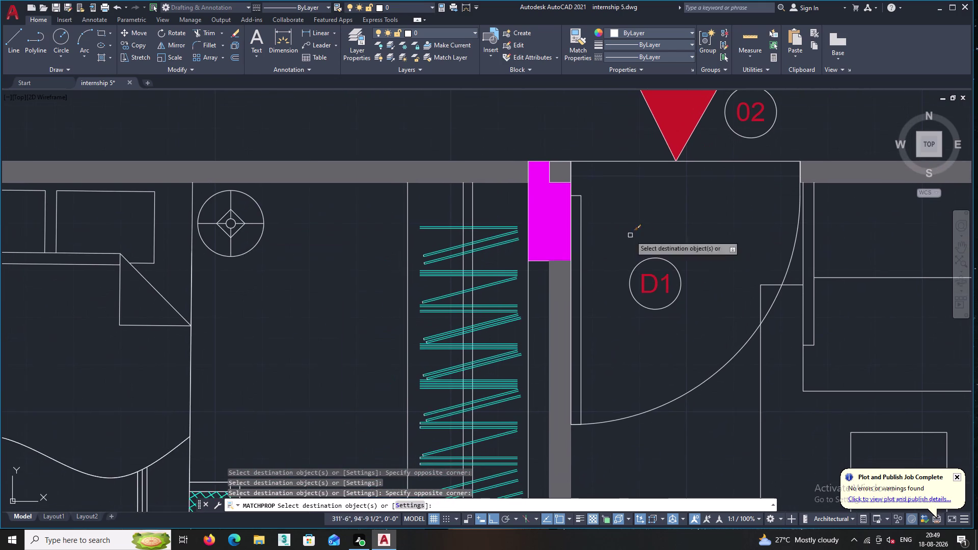
middle_drag(583, 400, 644, 321)
scroll(down, 3)
middle_drag(650, 411, 545, 212)
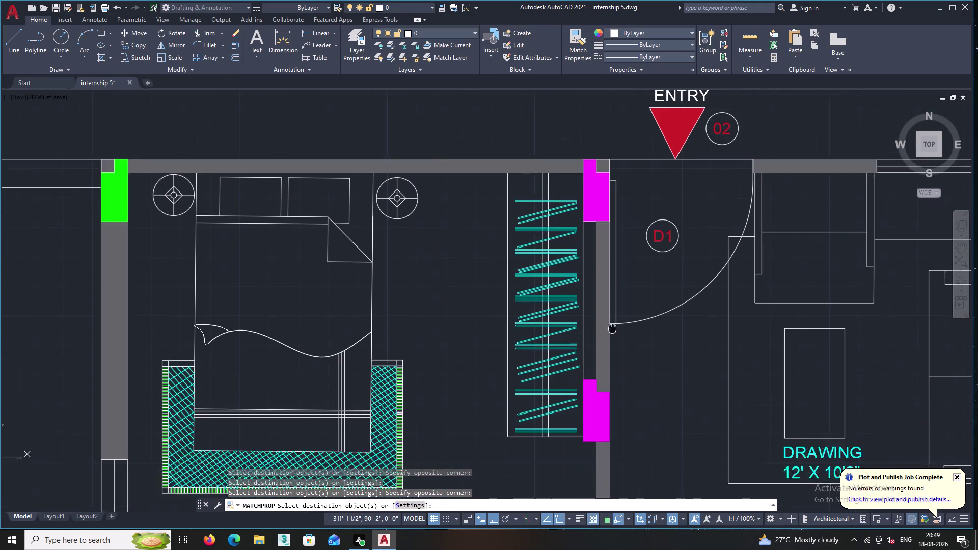
middle_drag(546, 212, 538, 197)
scroll(down, 3)
middle_drag(325, 358, 401, 254)
middle_drag(314, 365, 318, 307)
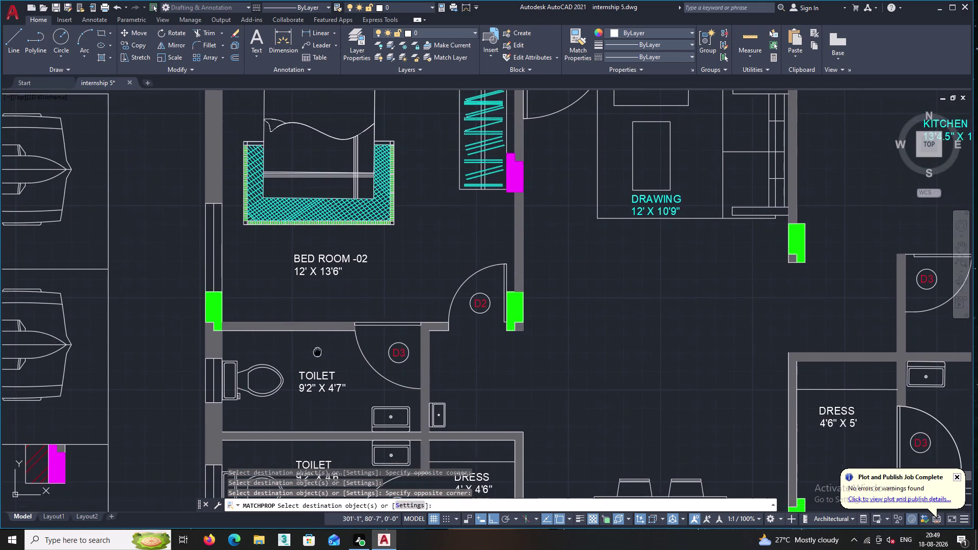
middle_drag(317, 307, 320, 223)
middle_drag(576, 301, 630, 118)
scroll(down, 3)
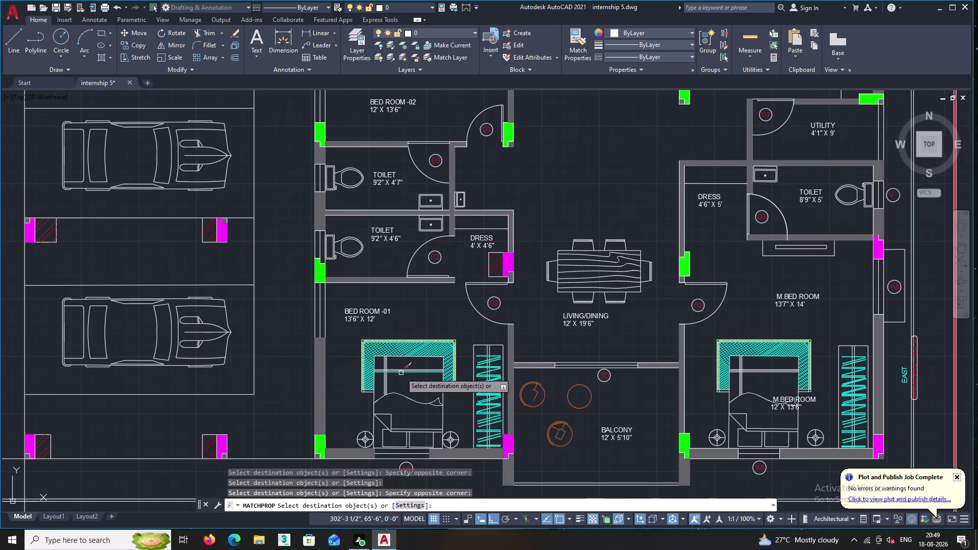
middle_drag(624, 469, 631, 284)
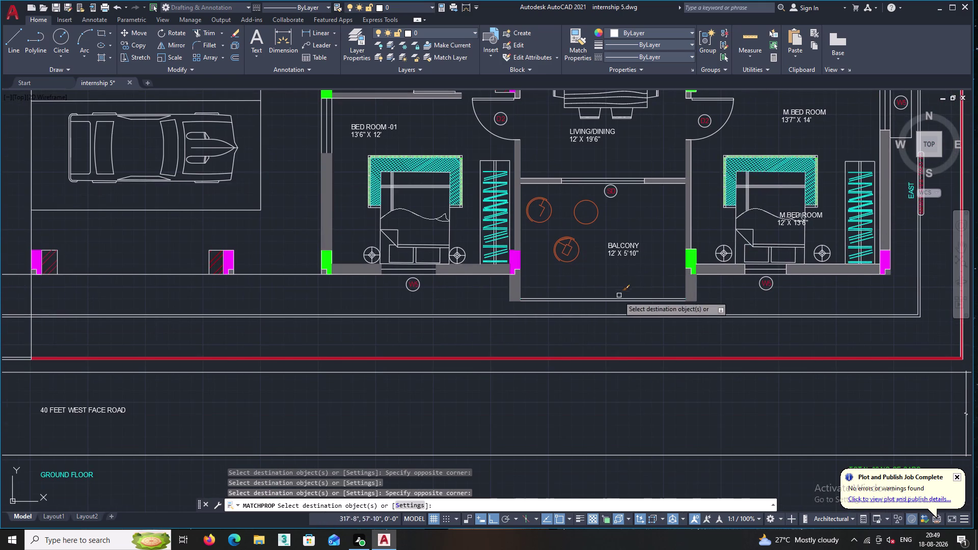
middle_drag(312, 399, 425, 549)
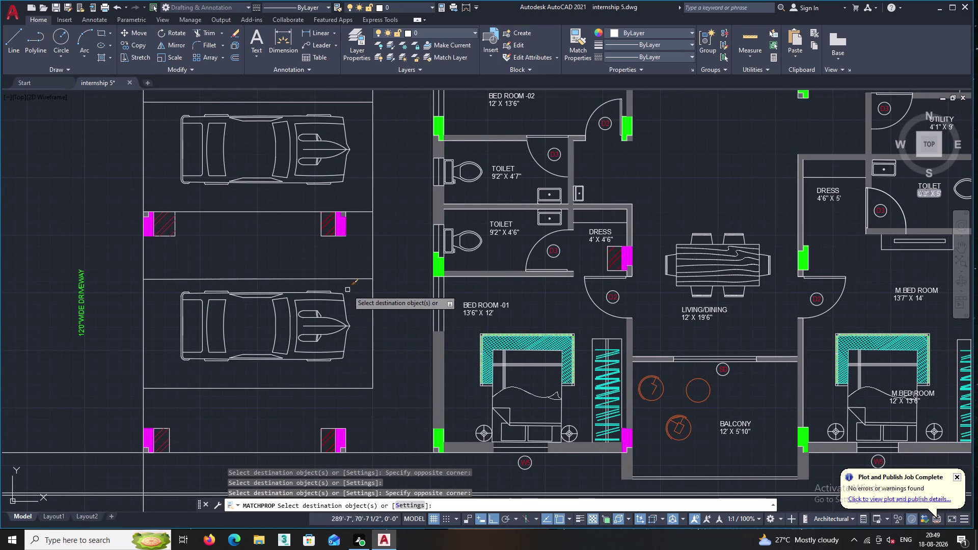
middle_drag(389, 272, 397, 418)
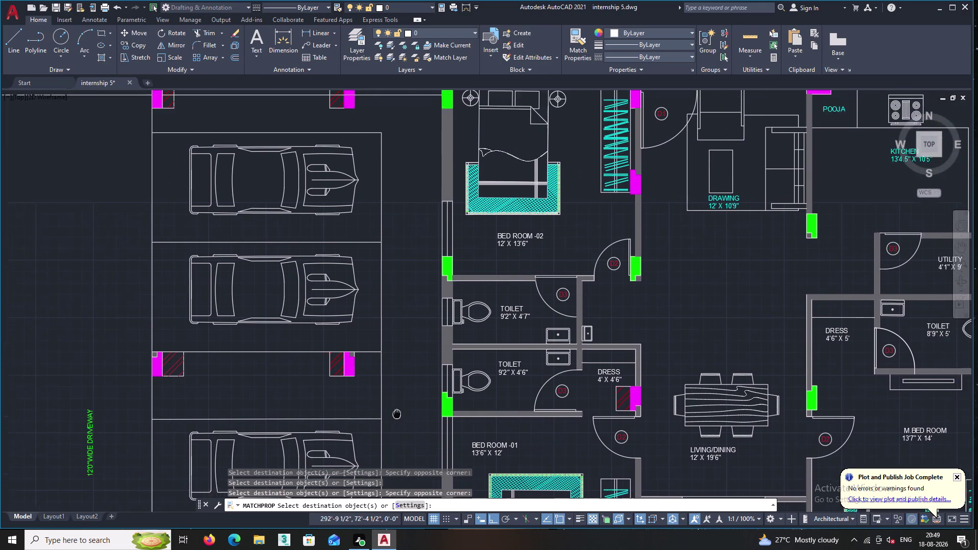
middle_drag(396, 417, 390, 474)
middle_drag(393, 301, 373, 414)
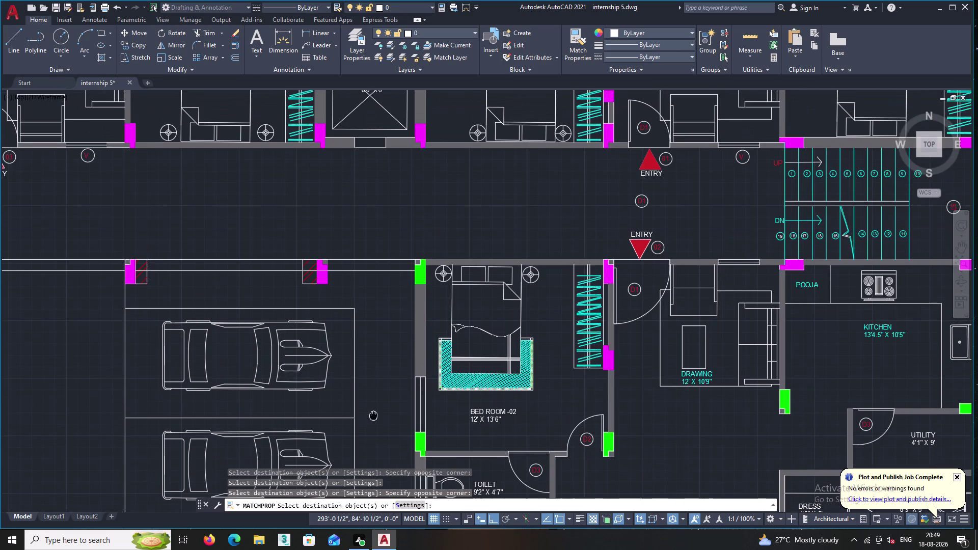
middle_drag(373, 415, 376, 443)
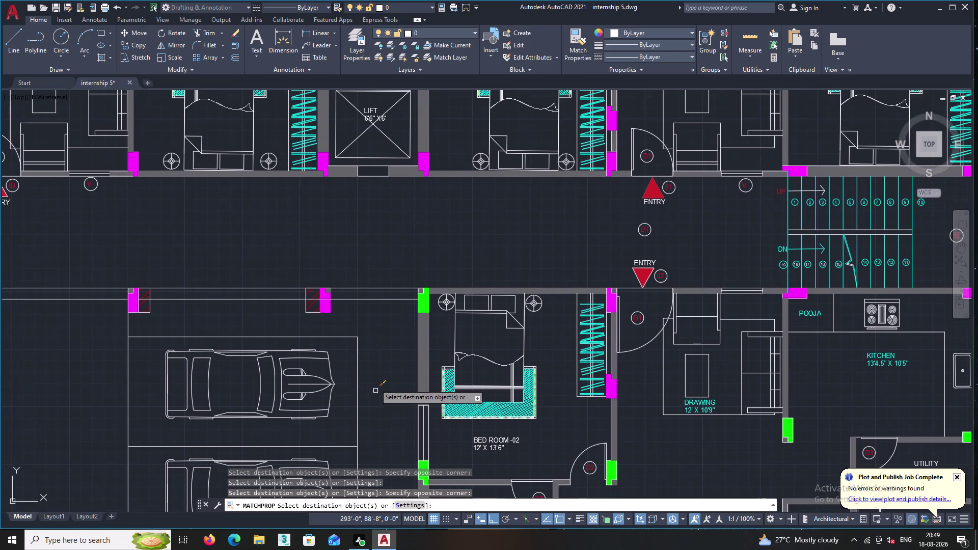
scroll(down, 3)
middle_drag(373, 230, 361, 306)
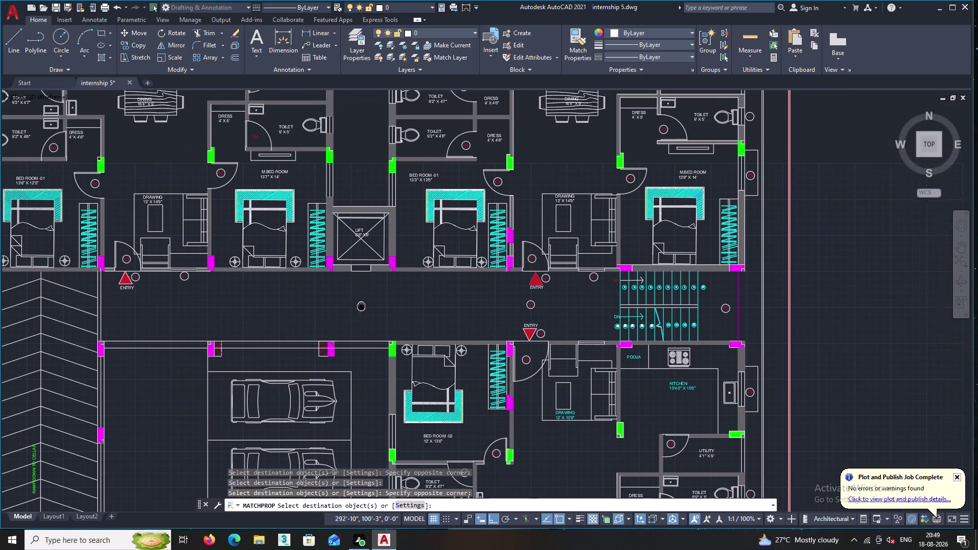
middle_drag(360, 306, 360, 307)
scroll(up, 3)
middle_drag(367, 283, 398, 326)
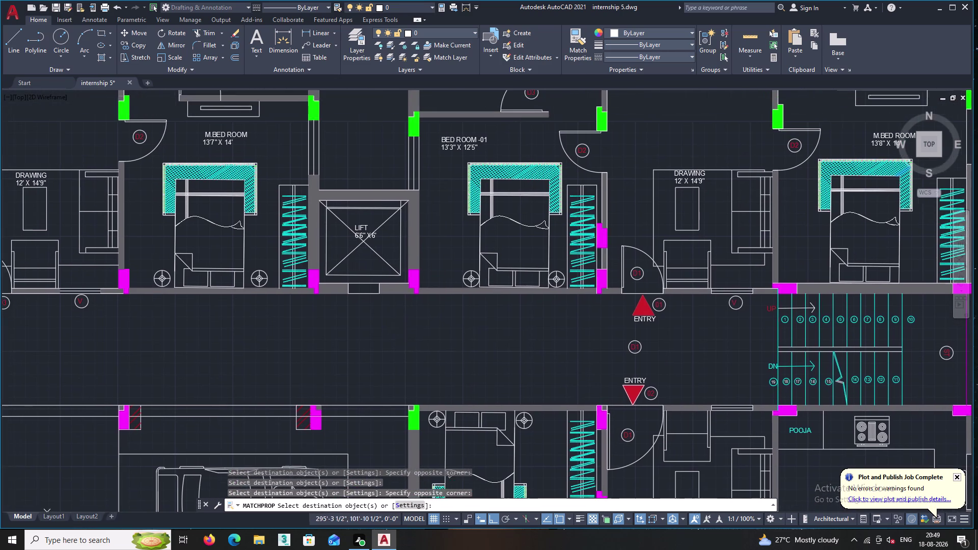
middle_drag(360, 321, 449, 362)
scroll(down, 3)
middle_drag(327, 361, 478, 379)
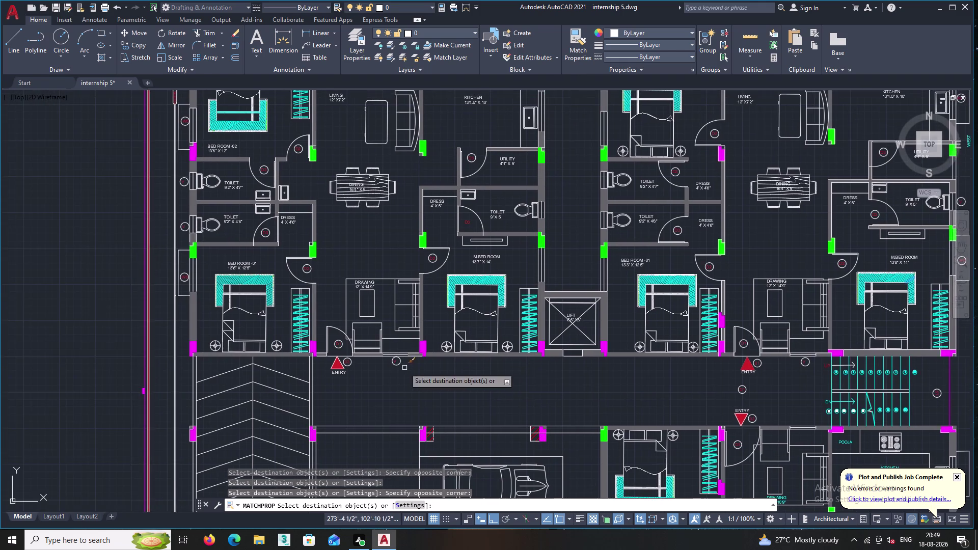
middle_drag(405, 368, 441, 398)
scroll(up, 3)
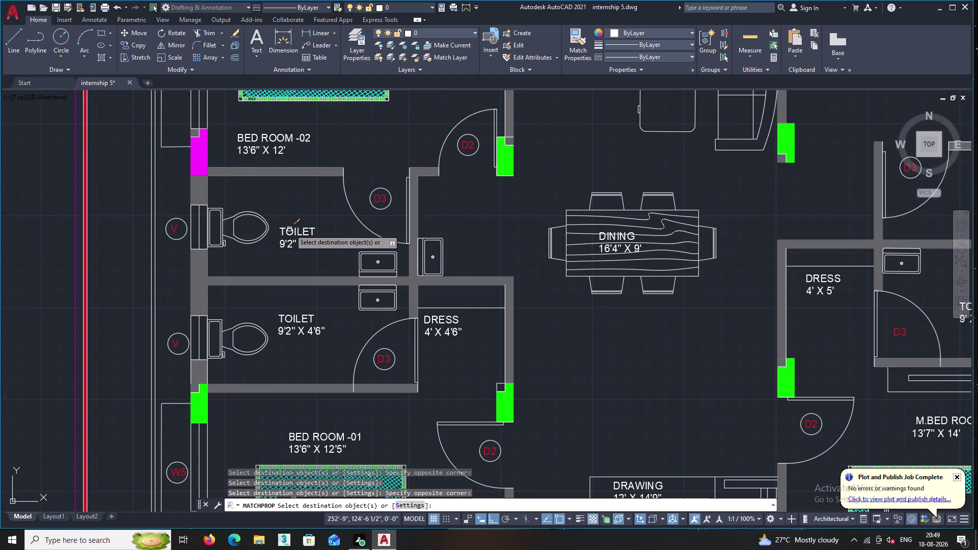
Match cyan onto the BED ROOM -02 and upper TOILET labels, then end MATCHPROP.
double_click(297, 233)
click(282, 150)
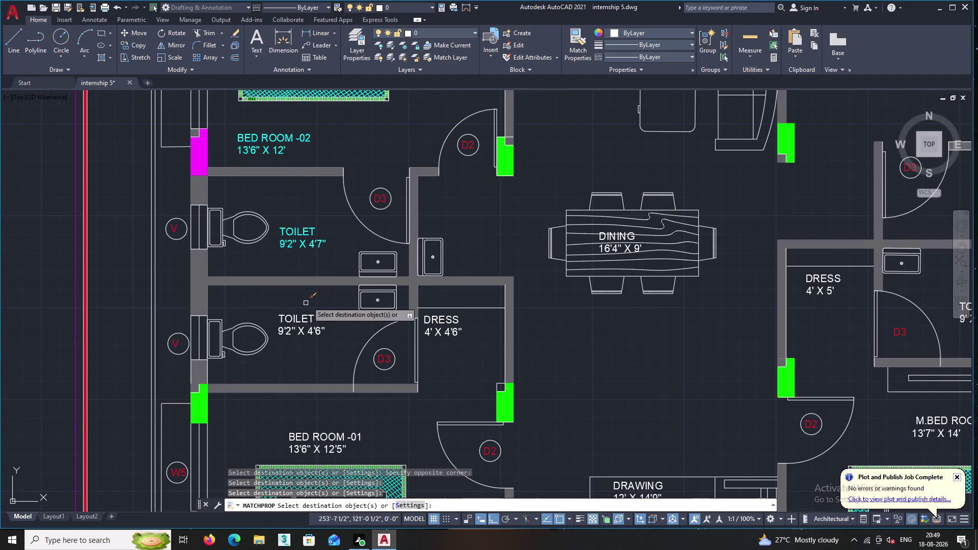
key(Escape)
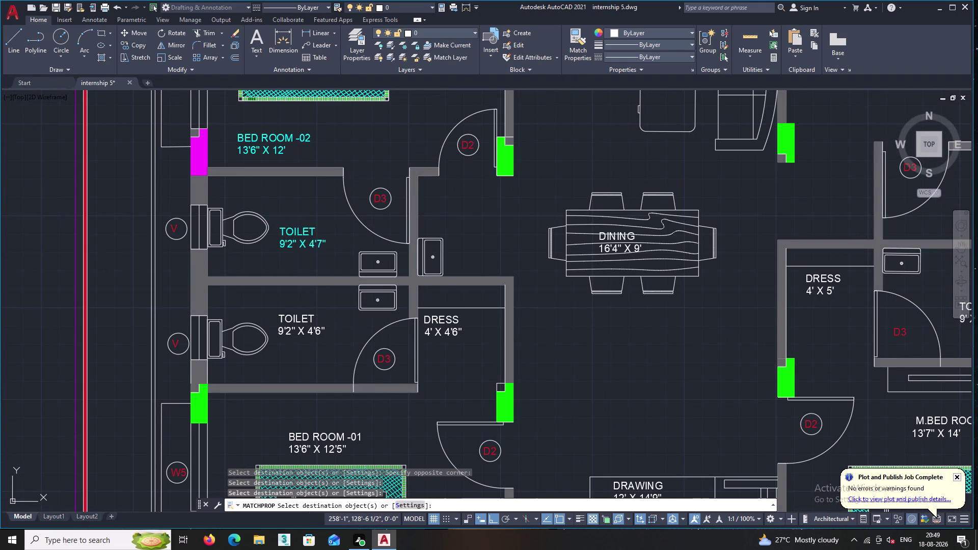
Browse the Properties colour dropdown and pick Red.
double_click(614, 31)
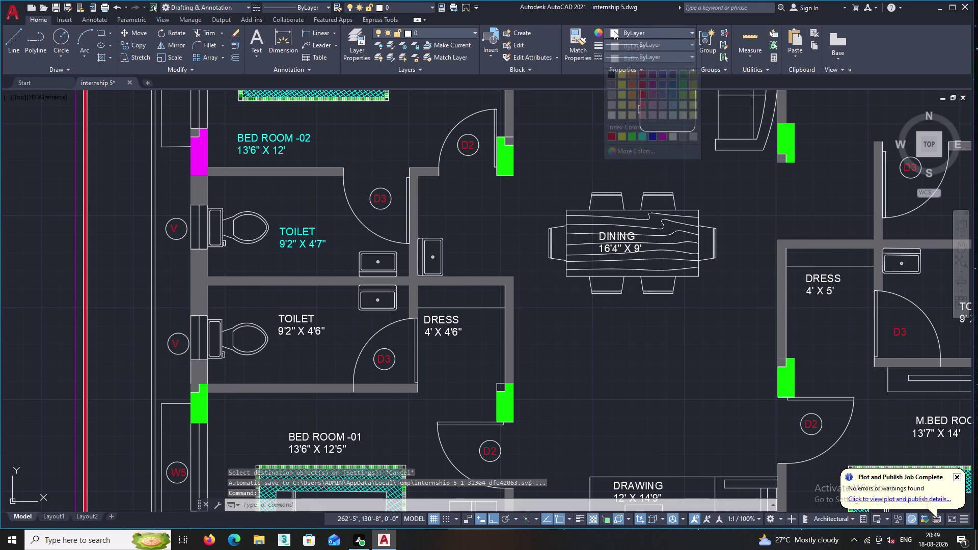
click(617, 34)
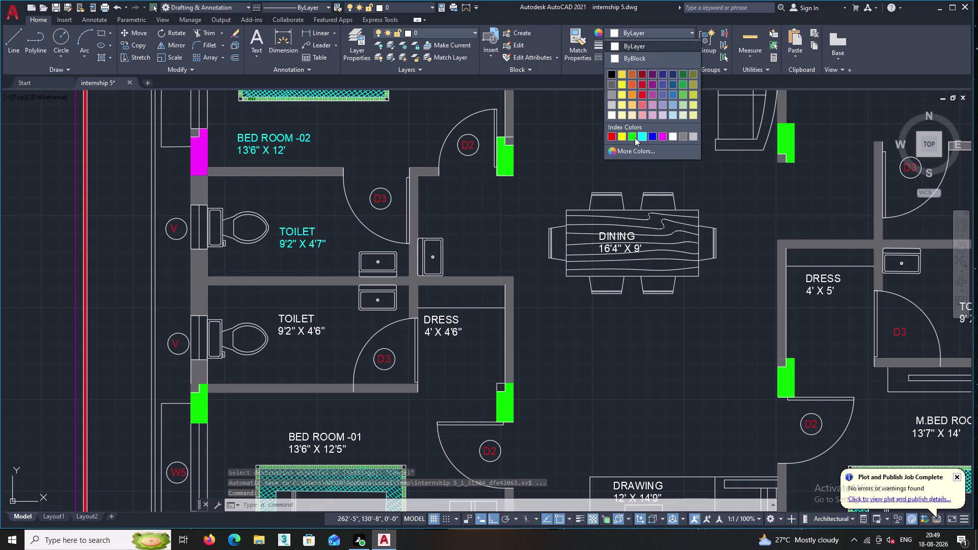
double_click(611, 136)
click(594, 166)
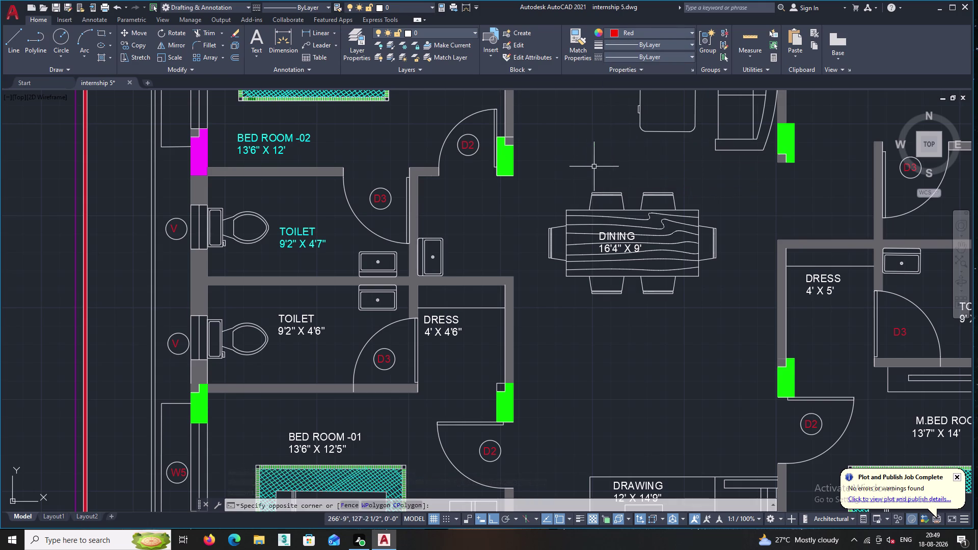
click(614, 30)
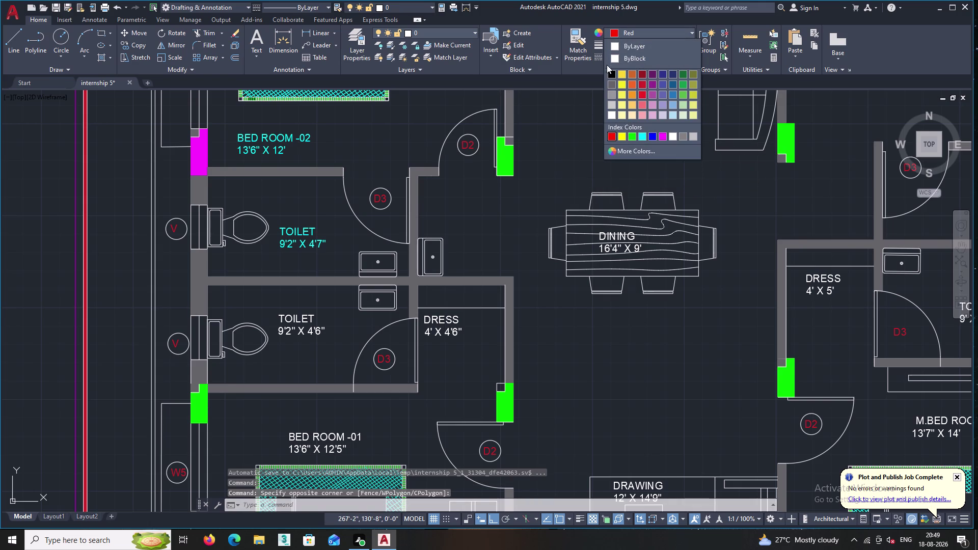
click(582, 139)
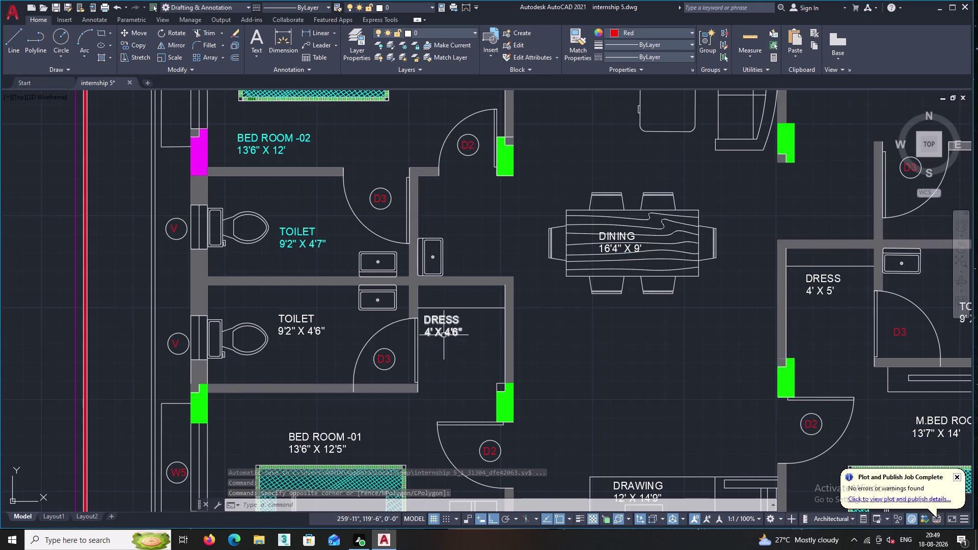
Make the DRESS label Red and pick it as the match-properties source.
click(443, 322)
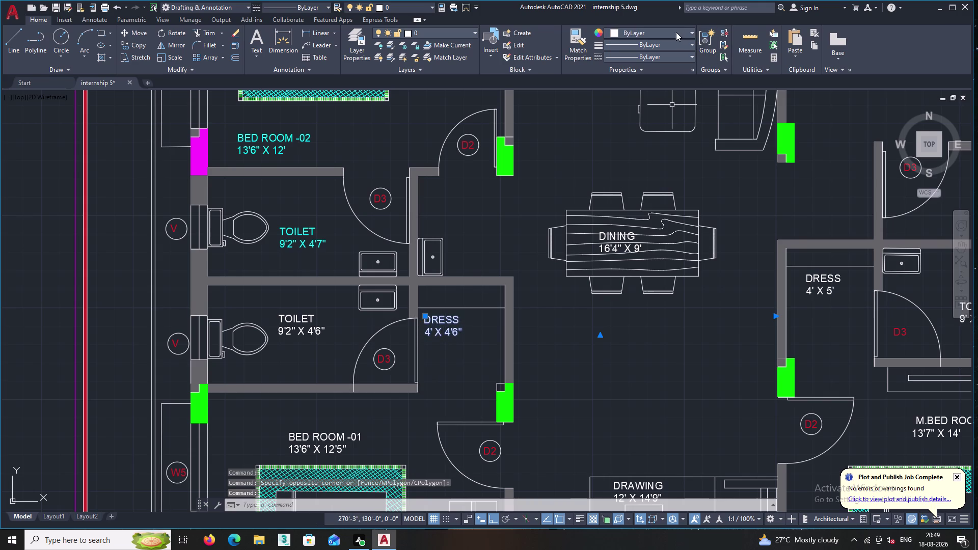
triple_click(691, 31)
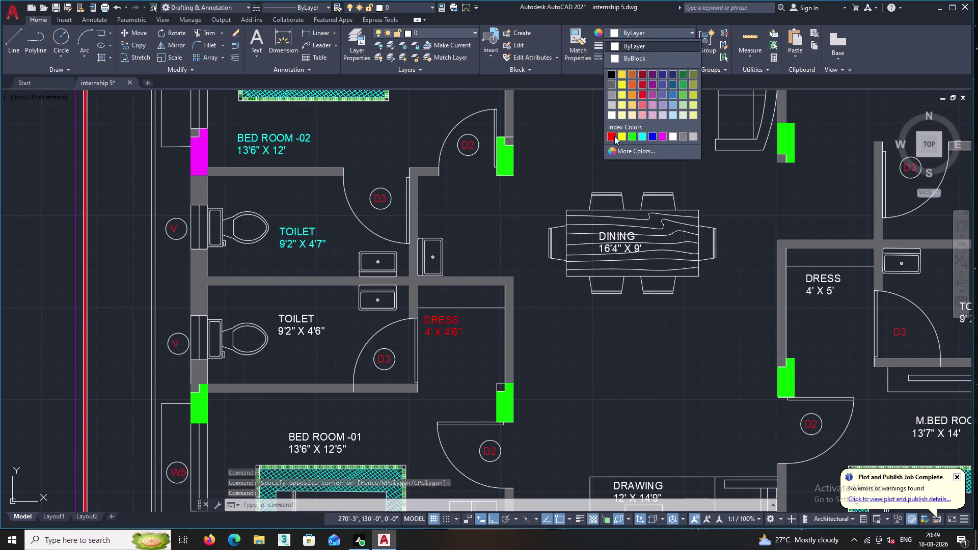
double_click(614, 136)
key(Escape)
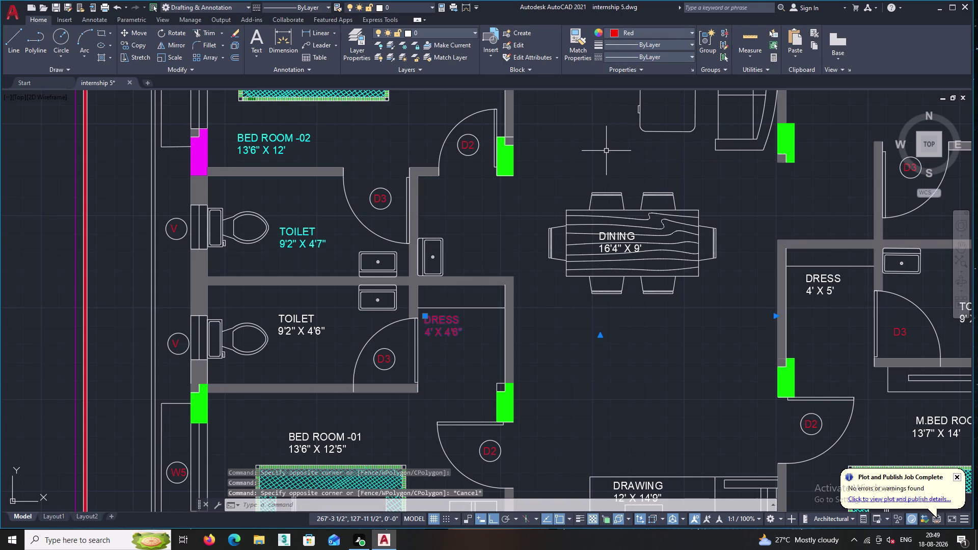
double_click(581, 54)
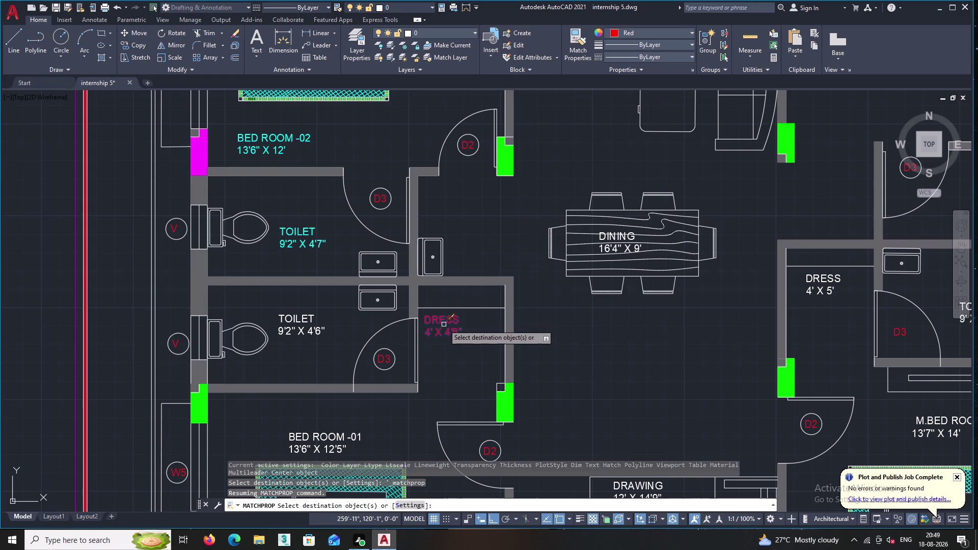
Match red onto the upper and lower TOILET, BED ROOM -02 and BED ROOM -01 labels.
click(444, 324)
click(317, 241)
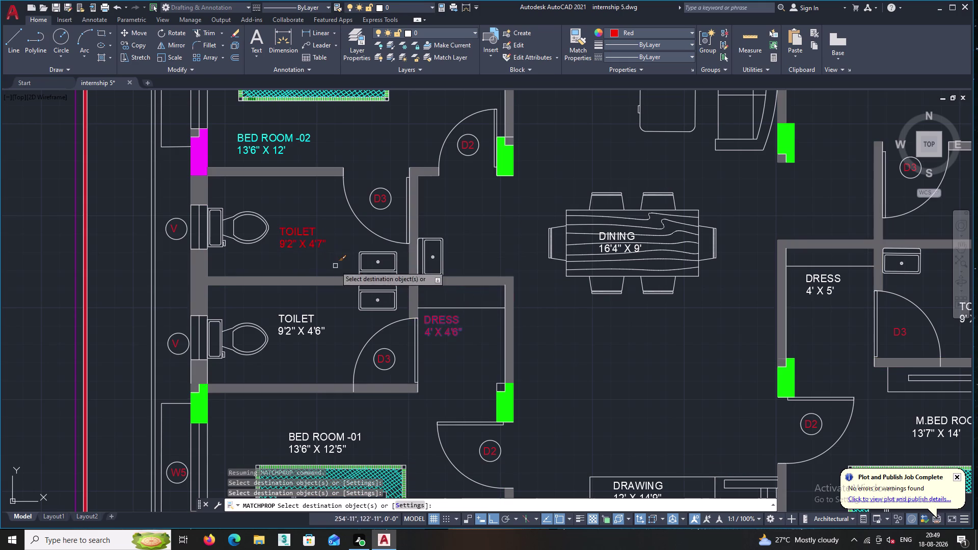
click(292, 141)
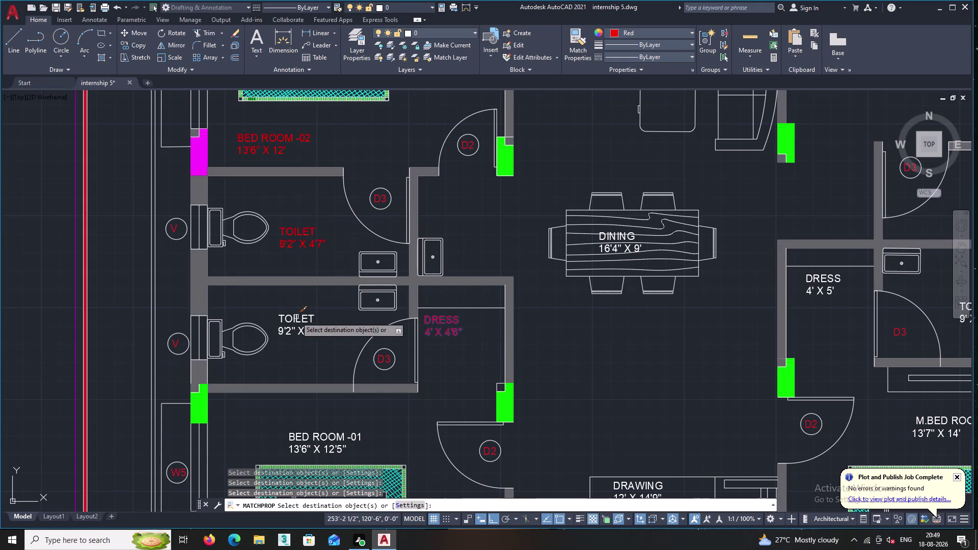
click(297, 319)
middle_drag(304, 355, 309, 270)
click(333, 354)
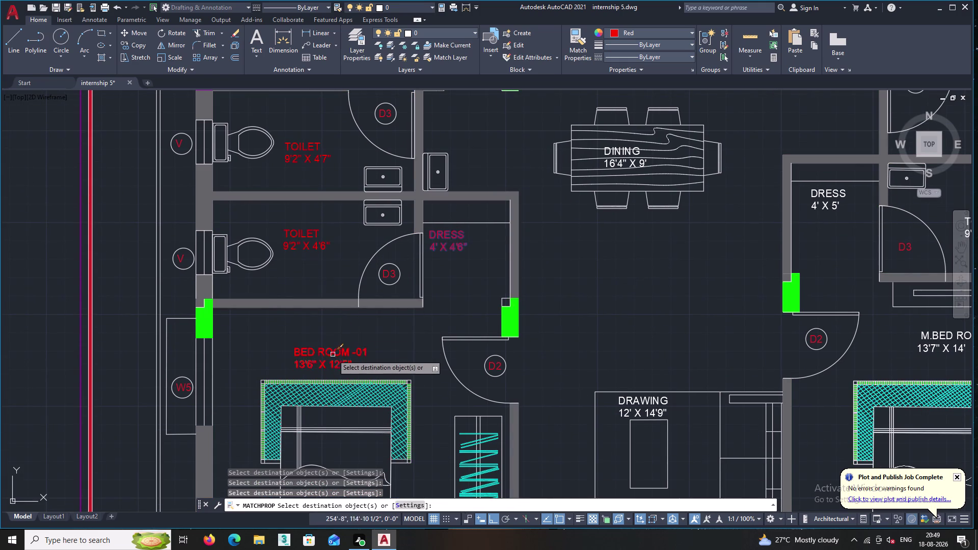
Match red onto the DINING, right DRESS and DRAWING labels.
middle_drag(482, 255, 459, 284)
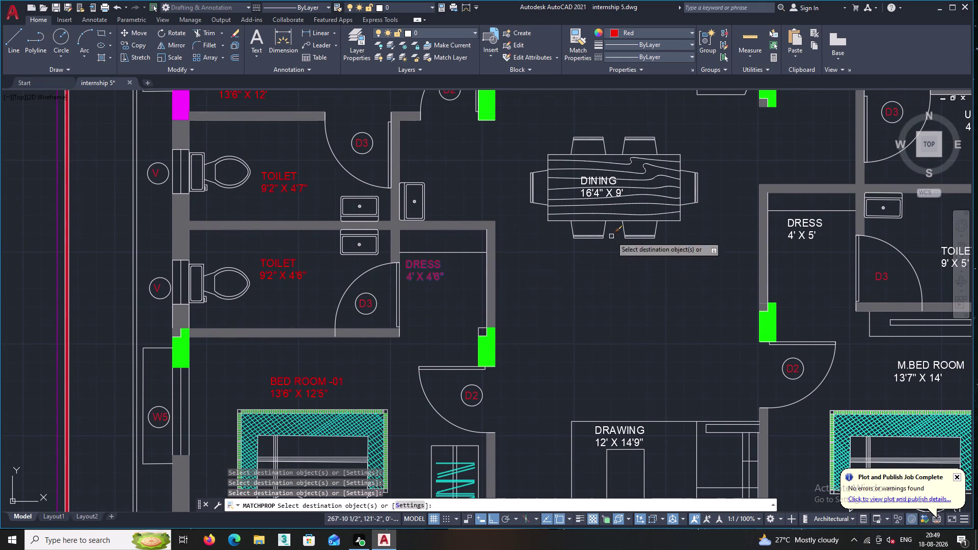
click(612, 192)
click(796, 230)
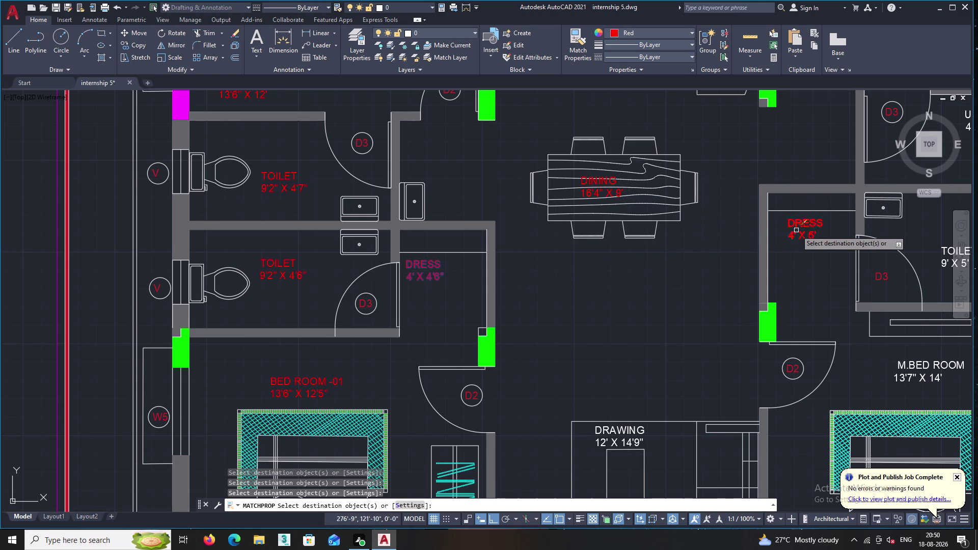
middle_drag(664, 319, 647, 260)
click(597, 374)
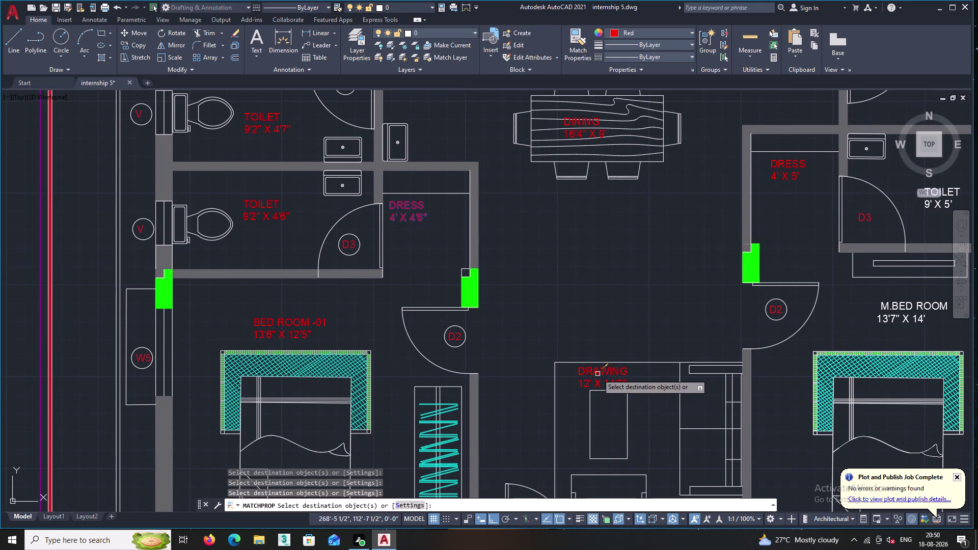
Pan up the unit and turn the LIVING label red.
middle_drag(590, 297, 576, 164)
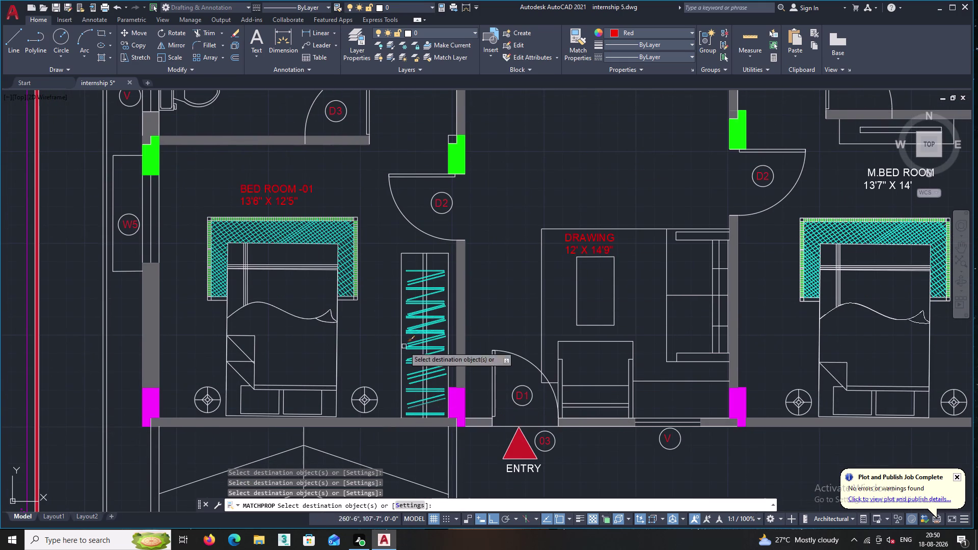
middle_drag(553, 158, 442, 353)
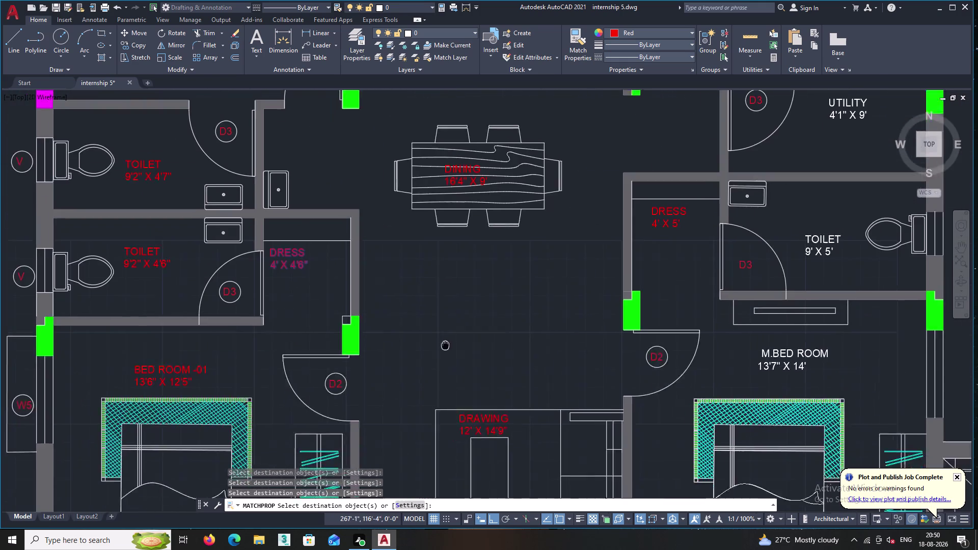
middle_drag(442, 352, 426, 466)
middle_drag(417, 190, 422, 239)
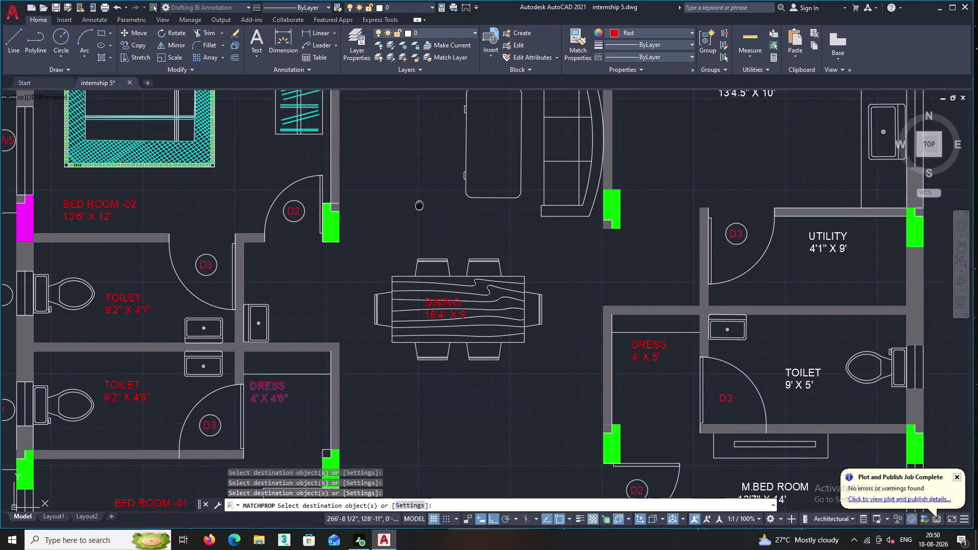
middle_drag(422, 238, 442, 374)
scroll(up, 3)
click(440, 277)
double_click(412, 240)
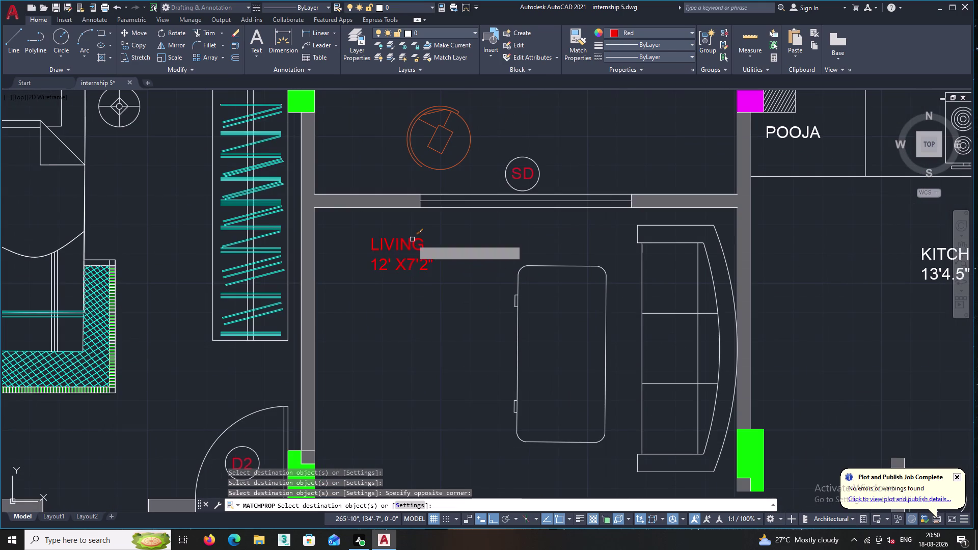
Turn the POOJA label red, then pan out across the floor plan.
middle_drag(836, 284, 630, 335)
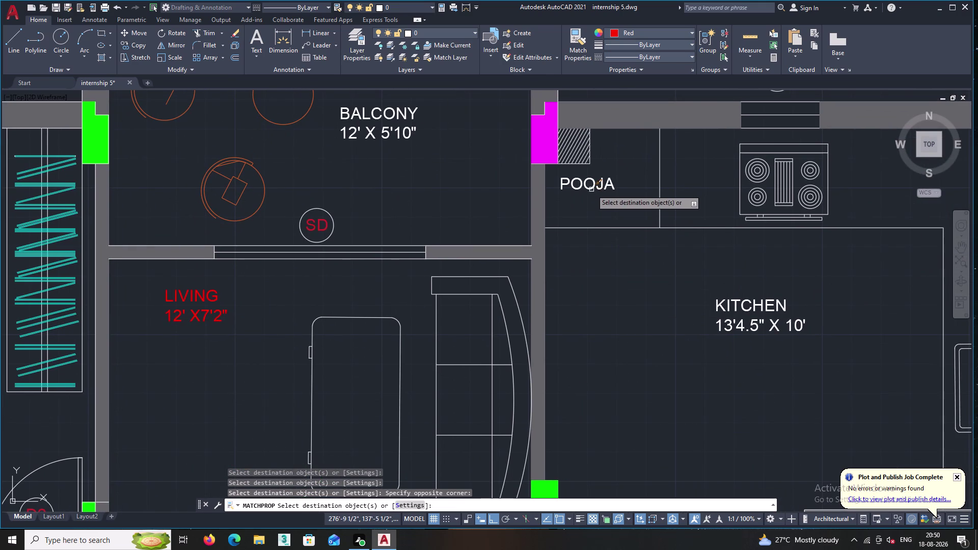
double_click(591, 189)
click(730, 306)
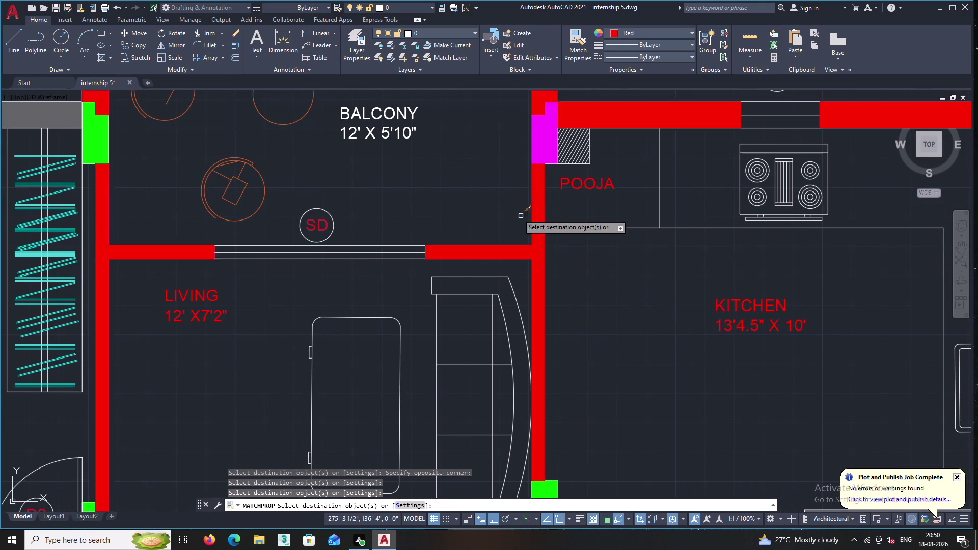
click(410, 136)
scroll(down, 3)
middle_drag(443, 188, 516, 191)
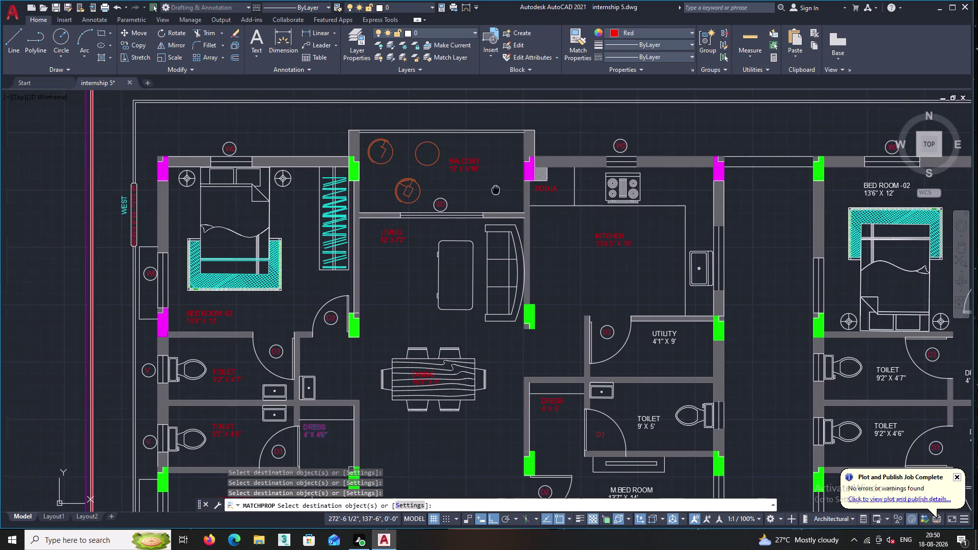
middle_drag(517, 192, 528, 192)
middle_drag(330, 308, 323, 237)
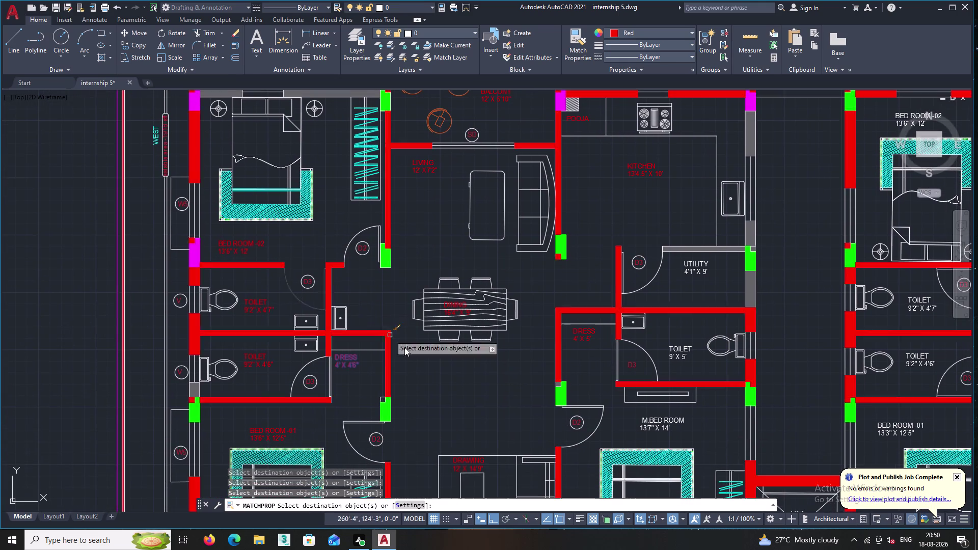
Match red onto the master bedroom TOILET and M.BED ROOM labels.
middle_drag(448, 385, 389, 282)
scroll(up, 3)
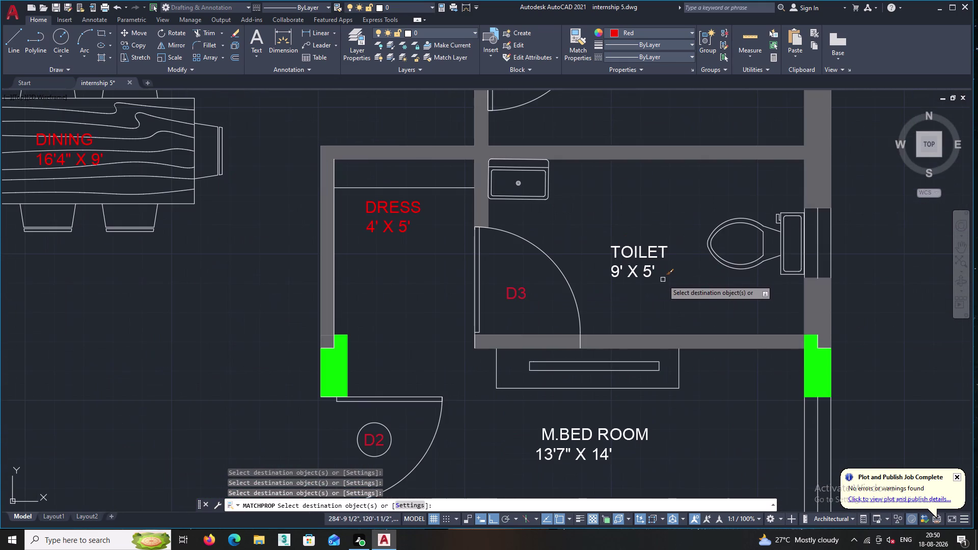
drag(661, 279, 657, 274)
click(630, 232)
click(666, 457)
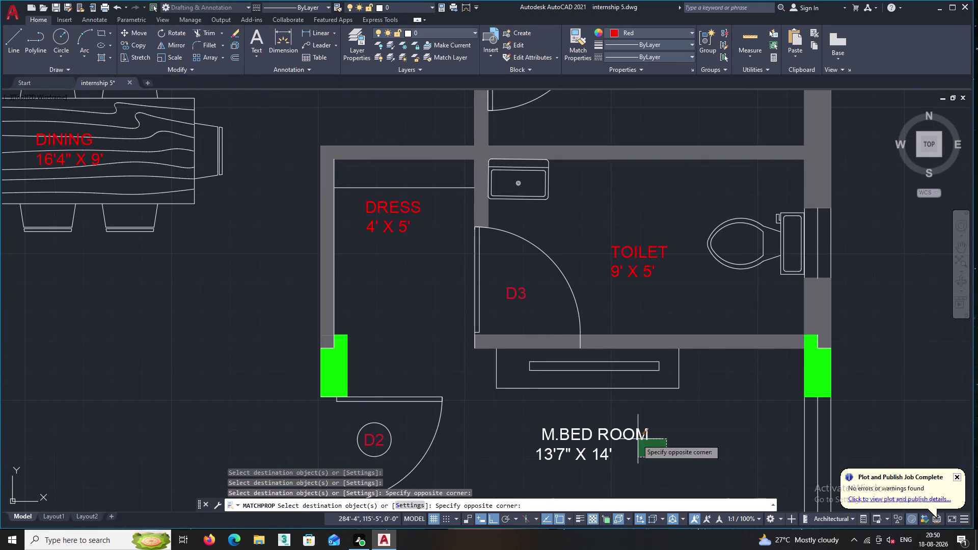
click(618, 429)
middle_click(669, 438)
scroll(down, 3)
Turn the UTILITY label red.
middle_drag(670, 441, 606, 423)
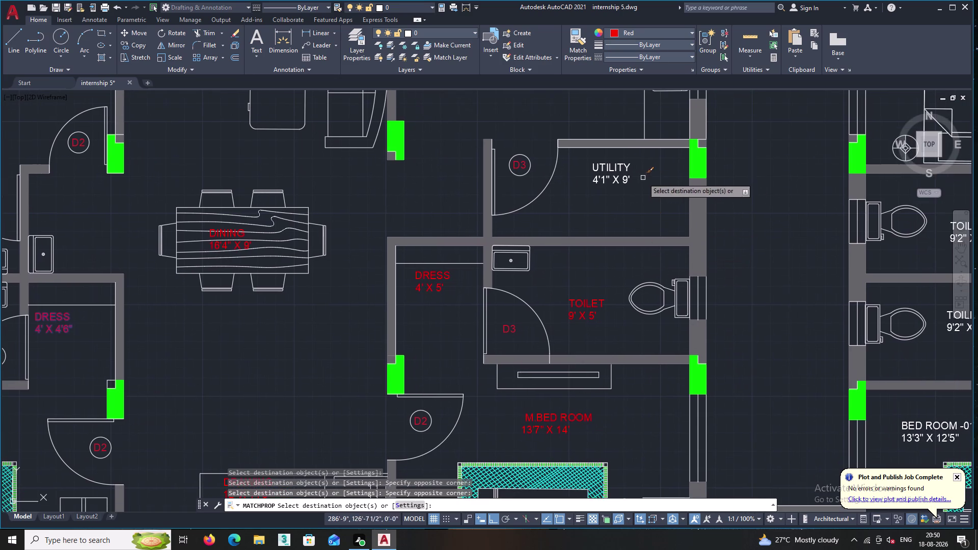
middle_drag(636, 179, 628, 255)
scroll(up, 3)
click(622, 273)
click(564, 229)
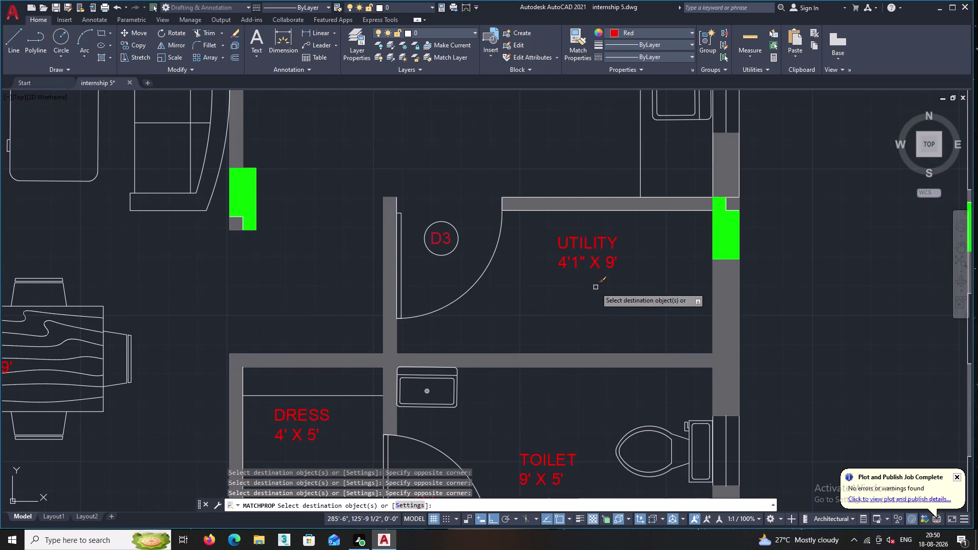
Match red onto the neighbouring upper TOILET and the upper and lower DRESS labels.
middle_drag(596, 287, 432, 246)
middle_drag(688, 318, 475, 200)
middle_drag(751, 213, 512, 254)
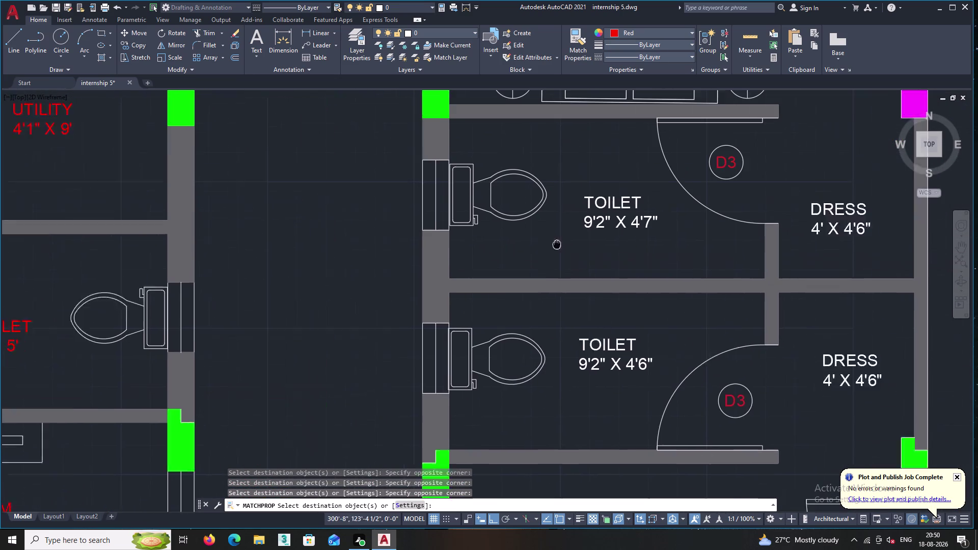
middle_drag(512, 255, 508, 255)
click(590, 254)
click(525, 199)
click(789, 261)
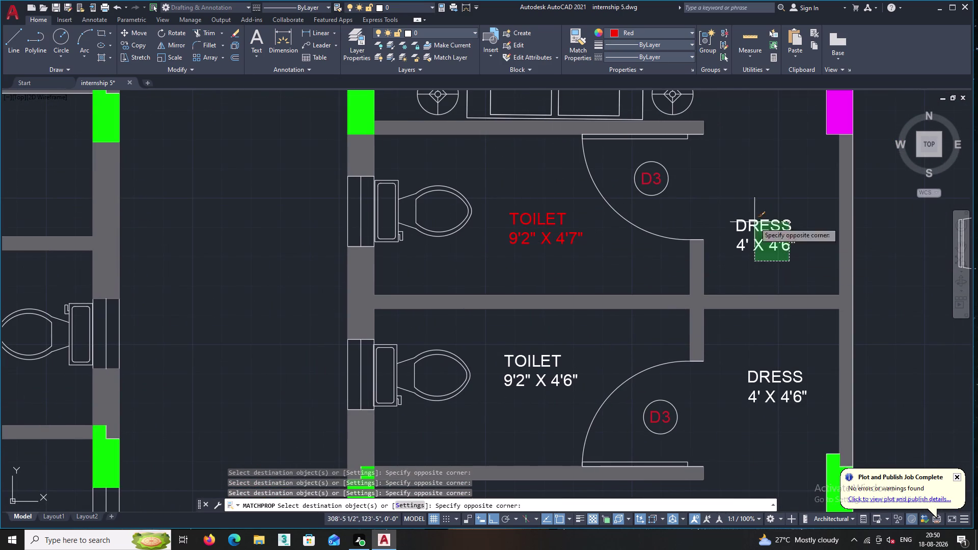
click(716, 191)
click(791, 413)
click(767, 367)
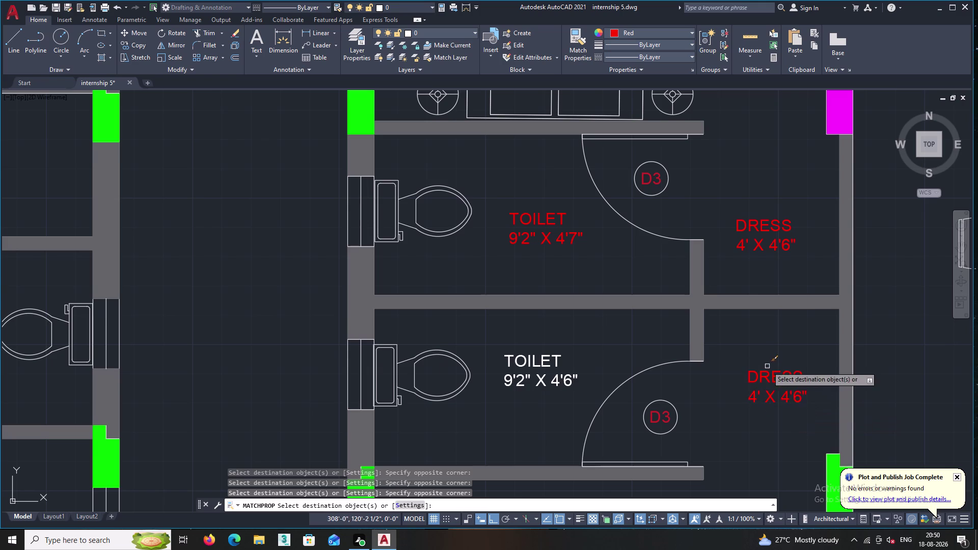
Match red onto the lower TOILET and BED ROOM -01 labels.
middle_drag(709, 423, 738, 377)
double_click(602, 350)
double_click(553, 319)
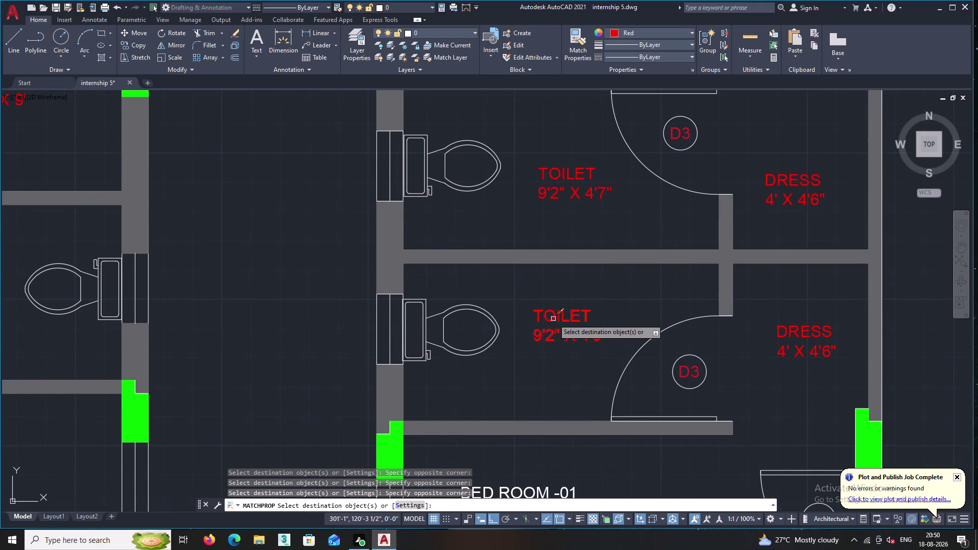
scroll(down, 3)
middle_drag(554, 379, 576, 314)
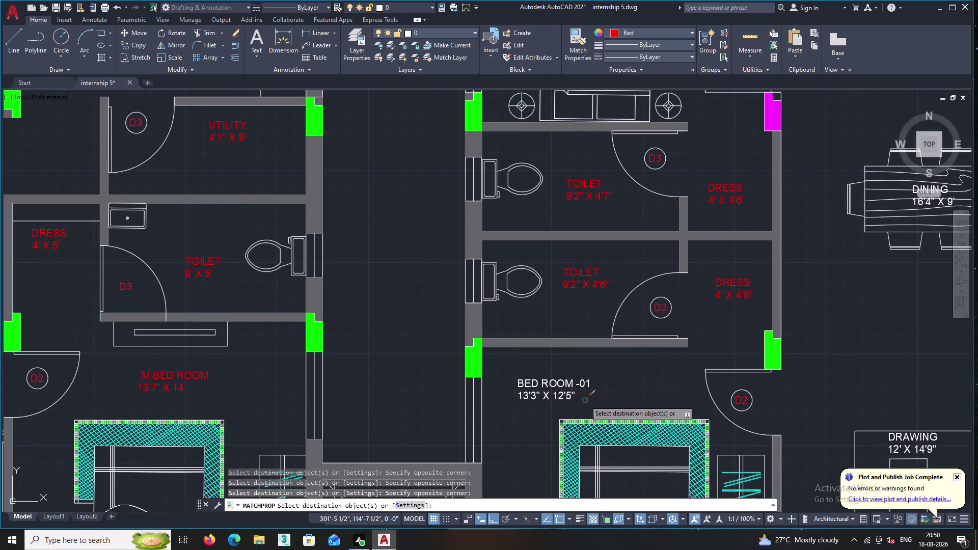
scroll(up, 3)
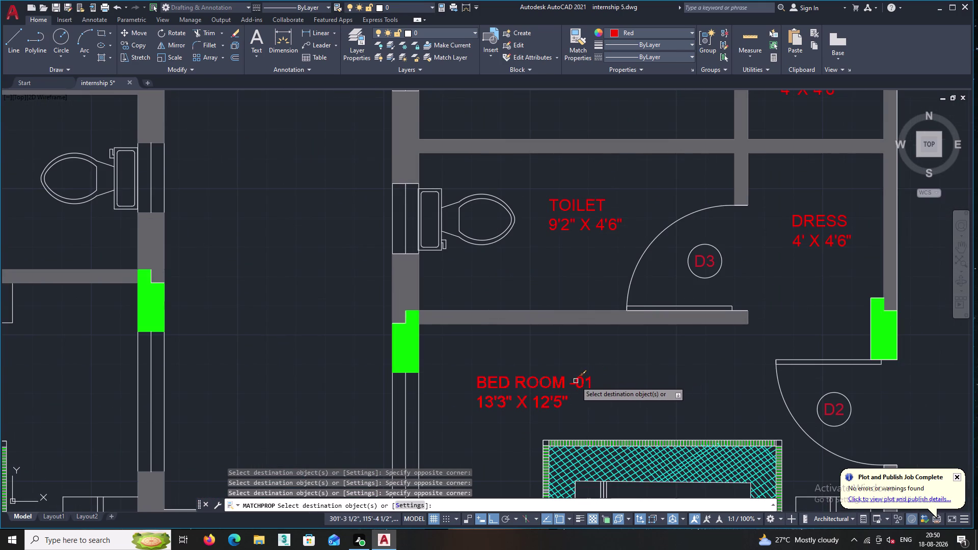
click(575, 381)
scroll(down, 3)
Recolour the LIFT, DRAWING and M.BED ROOM labels red.
middle_drag(612, 385, 611, 302)
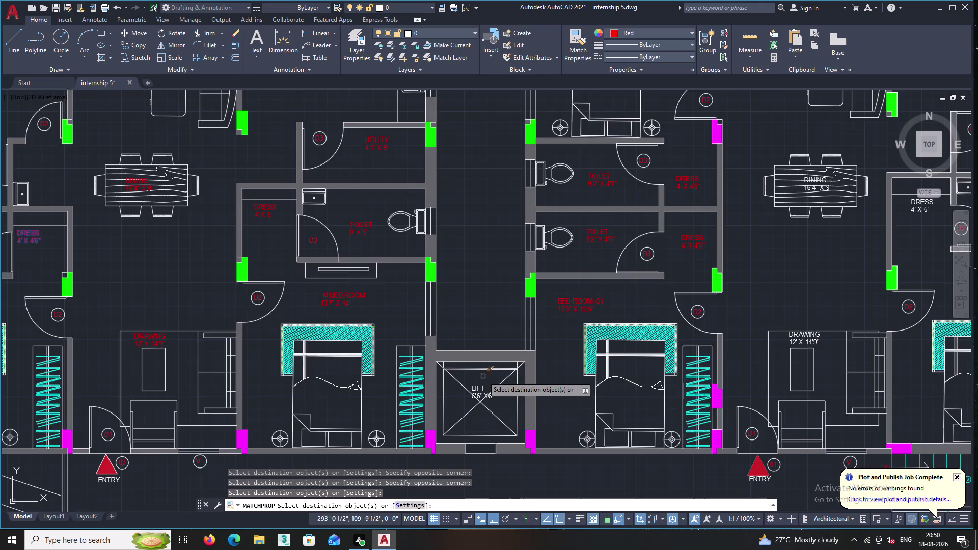
scroll(up, 3)
double_click(473, 400)
middle_drag(423, 424, 489, 372)
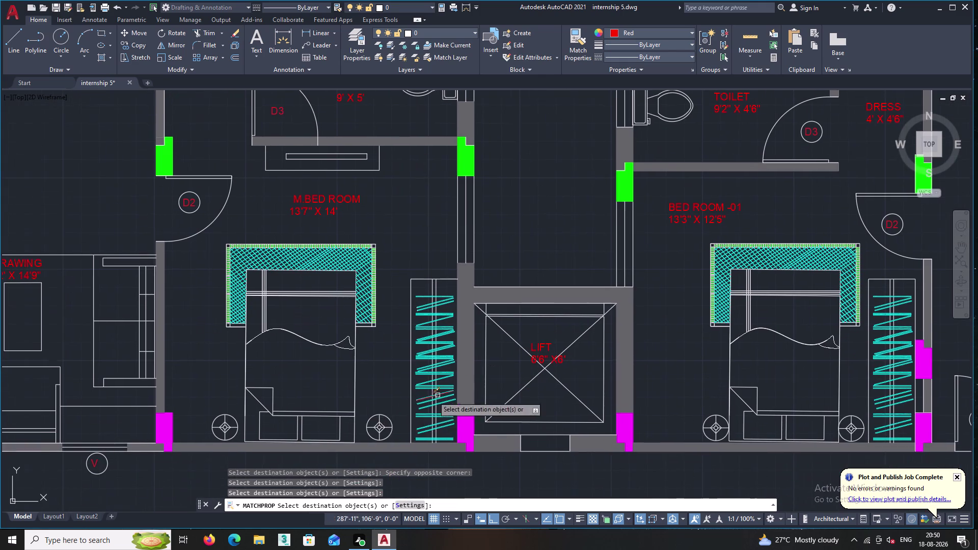
middle_drag(381, 384, 489, 311)
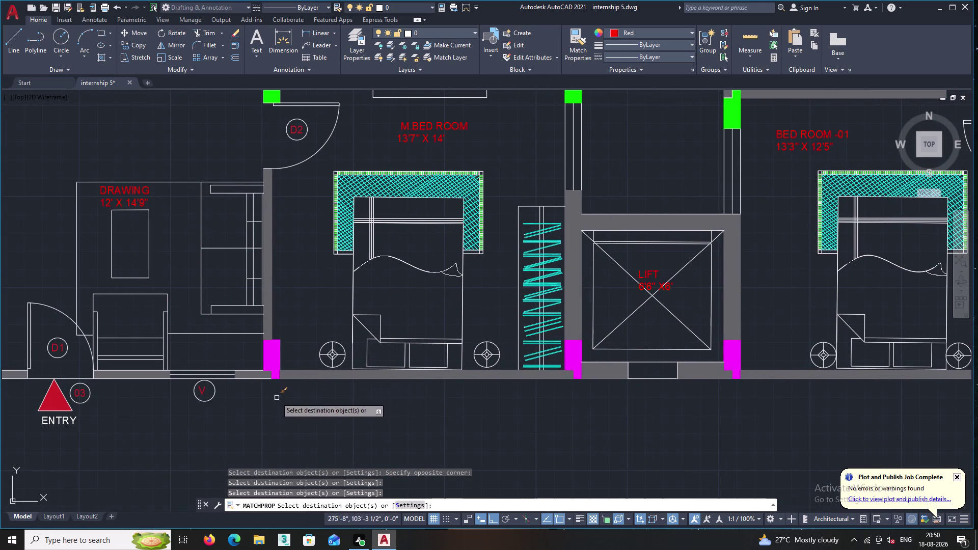
click(65, 421)
middle_drag(221, 433, 148, 430)
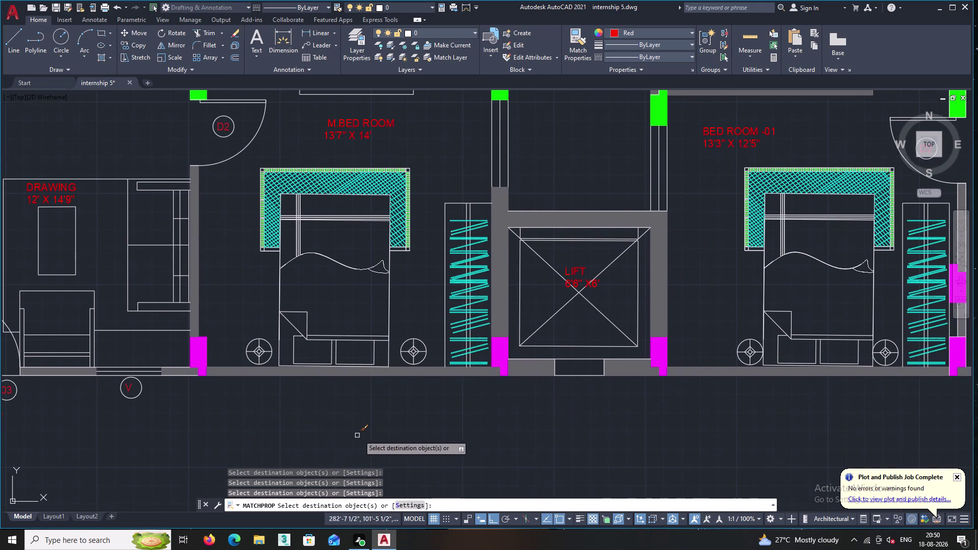
scroll(down, 3)
scroll(down, 3)
middle_drag(406, 445, 438, 439)
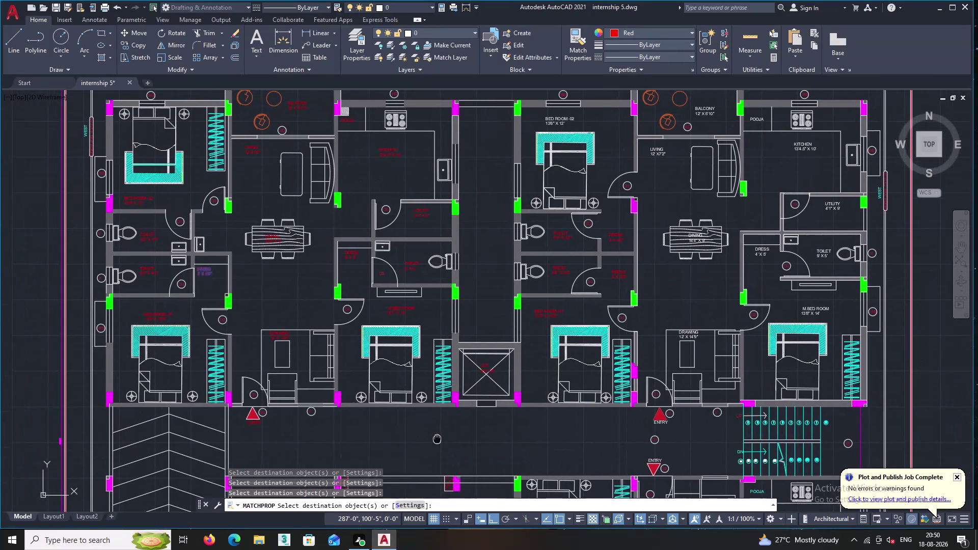
middle_drag(438, 439, 339, 399)
scroll(up, 3)
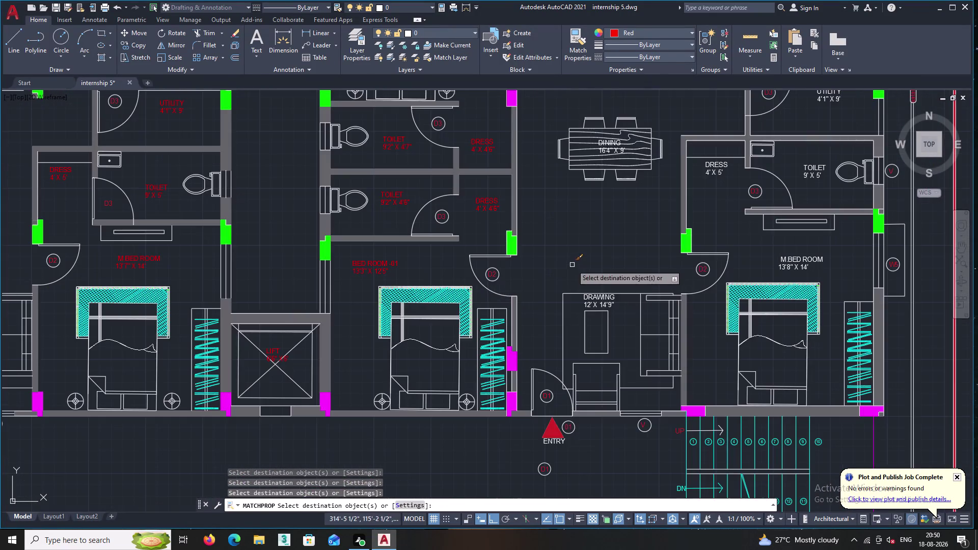
scroll(up, 3)
click(622, 295)
middle_drag(676, 346, 446, 330)
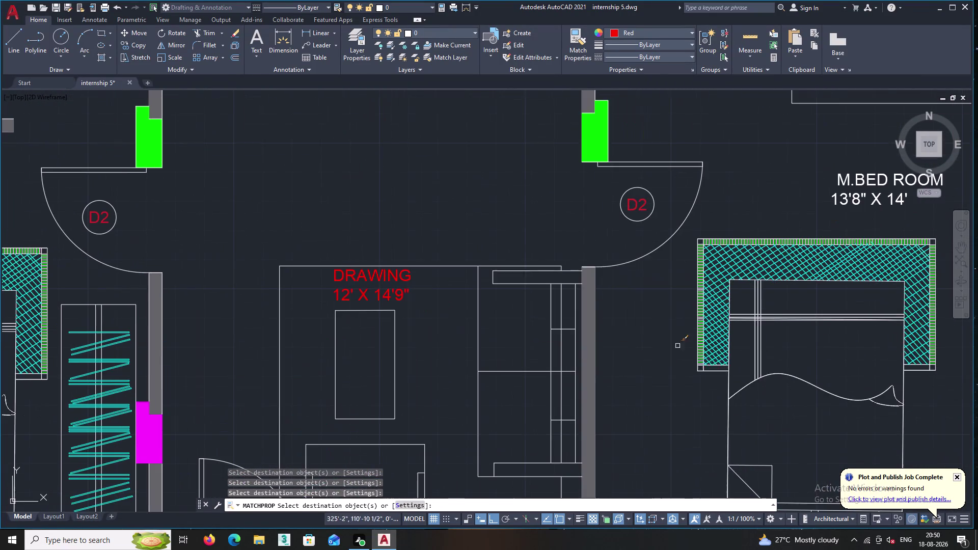
middle_drag(677, 348, 465, 343)
click(703, 206)
triple_click(637, 149)
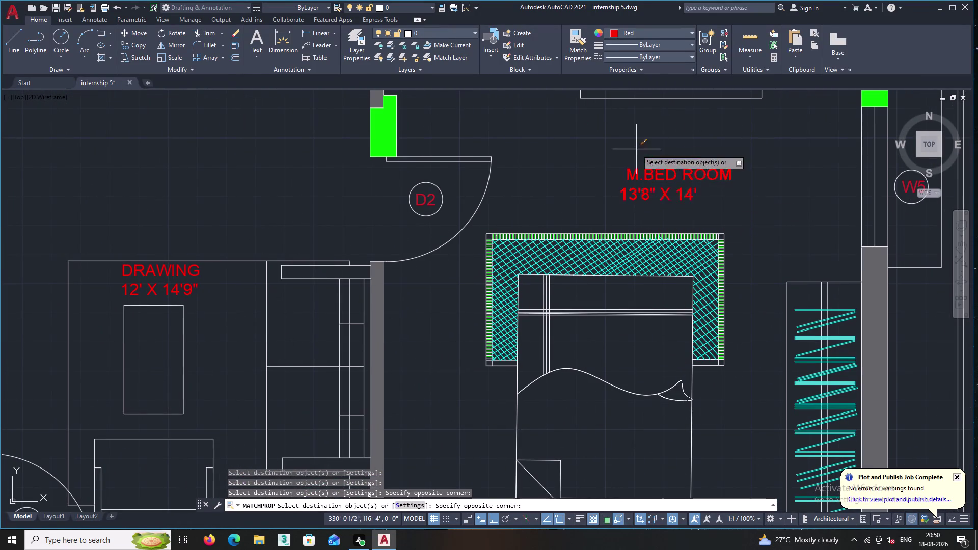
click(680, 184)
Turn the TOILET, UTILITY, DRESS and DINING labels red.
scroll(down, 3)
middle_drag(743, 214, 572, 275)
middle_drag(566, 170, 567, 276)
scroll(up, 3)
click(573, 311)
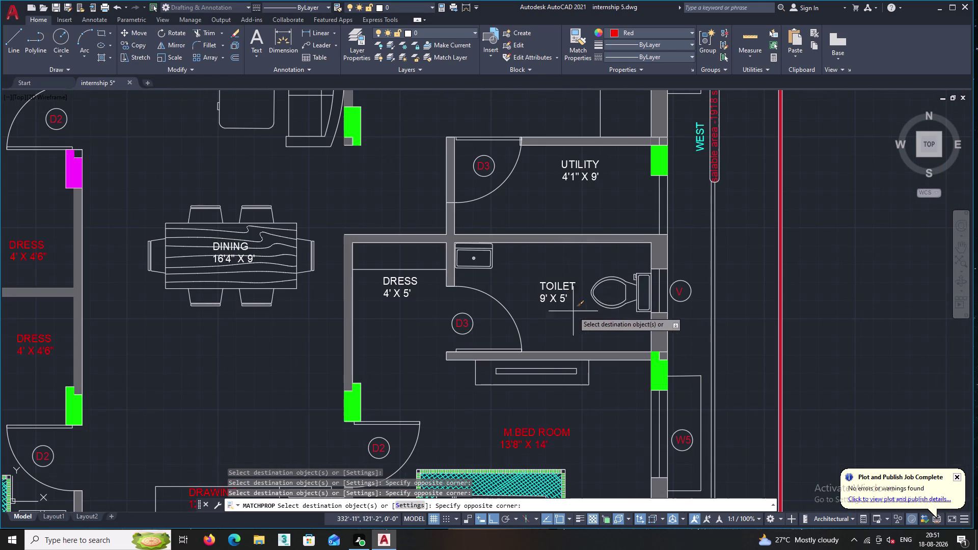
click(542, 275)
click(619, 192)
double_click(573, 150)
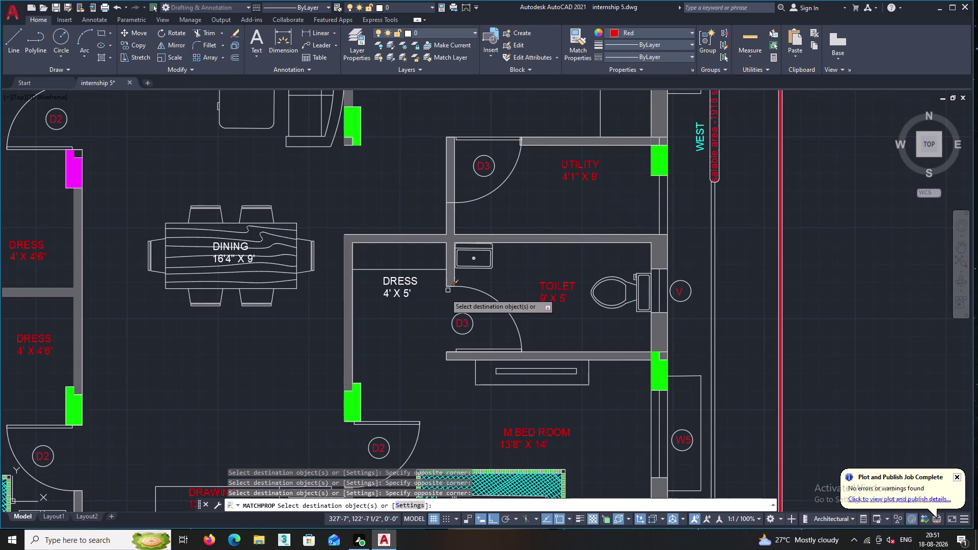
click(419, 298)
double_click(402, 278)
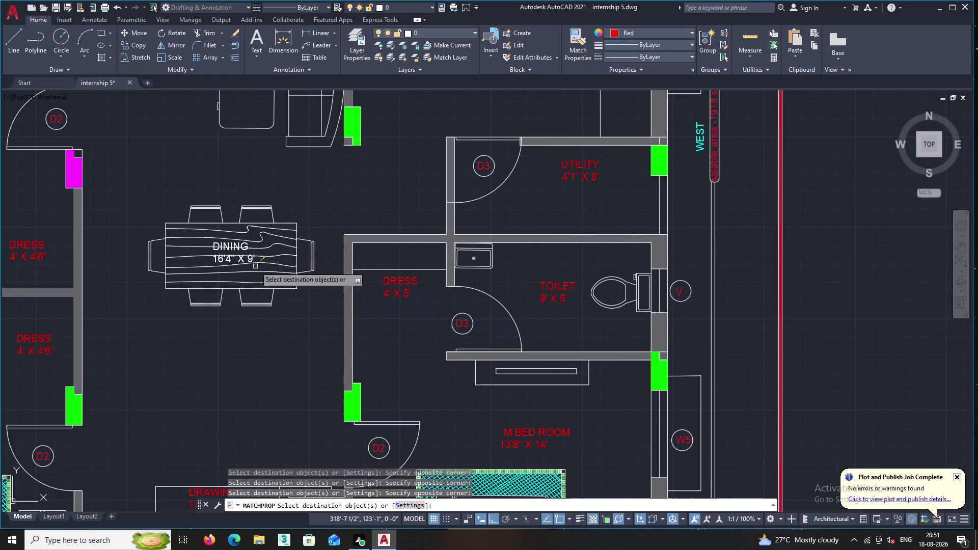
click(244, 245)
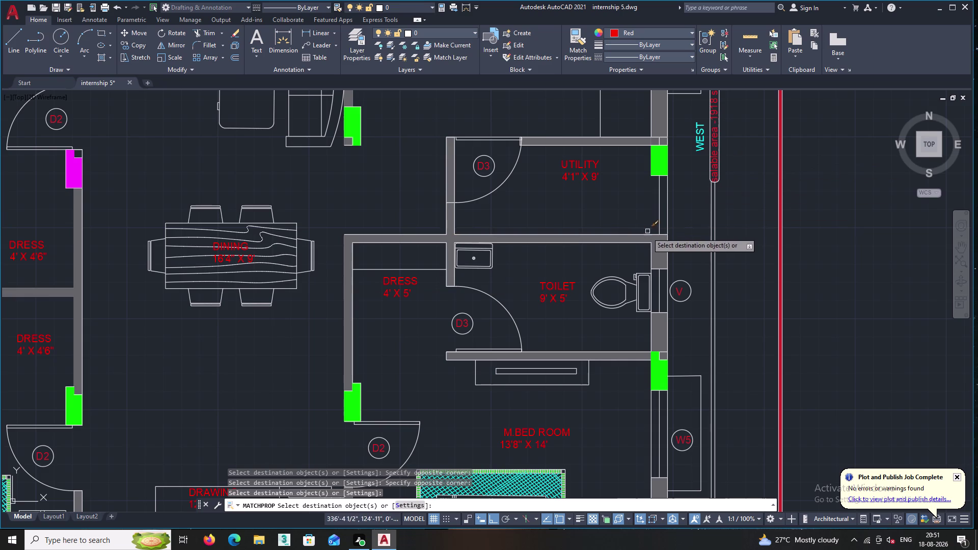
Make the living room, kitchen, POOJA and balcony labels red.
middle_drag(603, 422, 567, 253)
scroll(down, 3)
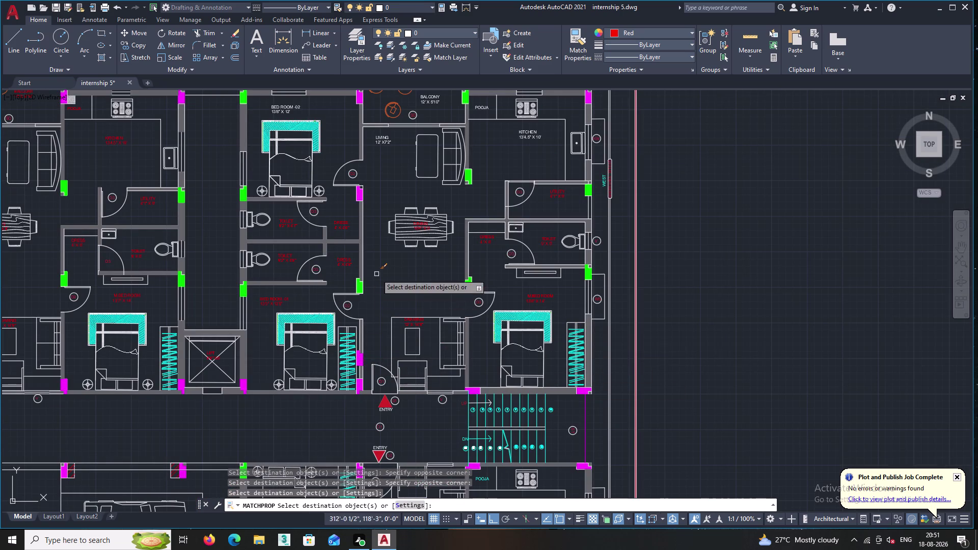
middle_drag(382, 287, 423, 417)
scroll(up, 3)
click(440, 297)
click(411, 248)
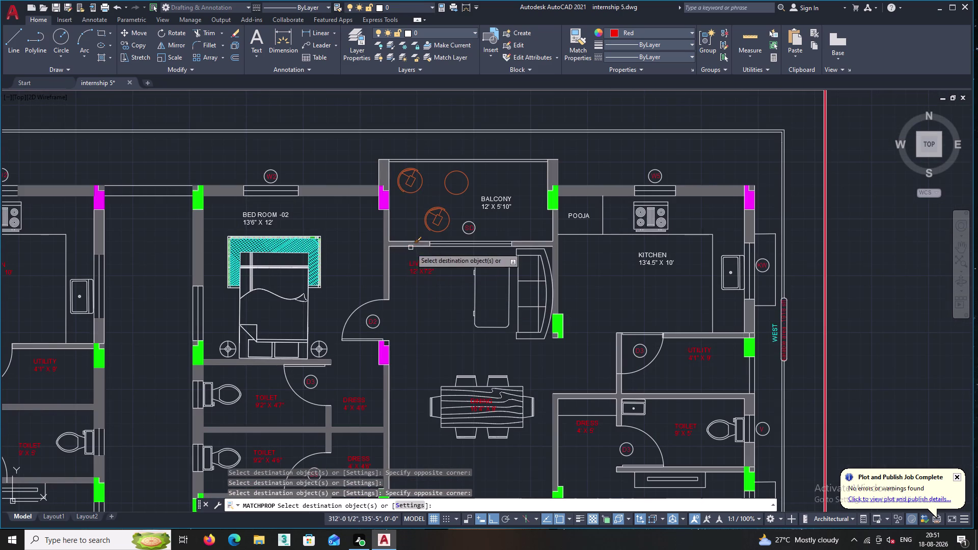
middle_drag(436, 269, 341, 353)
scroll(up, 3)
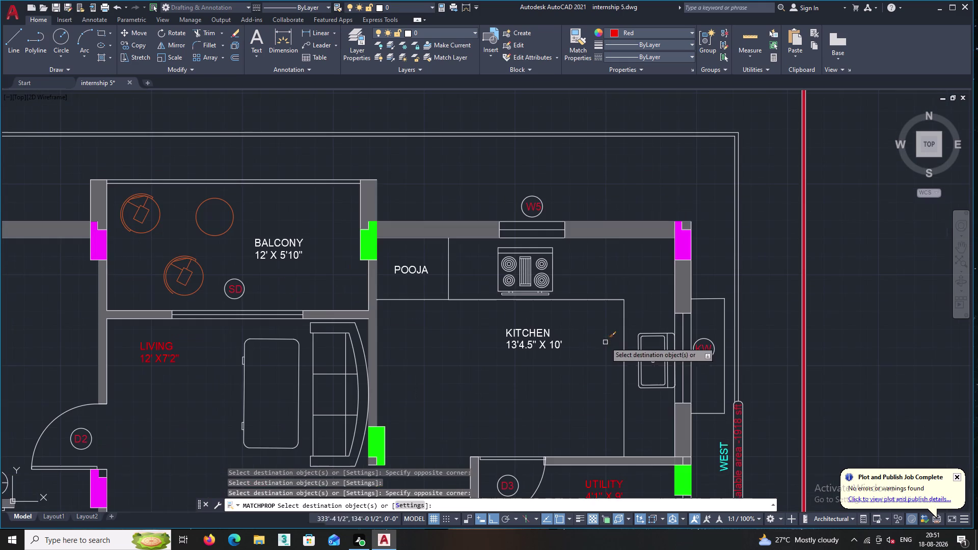
click(580, 351)
click(519, 317)
middle_drag(480, 322, 527, 357)
double_click(466, 304)
click(359, 304)
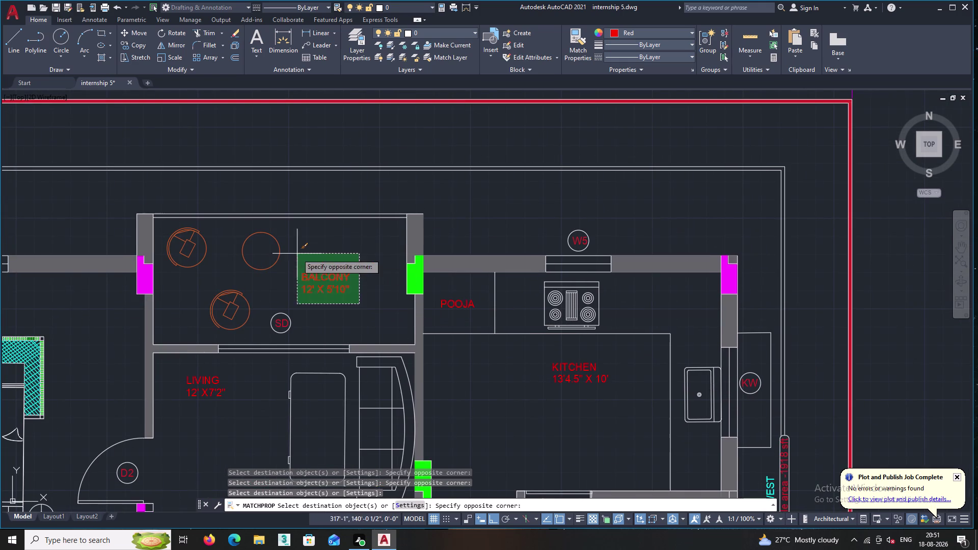
click(297, 254)
Recolour the lower apartment's toilet and BED ROOM -02 labels red.
middle_drag(333, 256, 479, 248)
middle_drag(244, 303, 542, 294)
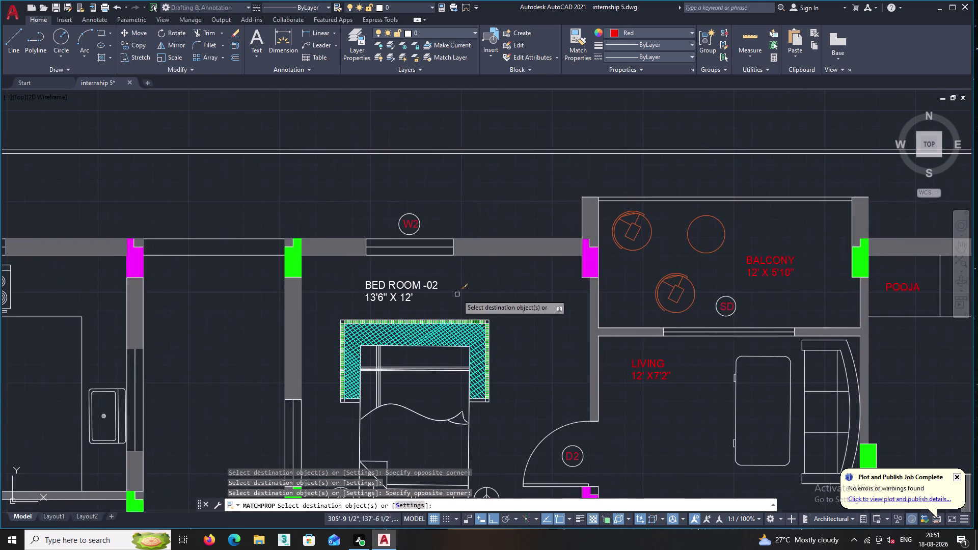
scroll(up, 3)
double_click(475, 313)
double_click(376, 262)
scroll(down, 3)
middle_drag(512, 272, 628, 248)
scroll(down, 3)
middle_drag(247, 294, 447, 223)
scroll(down, 3)
middle_drag(423, 207, 425, 198)
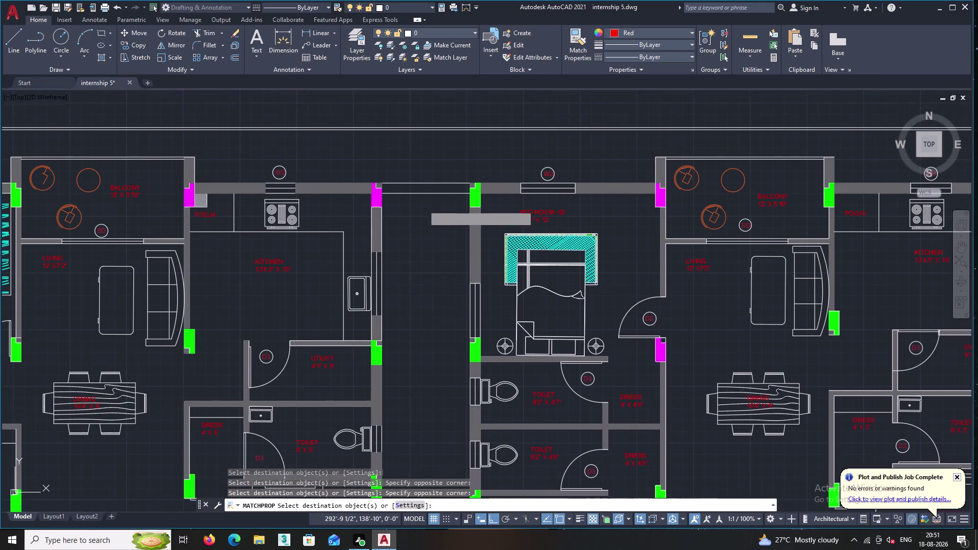
middle_drag(420, 281, 438, 168)
scroll(down, 3)
middle_drag(436, 273, 413, 176)
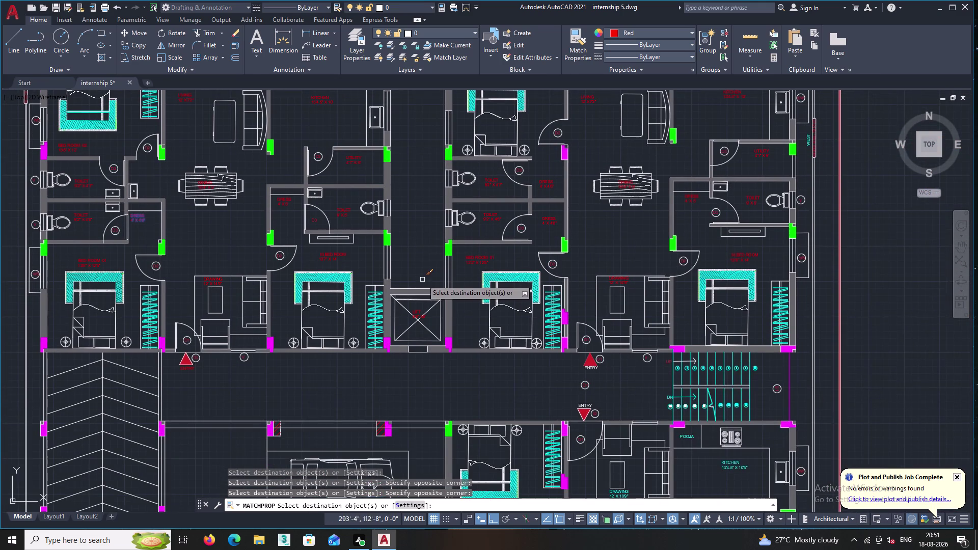
middle_drag(422, 276, 434, 183)
middle_drag(443, 373, 503, 329)
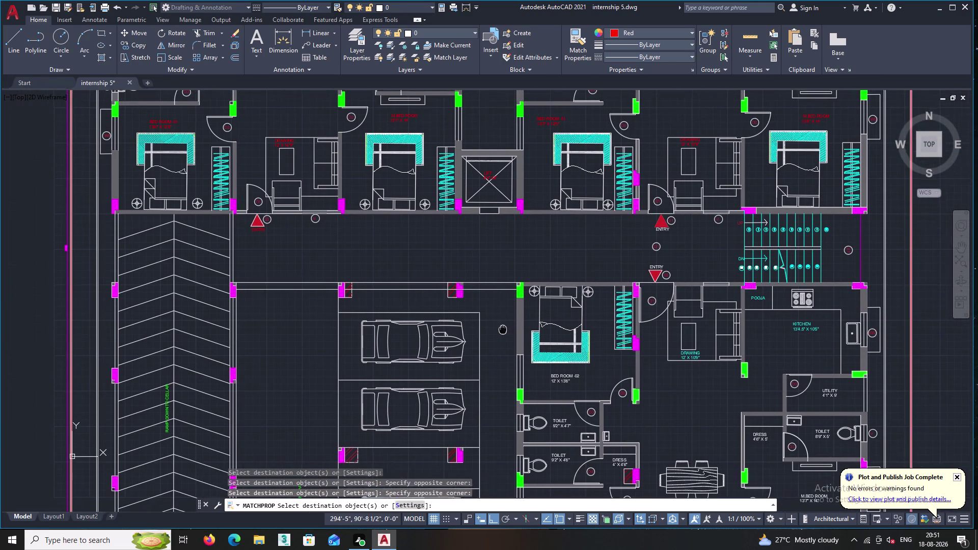
middle_drag(503, 328, 479, 211)
scroll(up, 3)
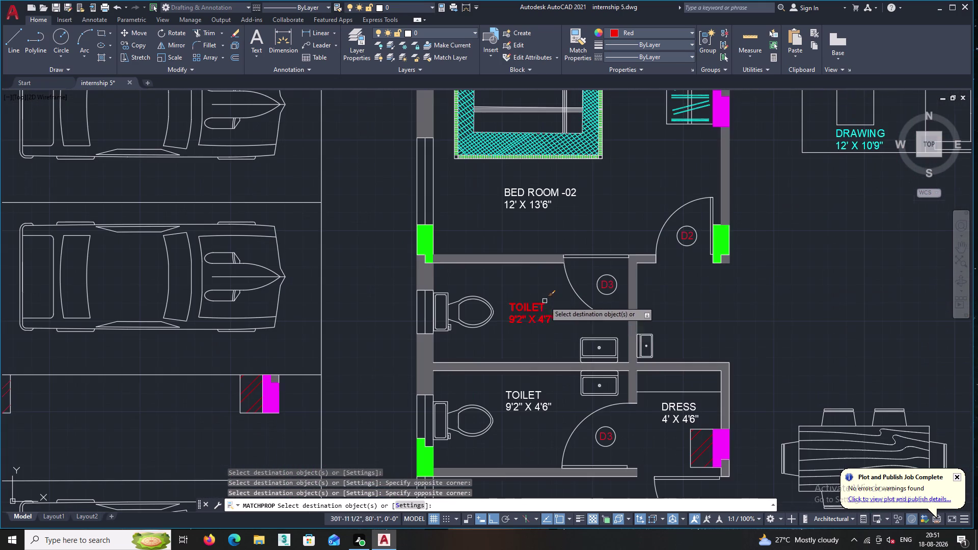
double_click(538, 309)
click(543, 205)
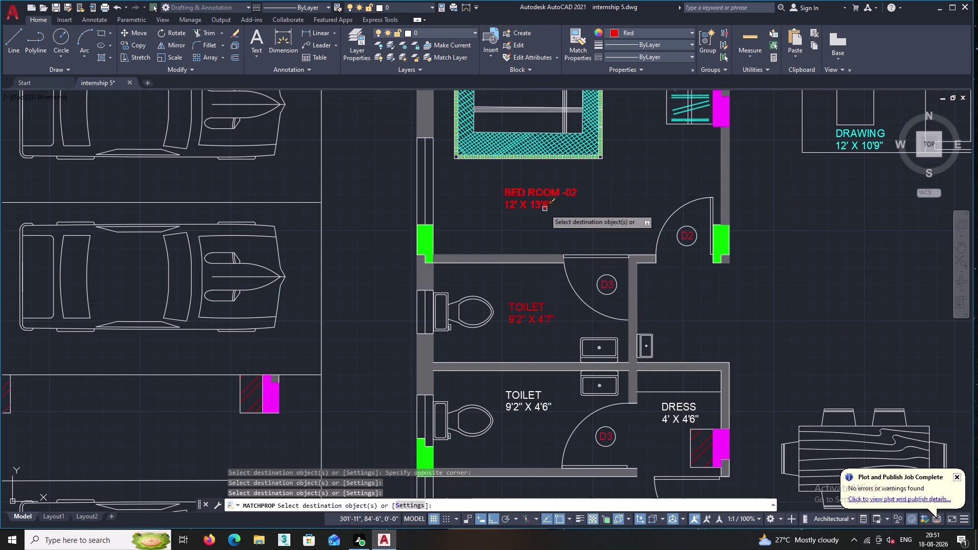
Make another set of DRAWING, POOJA, kitchen, UTILITY, toilet, DRESS and master bedroom labels red.
scroll(down, 3)
middle_drag(644, 189, 522, 307)
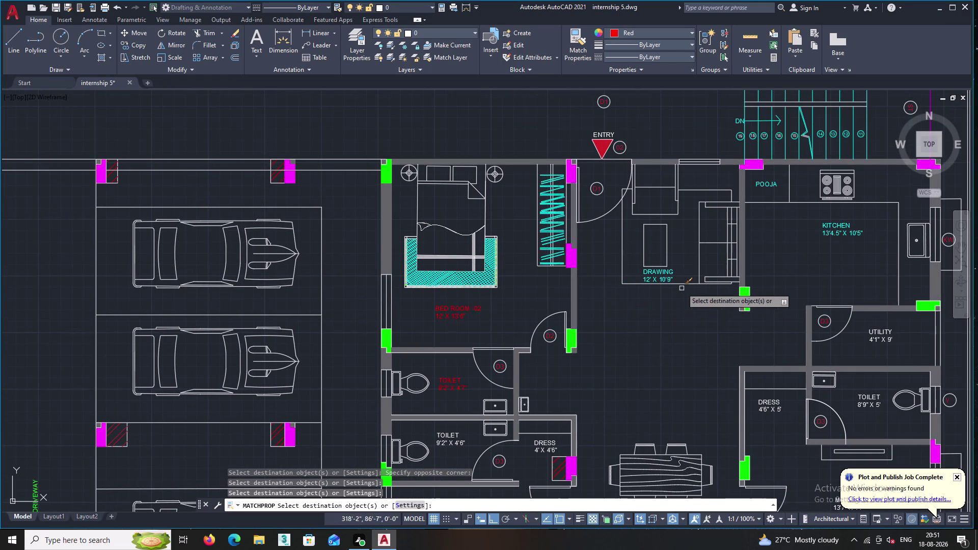
middle_drag(670, 308, 559, 284)
scroll(up, 3)
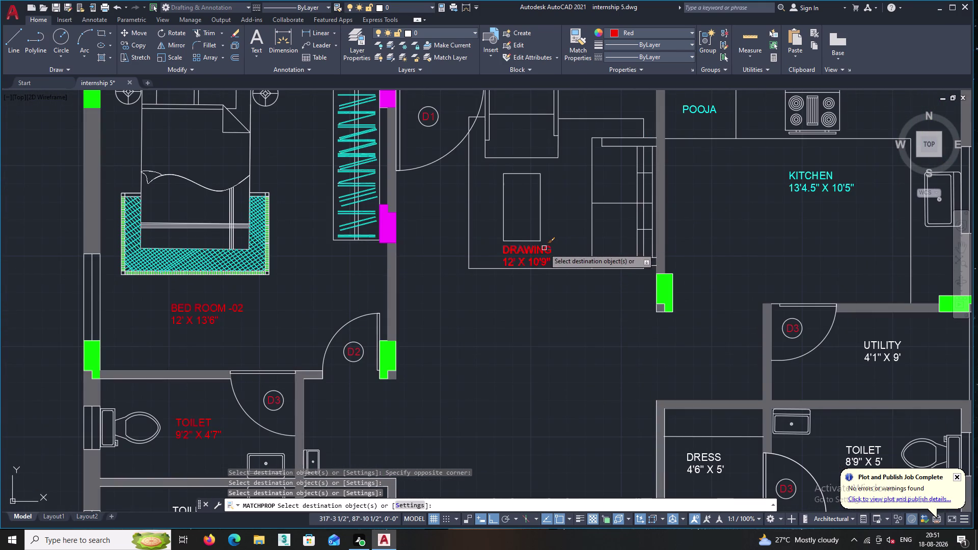
click(544, 248)
click(697, 112)
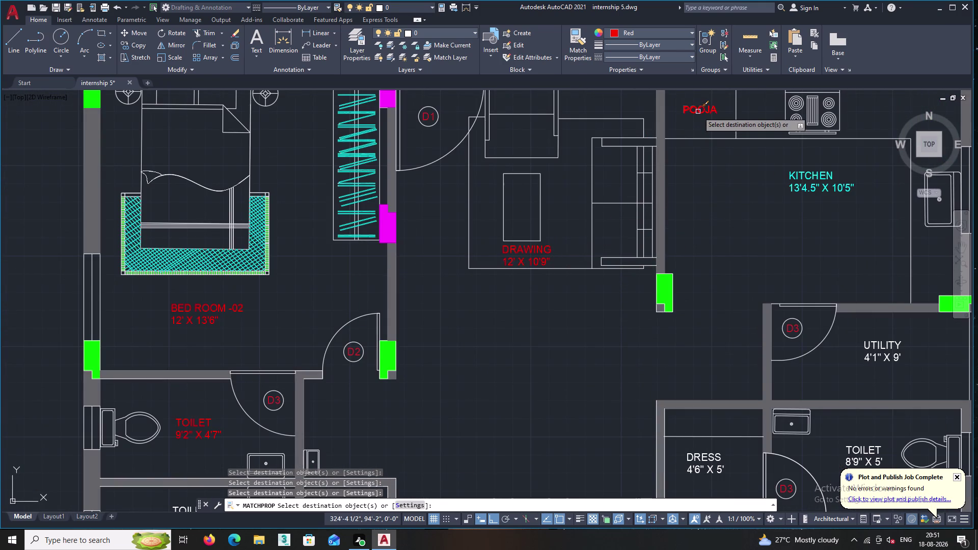
double_click(796, 172)
middle_drag(781, 243, 586, 165)
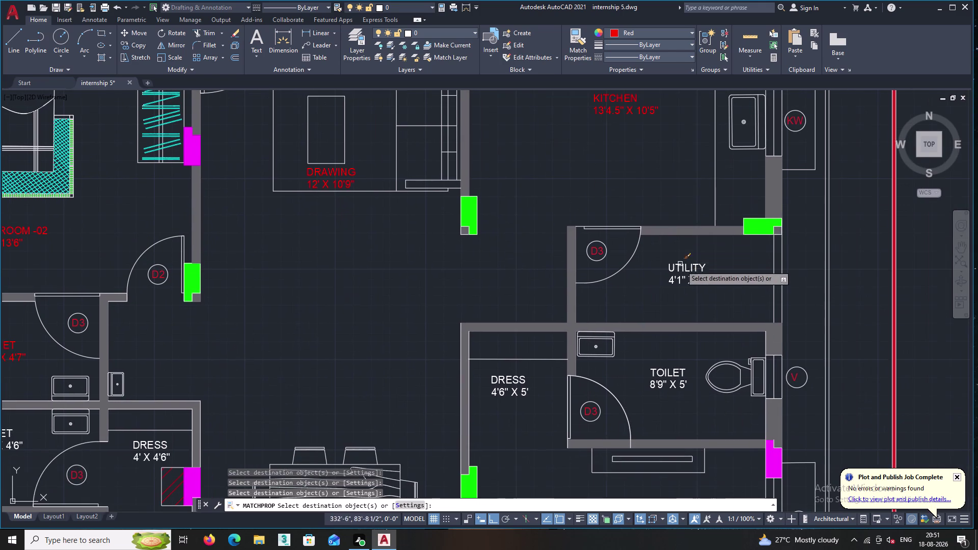
double_click(701, 289)
click(676, 257)
click(547, 402)
drag(527, 379, 522, 378)
double_click(674, 387)
middle_drag(655, 418, 590, 294)
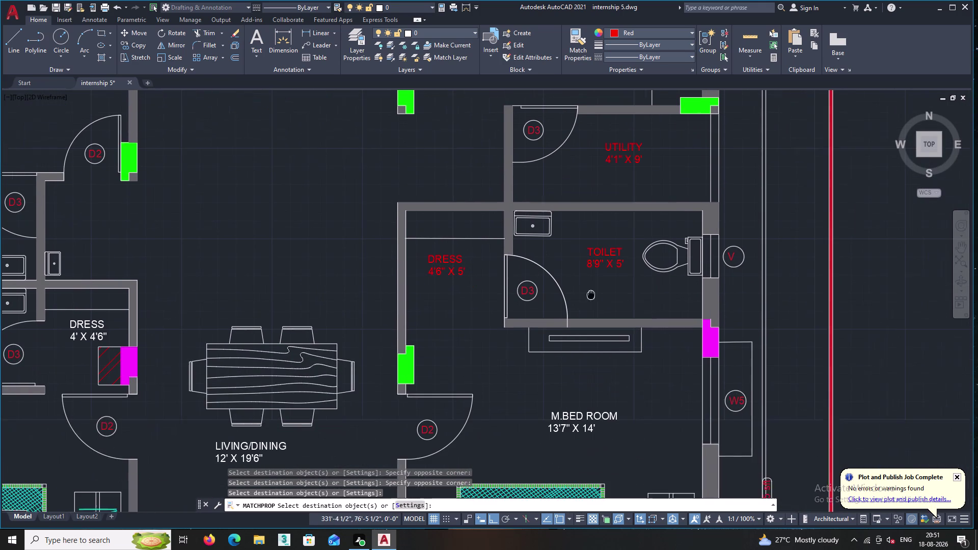
double_click(617, 424)
click(595, 405)
Turn the LIVING/DINING, DRESS, lower toilet, BED ROOM -01 and master bedroom labels red.
scroll(down, 3)
middle_drag(619, 406, 664, 365)
scroll(up, 3)
click(426, 391)
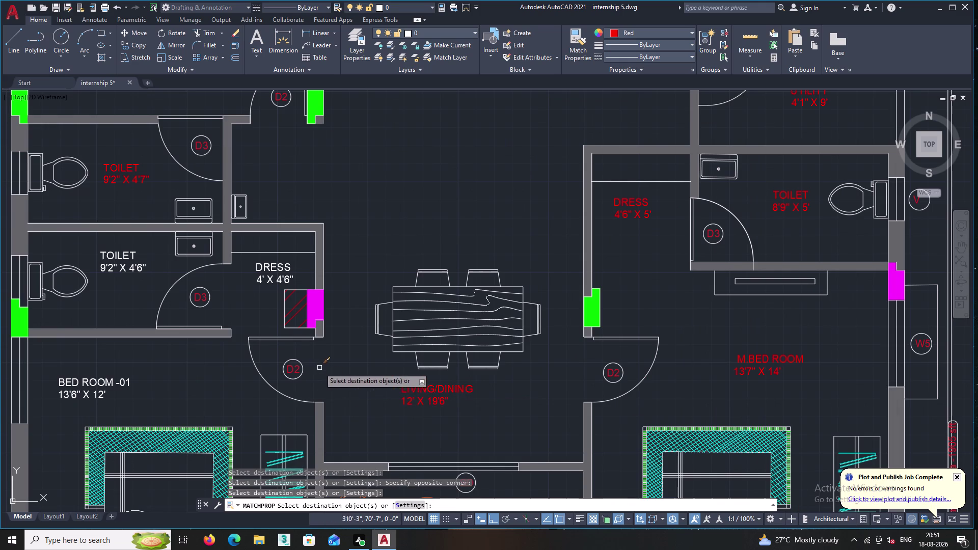
middle_drag(320, 368, 487, 342)
click(456, 244)
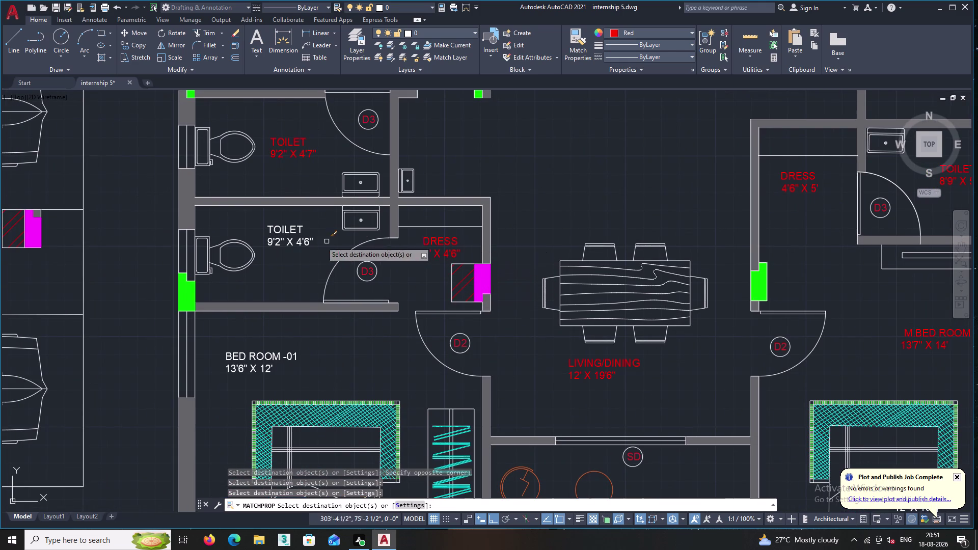
click(281, 239)
click(257, 358)
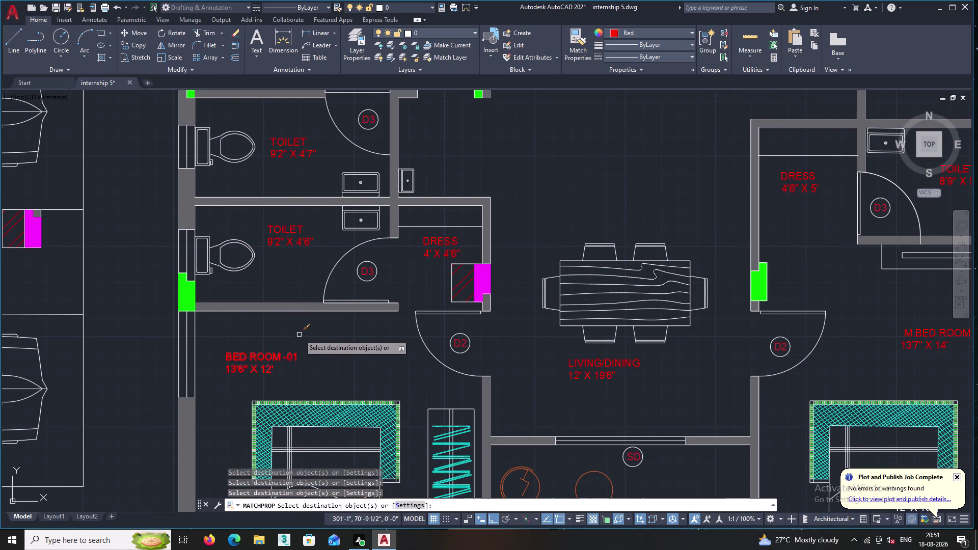
scroll(down, 3)
middle_drag(242, 349, 320, 272)
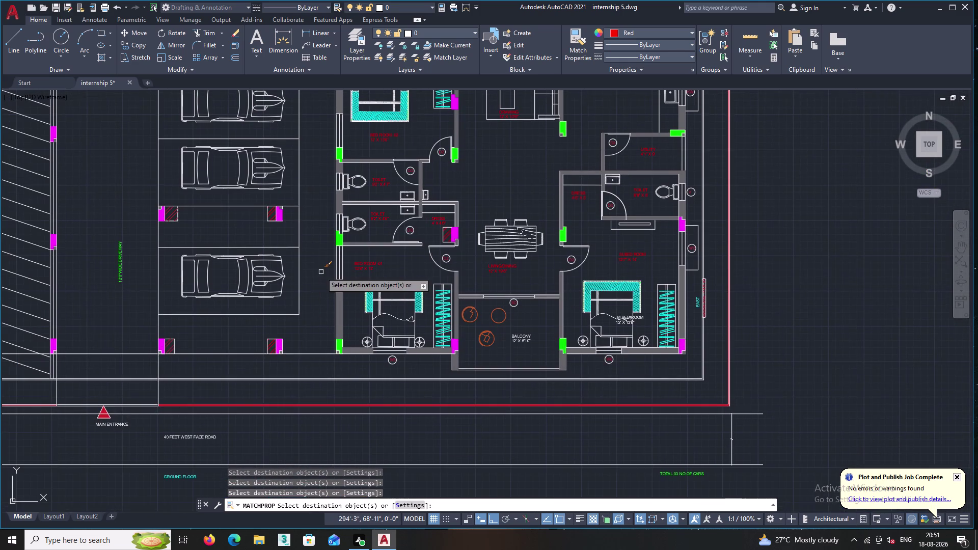
click(528, 337)
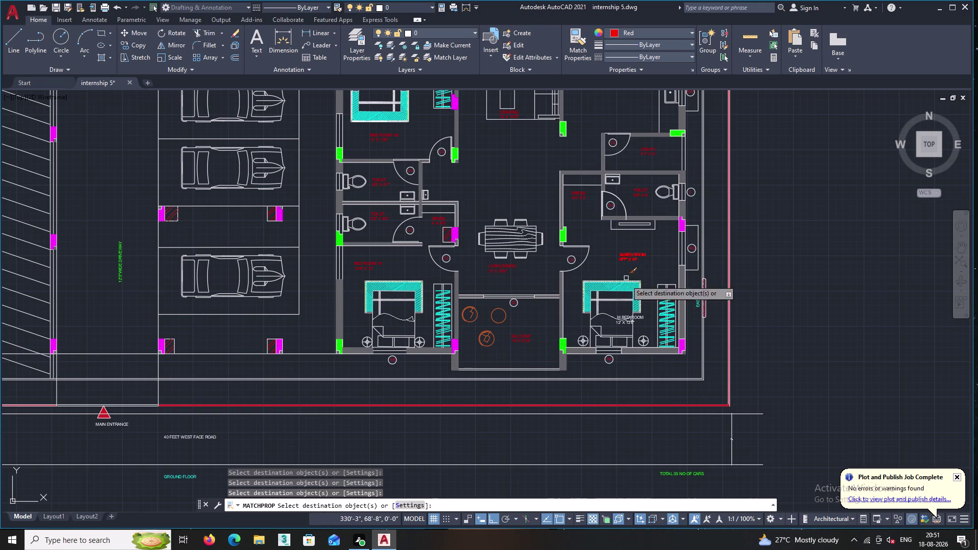
scroll(up, 3)
click(634, 319)
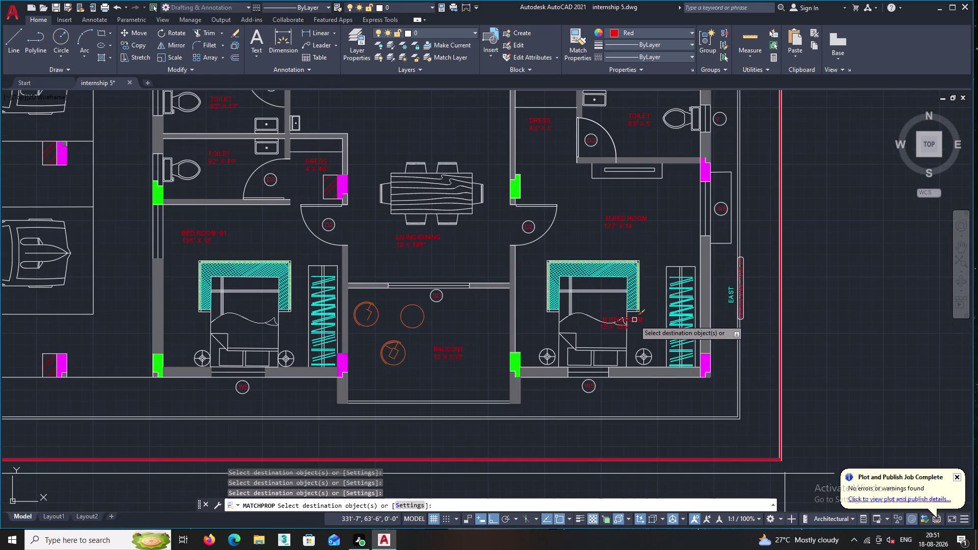
scroll(up, 3)
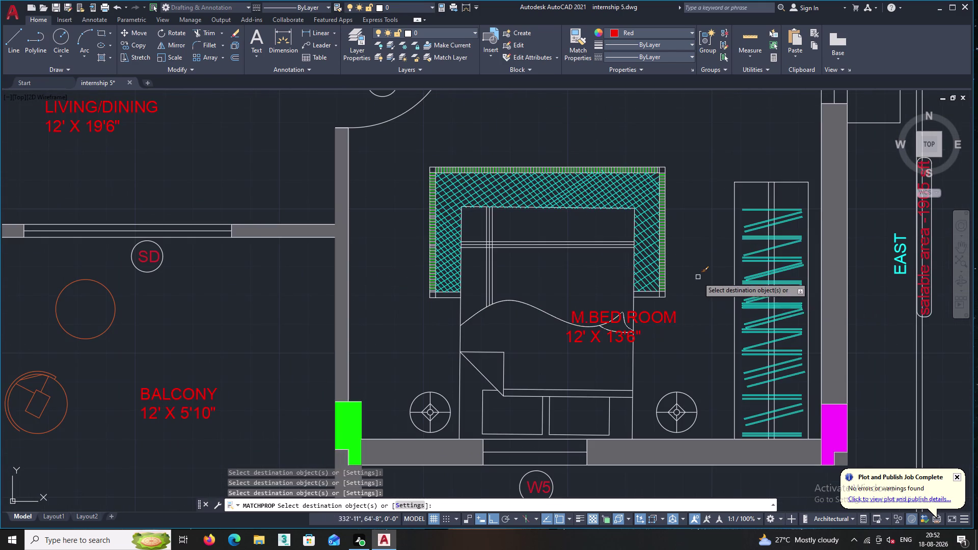
scroll(down, 3)
scroll(down, 3)
Make the main entrance and 40 FEET WEST FACE ROAD labels red, then end the command.
middle_drag(435, 401, 468, 402)
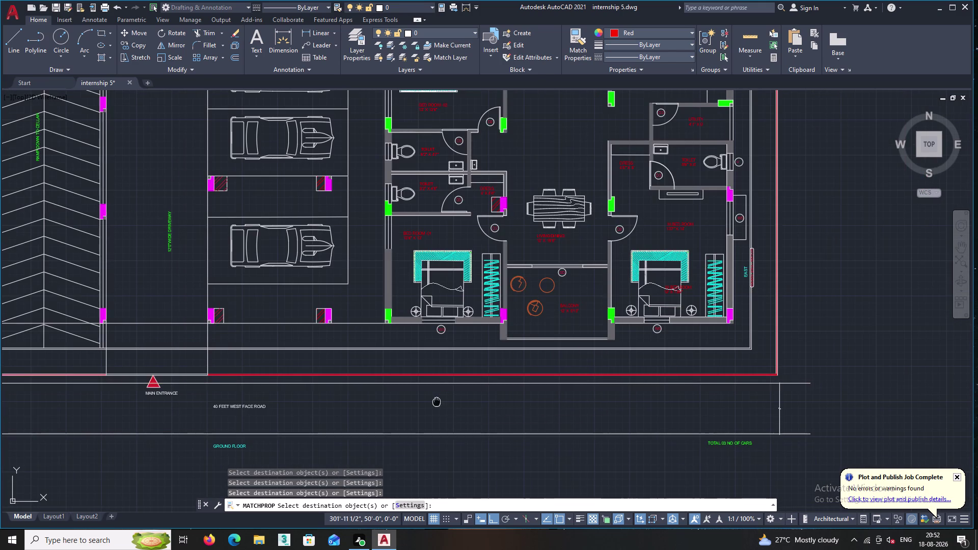
middle_drag(468, 402, 615, 394)
scroll(up, 3)
click(283, 383)
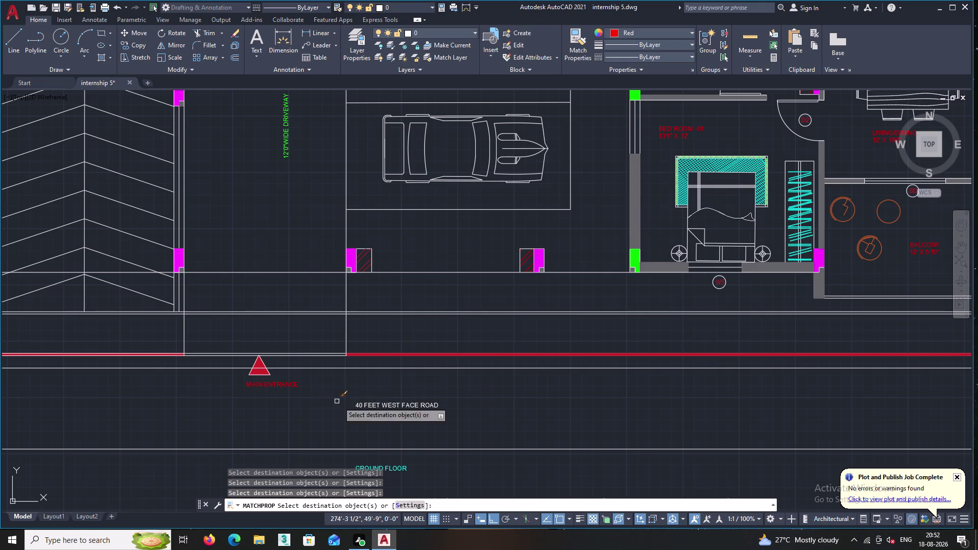
double_click(415, 408)
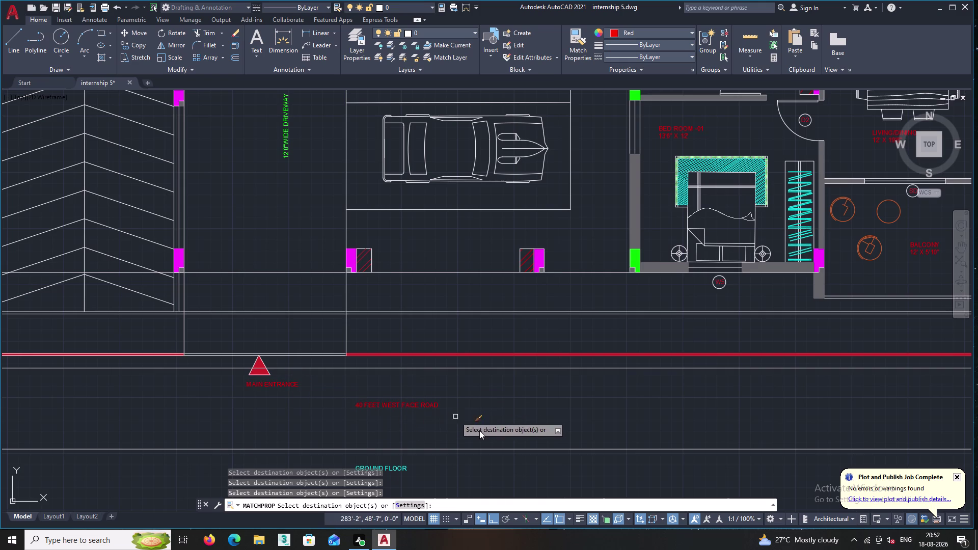
scroll(down, 3)
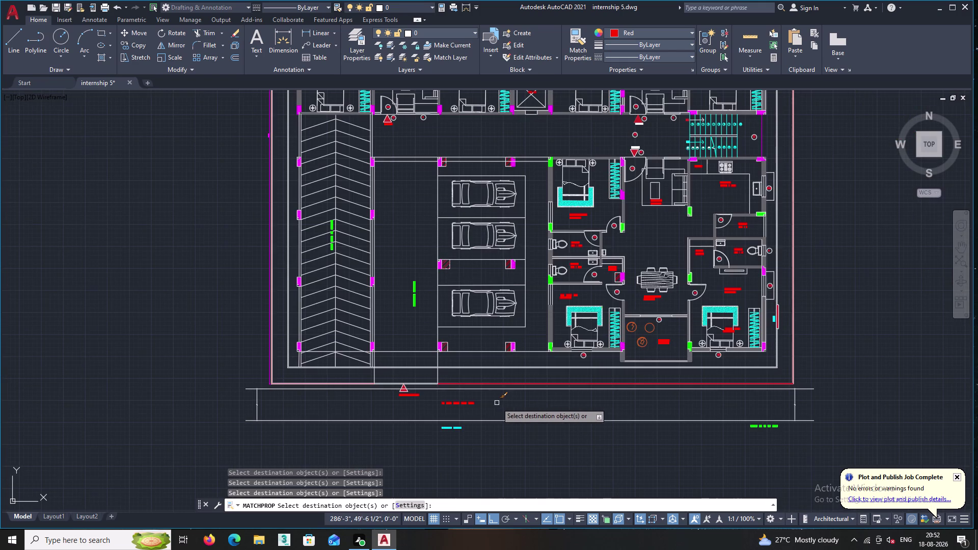
middle_drag(405, 216, 360, 361)
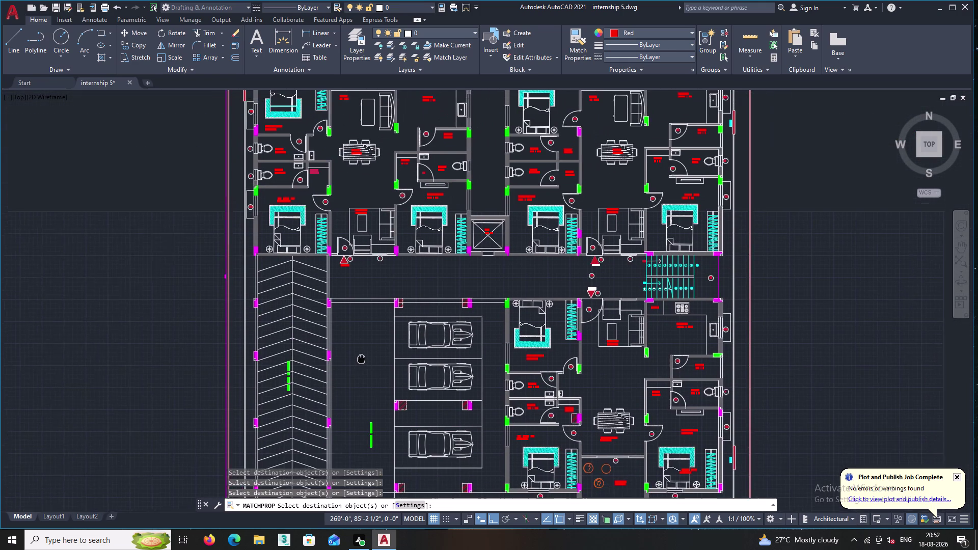
middle_drag(360, 362, 329, 431)
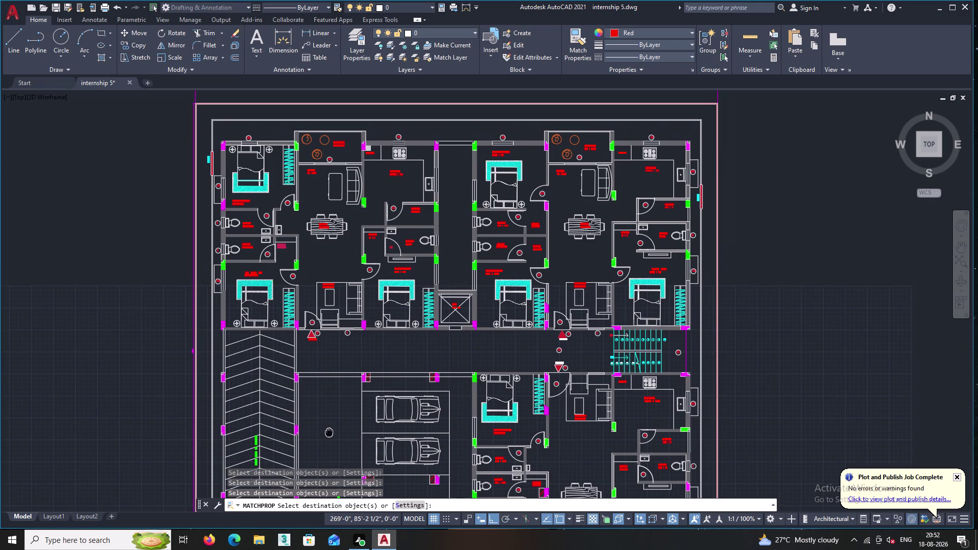
middle_drag(329, 431, 301, 415)
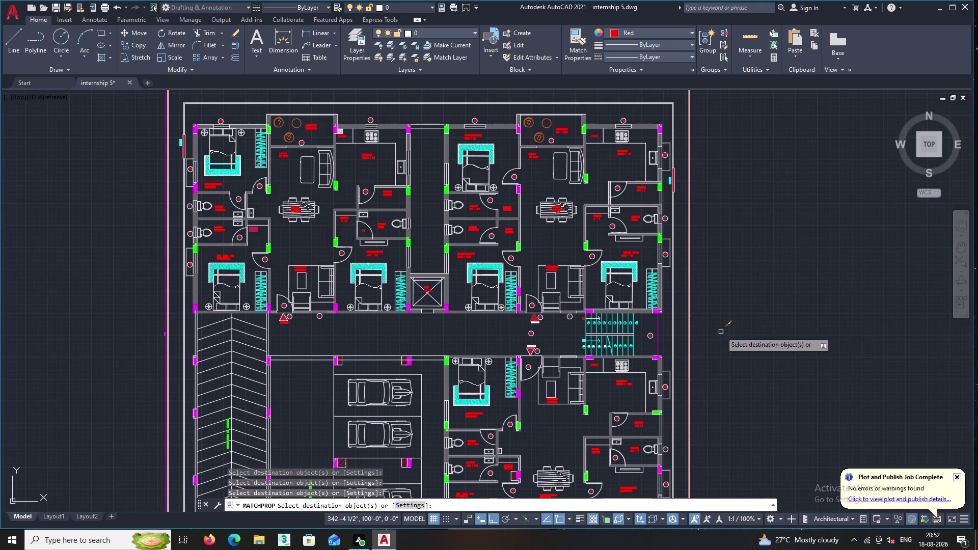
right_click(807, 256)
Start MATCHPROP with a red room label as the source.
click(825, 262)
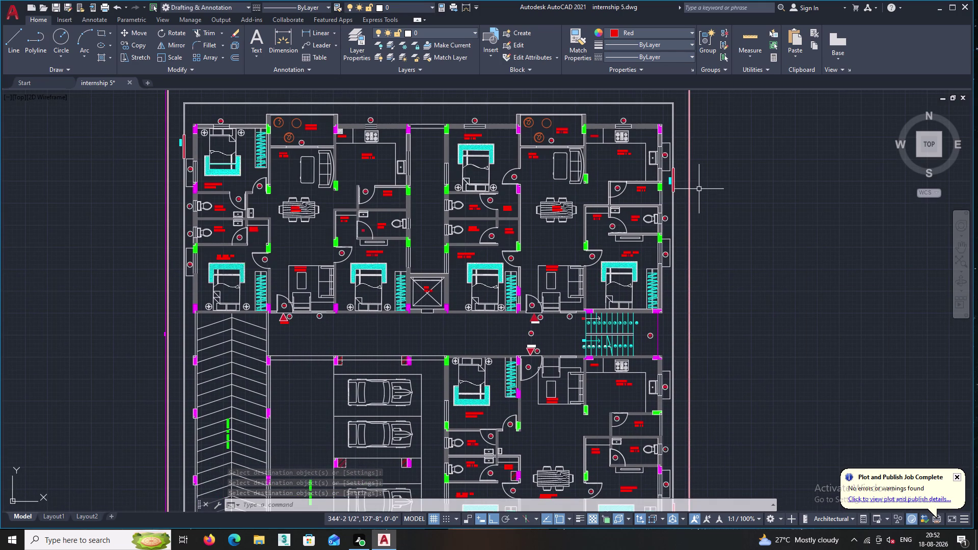
scroll(up, 3)
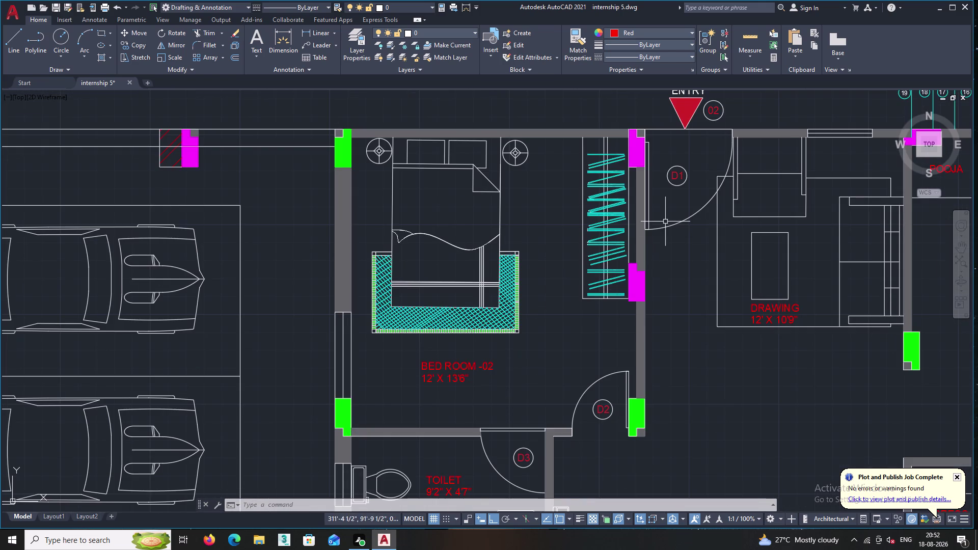
middle_drag(658, 228, 416, 463)
middle_drag(476, 317, 471, 327)
scroll(up, 3)
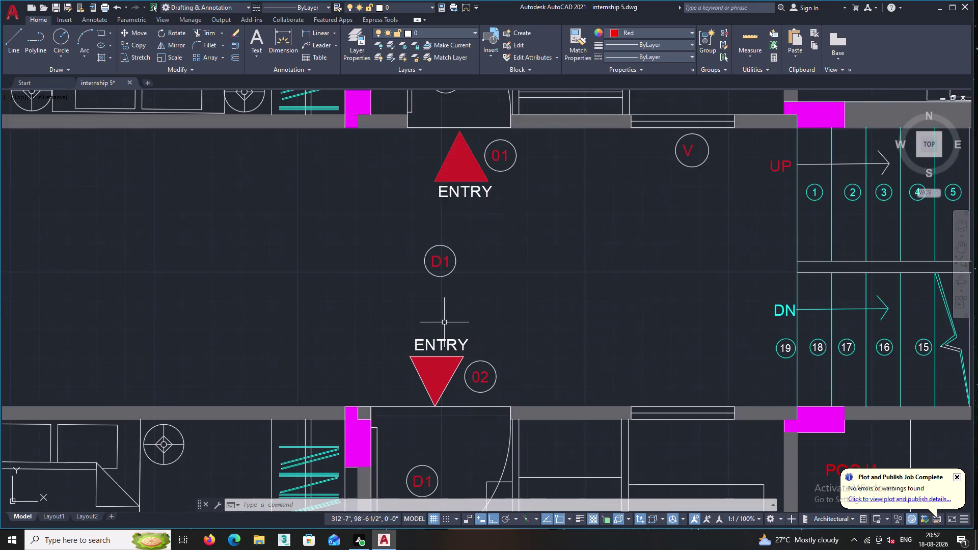
scroll(down, 3)
middle_drag(449, 315, 570, 238)
scroll(down, 3)
middle_drag(446, 310, 483, 274)
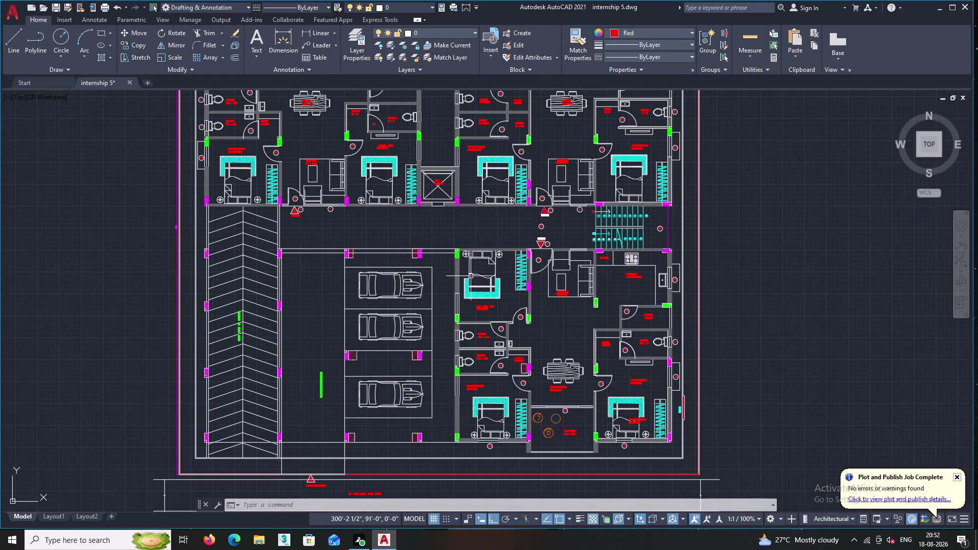
middle_drag(389, 381, 346, 277)
scroll(down, 3)
scroll(up, 3)
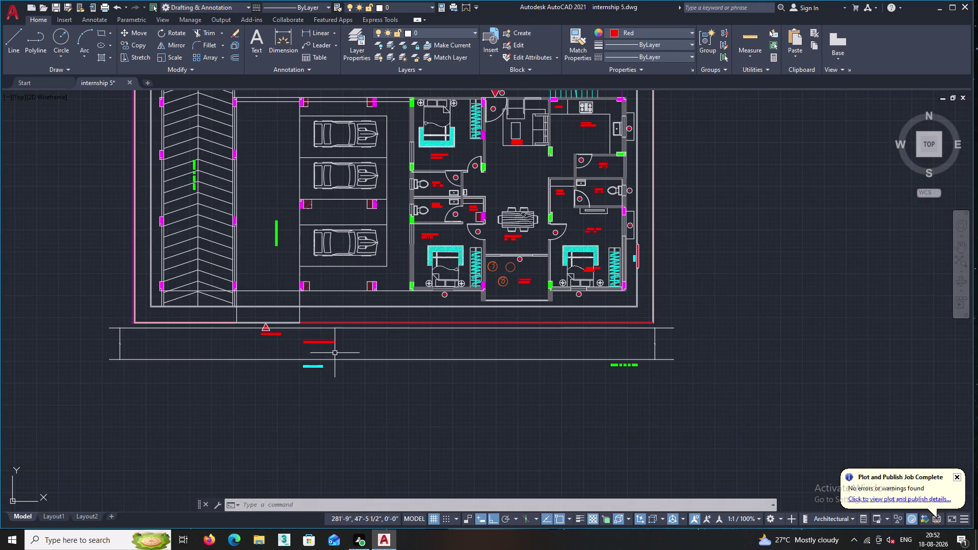
click(578, 49)
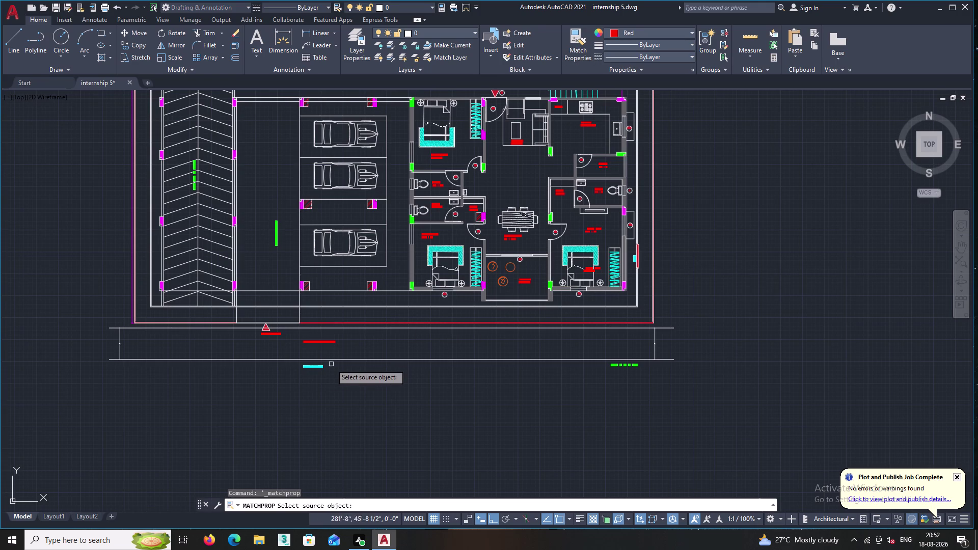
click(319, 367)
Apply the red label style to both ENTRY labels and finish matching.
middle_drag(503, 215, 456, 351)
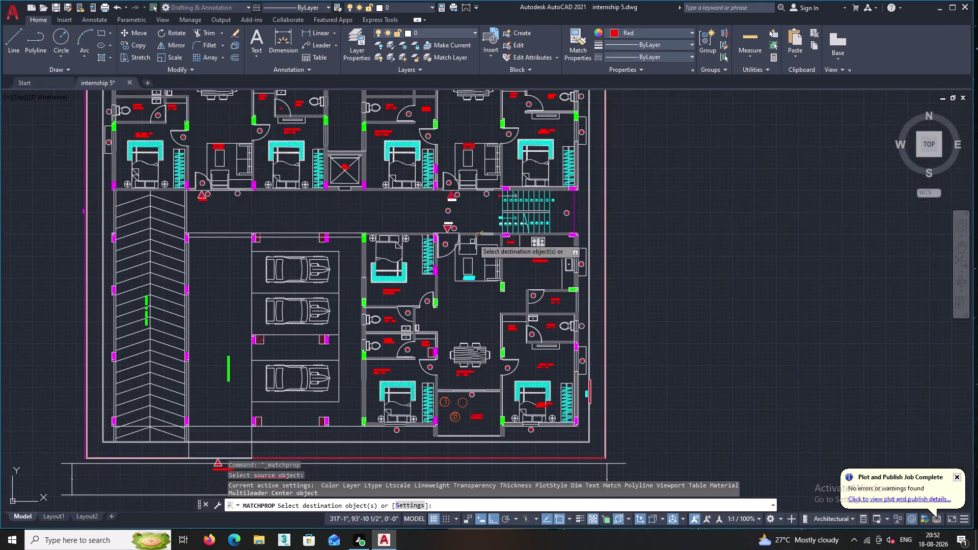
middle_drag(469, 243, 446, 336)
scroll(up, 3)
scroll(up, 3)
click(442, 311)
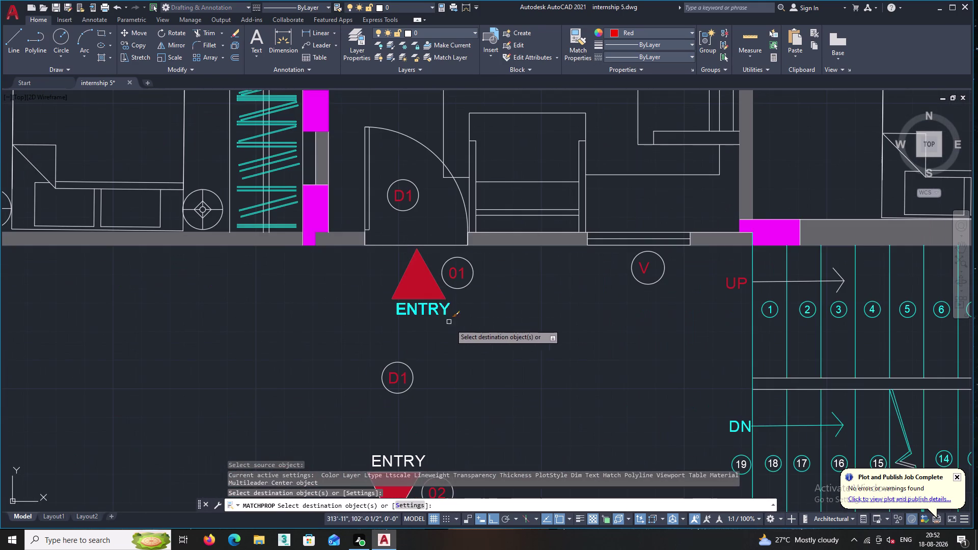
middle_drag(483, 355, 499, 237)
double_click(428, 344)
scroll(down, 3)
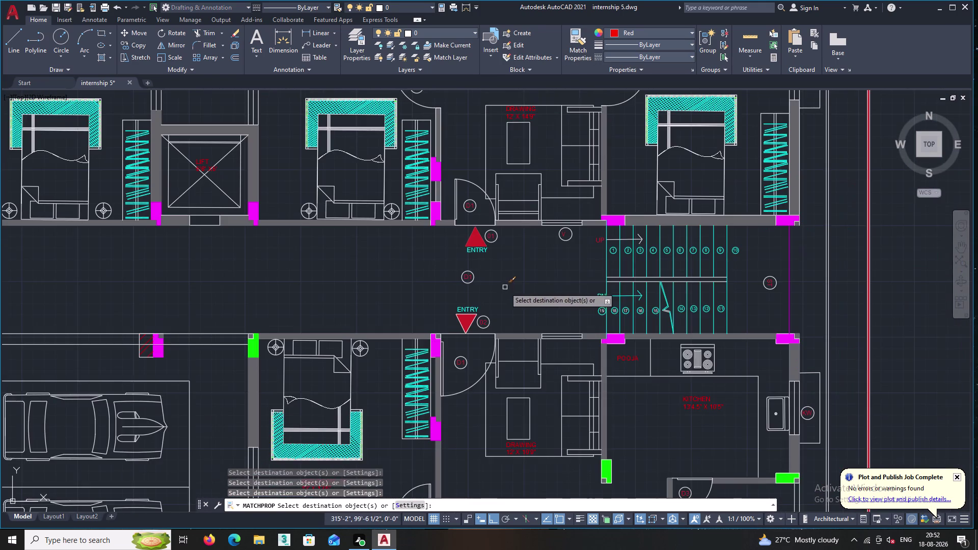
middle_drag(515, 277, 459, 333)
middle_drag(477, 312, 448, 350)
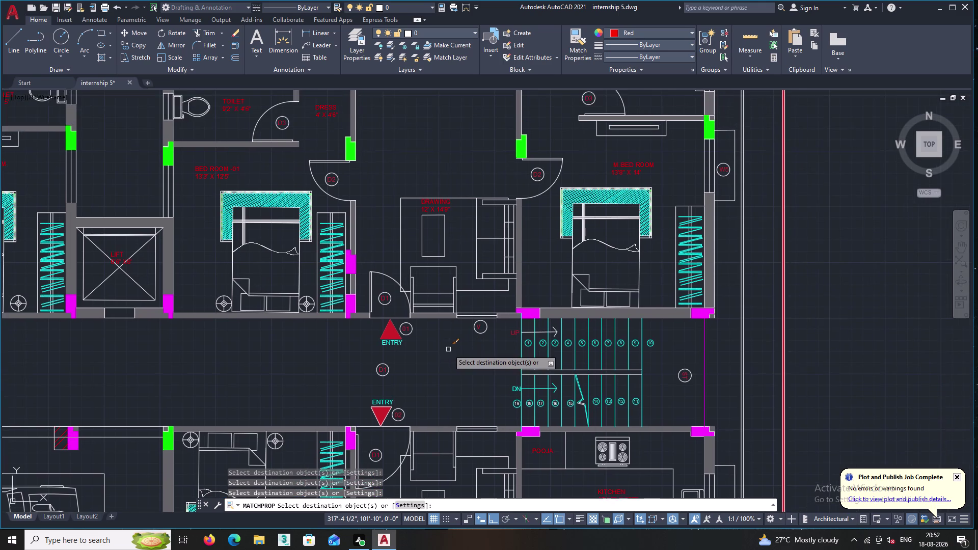
scroll(down, 3)
scroll(down, 3)
middle_drag(768, 250, 734, 272)
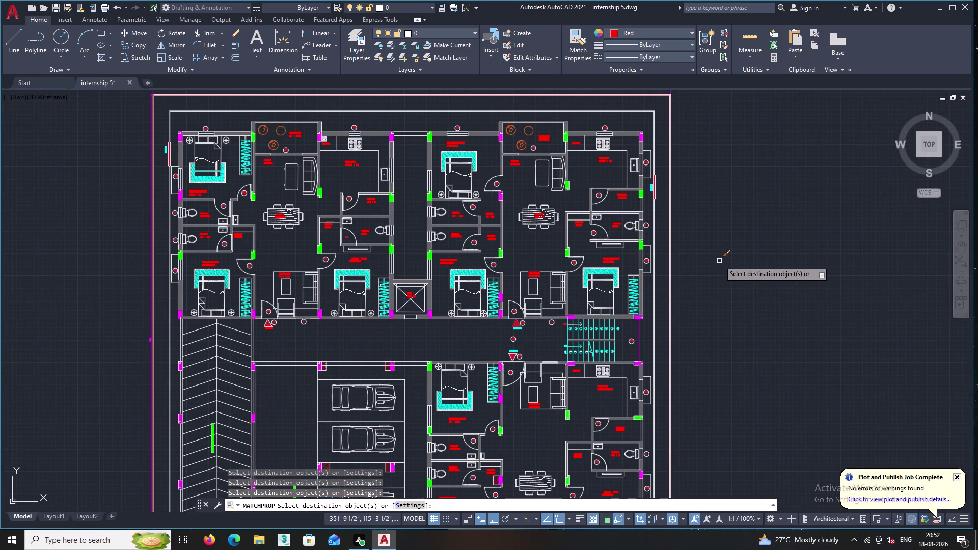
key(Return)
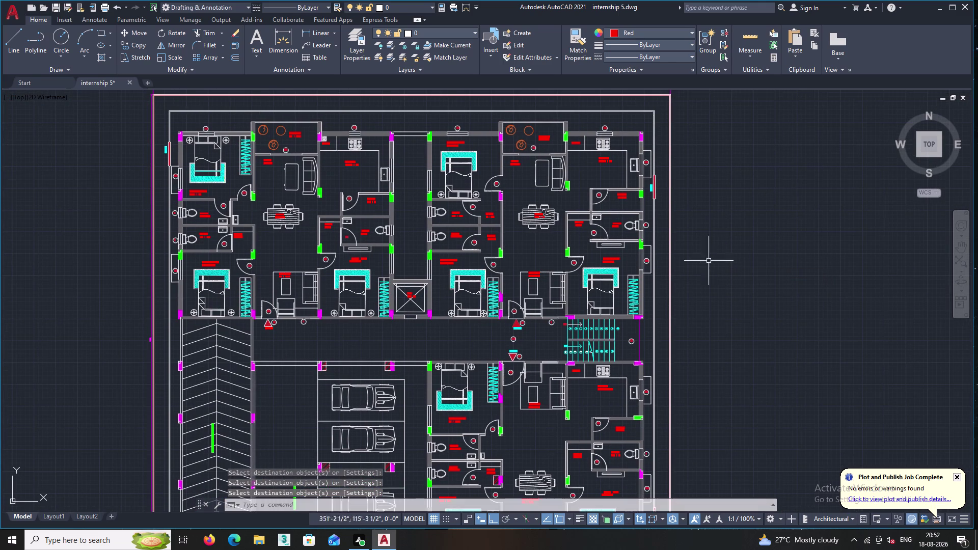
Pan and zoom to centre the whole floor plan, then start PLOT with Ctrl+P.
middle_drag(699, 259, 610, 231)
scroll(down, 3)
scroll(up, 3)
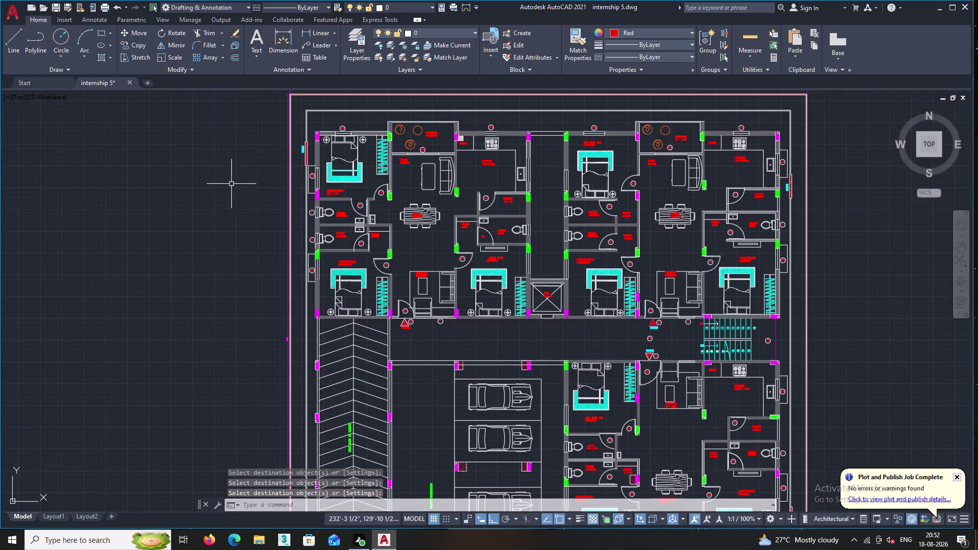
scroll(up, 3)
scroll(down, 3)
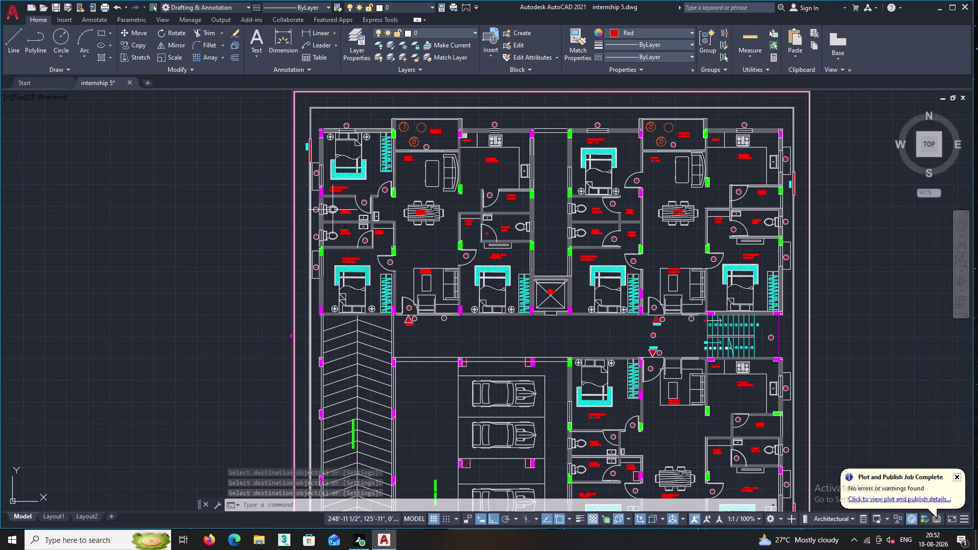
middle_drag(480, 347, 441, 297)
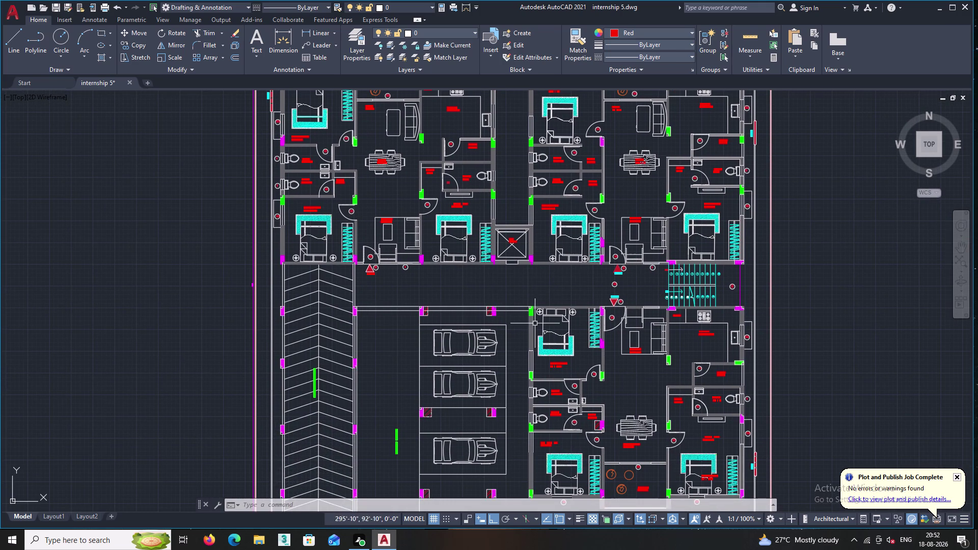
middle_drag(594, 277, 549, 281)
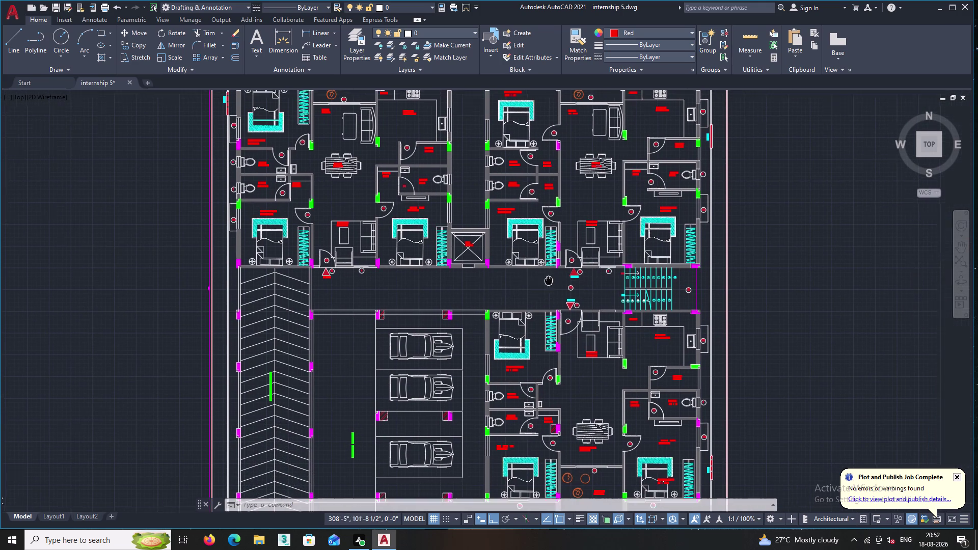
scroll(down, 3)
middle_drag(711, 306, 685, 308)
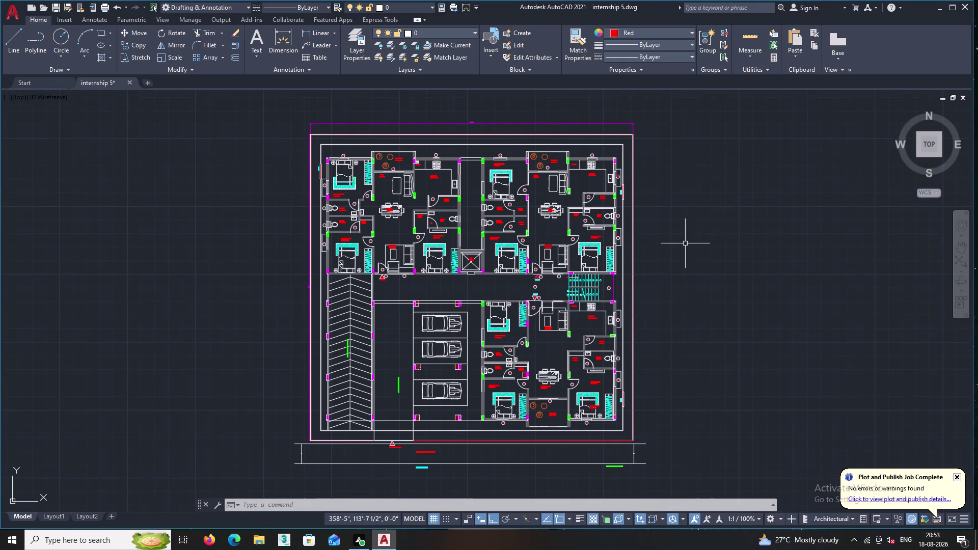
key(ctrl+p)
Apply the <Previous plot> page setup and begin picking a Window plot area.
key(ctrl+minus)
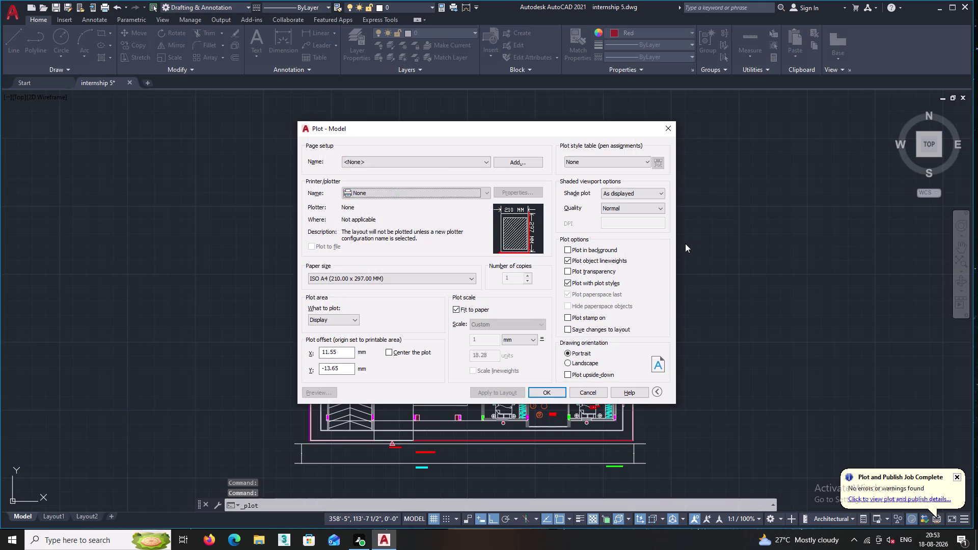
click(483, 164)
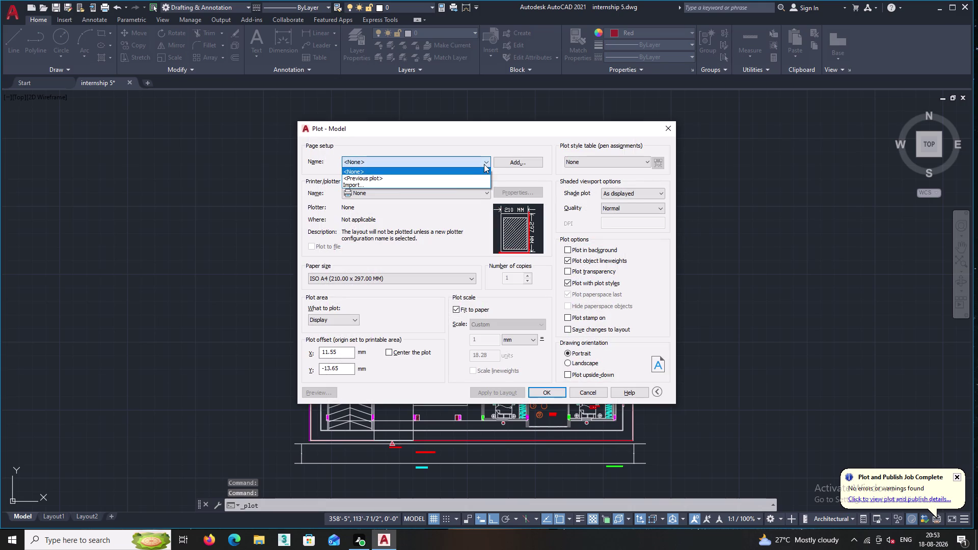
click(451, 180)
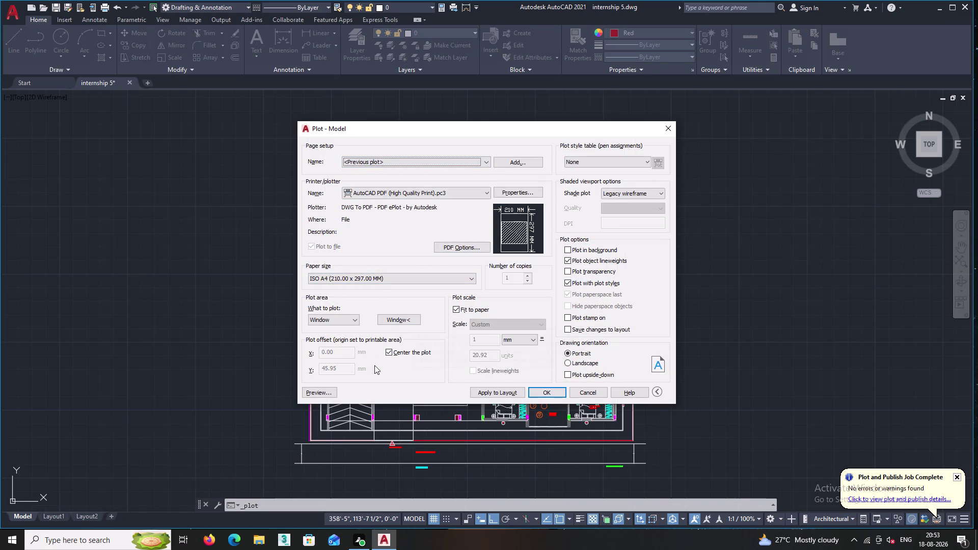
click(390, 318)
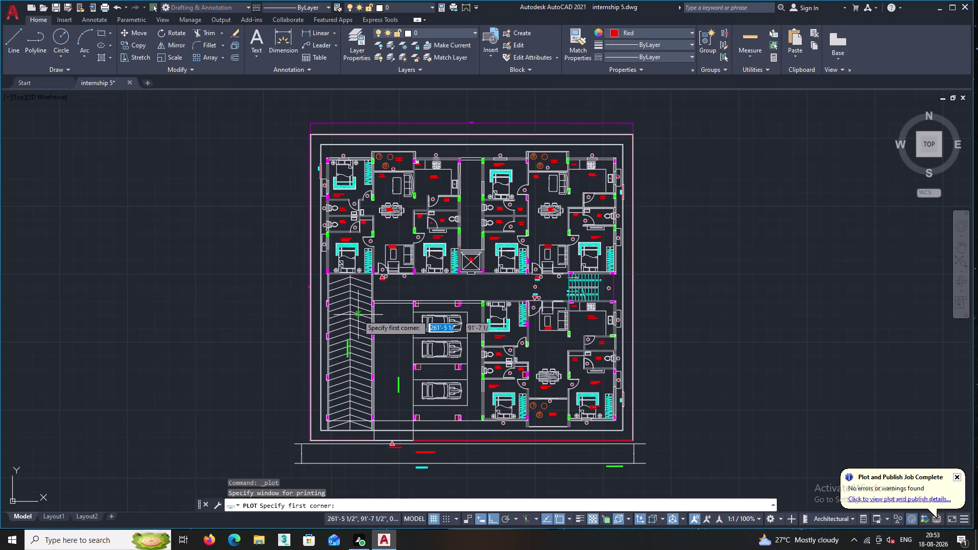
Enclose the whole floor plan in a print window and preview it on A4 portrait.
middle_drag(682, 464, 660, 385)
scroll(down, 3)
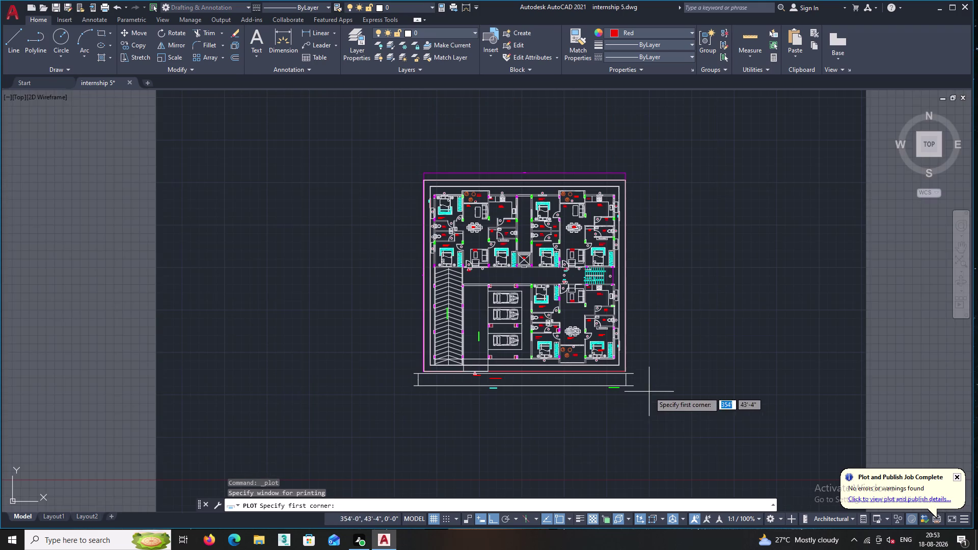
click(652, 407)
drag(652, 408, 652, 402)
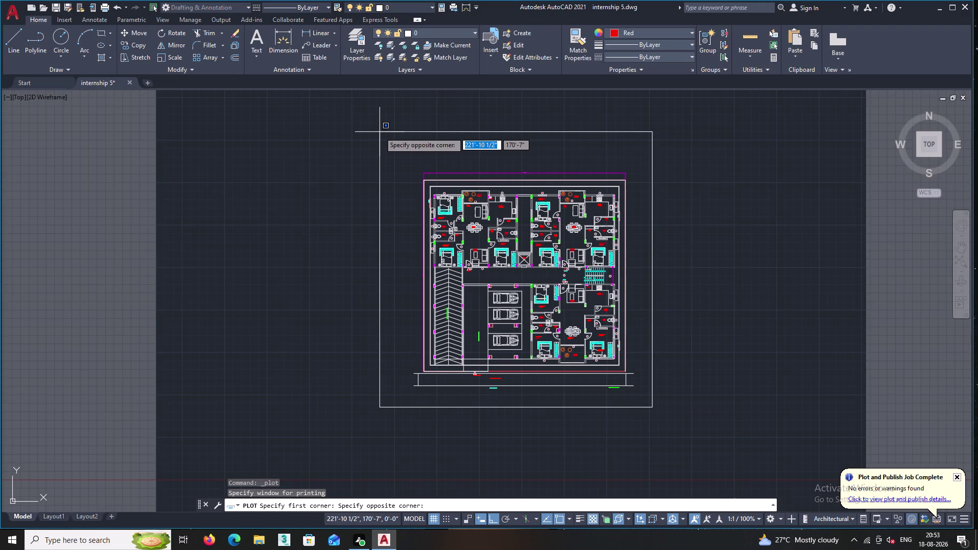
click(380, 132)
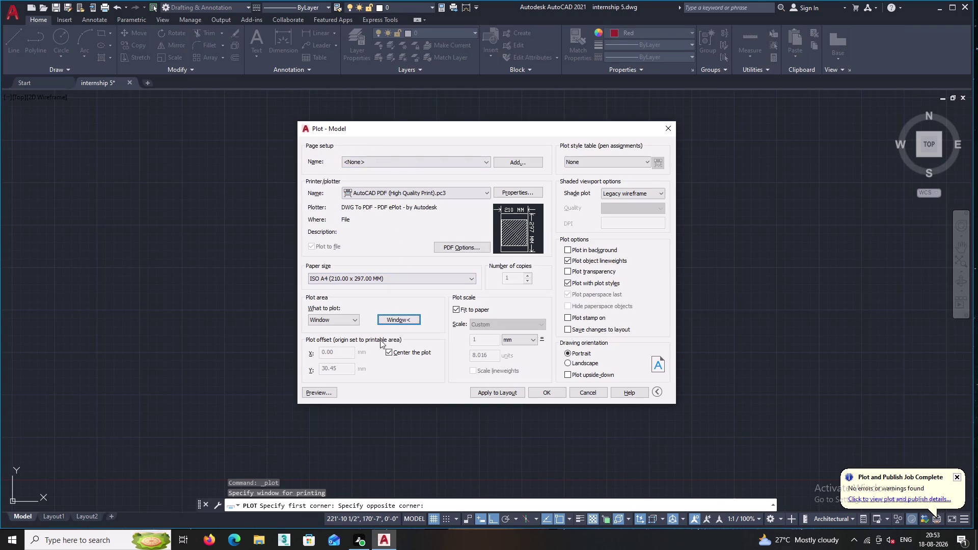
double_click(324, 393)
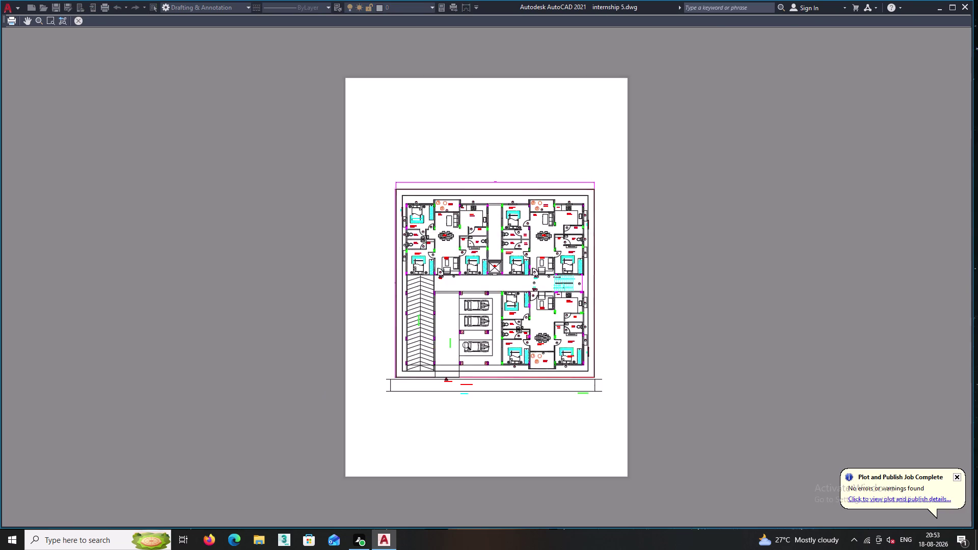
scroll(up, 3)
scroll(up, 3)
scroll(up, 3)
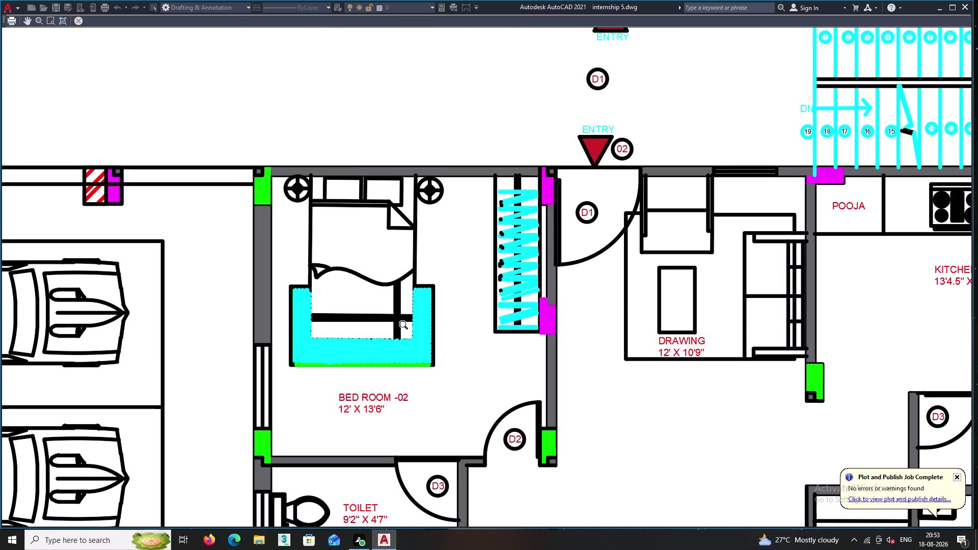
scroll(up, 3)
scroll(down, 3)
scroll(down, 3)
scroll(down, 3)
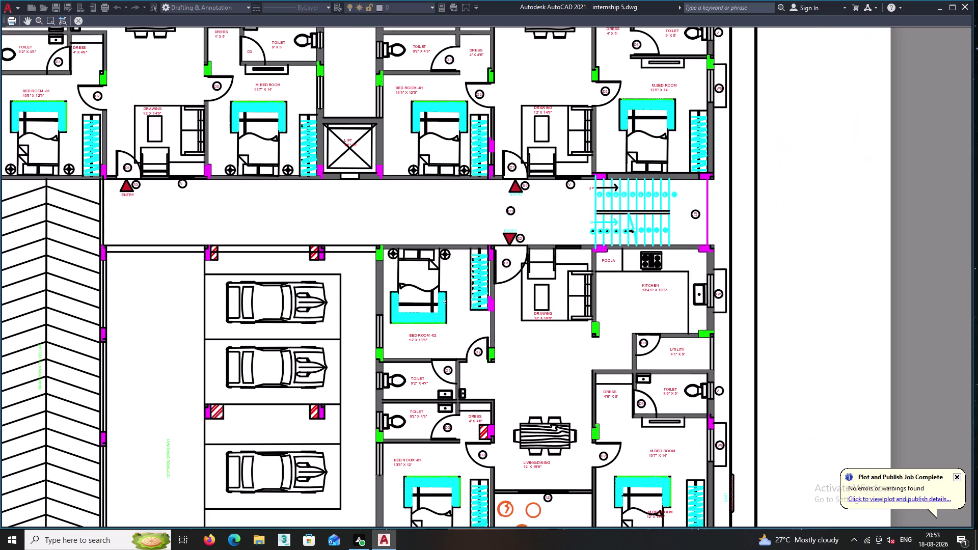
middle_drag(437, 219, 407, 270)
scroll(down, 3)
scroll(up, 3)
scroll(up, 3)
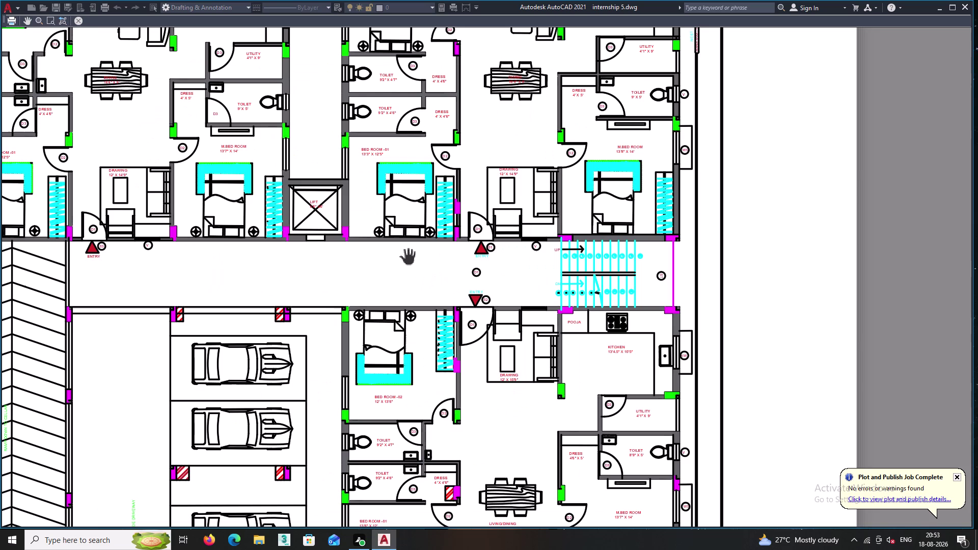
scroll(up, 3)
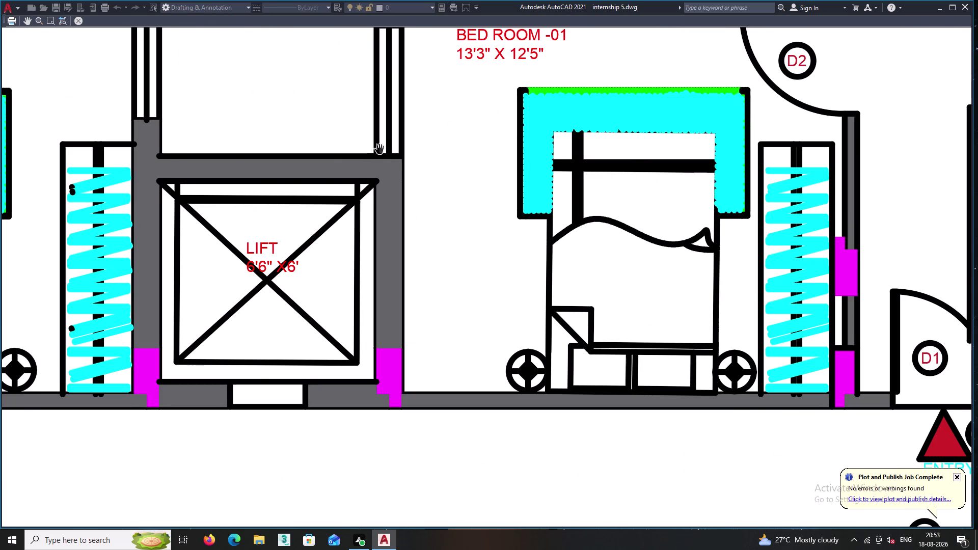
scroll(down, 3)
scroll(down, 3)
scroll(down, 3)
scroll(up, 3)
scroll(down, 3)
scroll(down, 3)
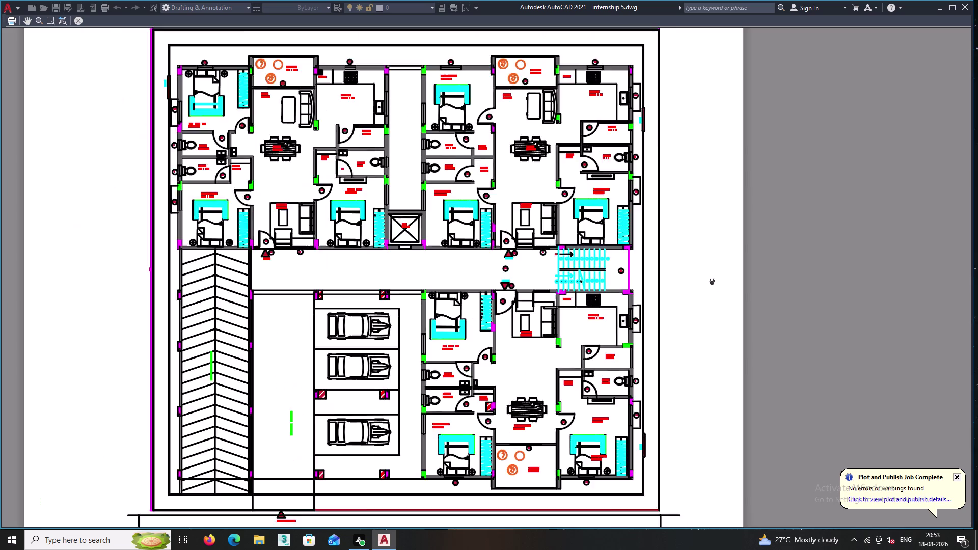
scroll(down, 3)
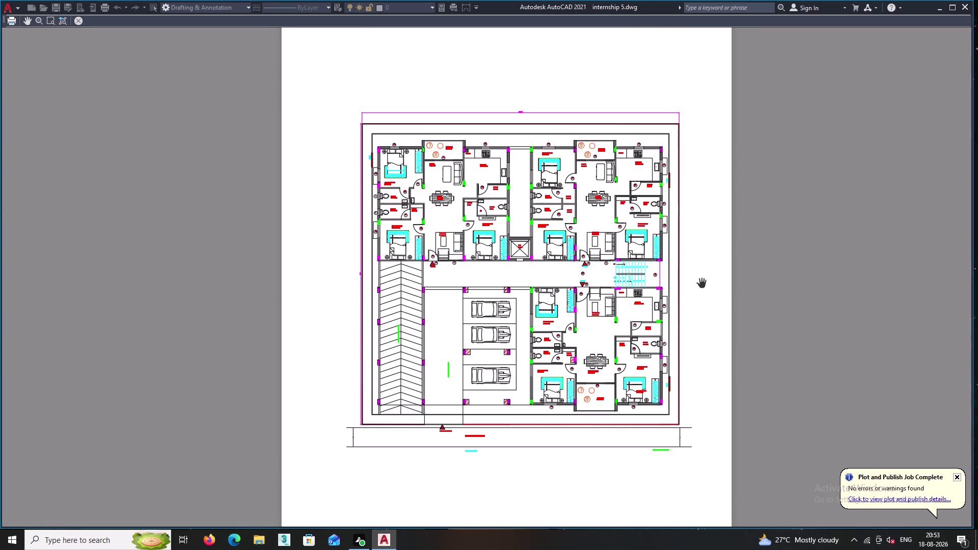
middle_click(701, 261)
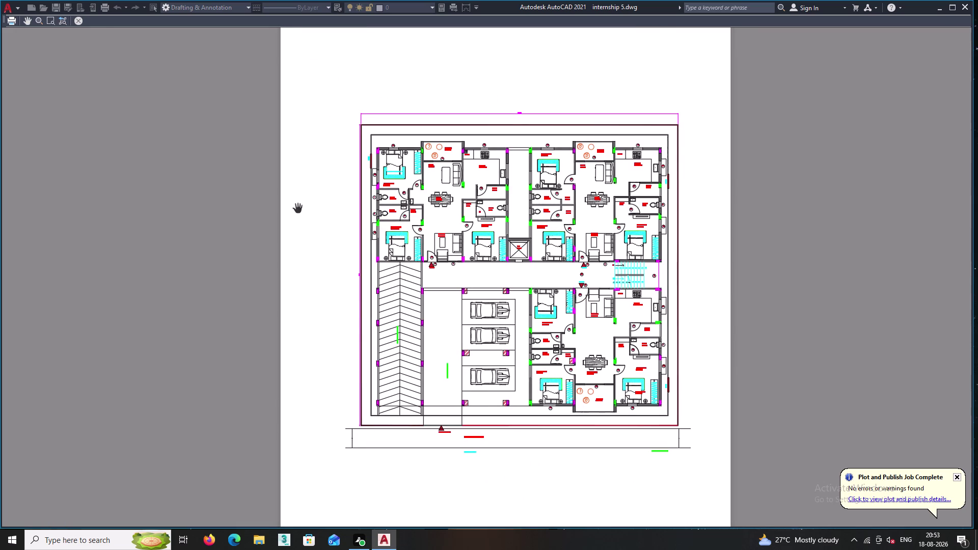
double_click(80, 21)
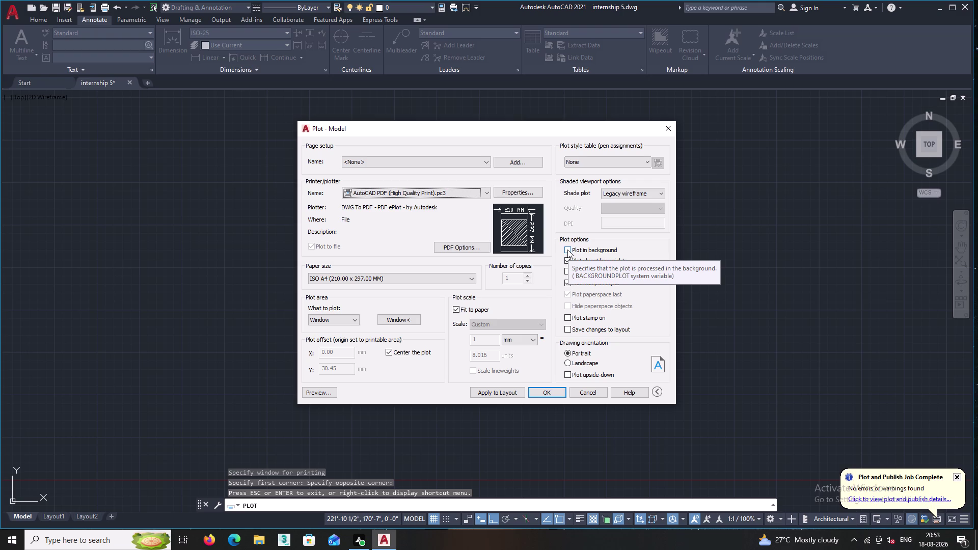
Leave the Shade plot list unchanged and close the Plot dialog without plotting.
click(660, 192)
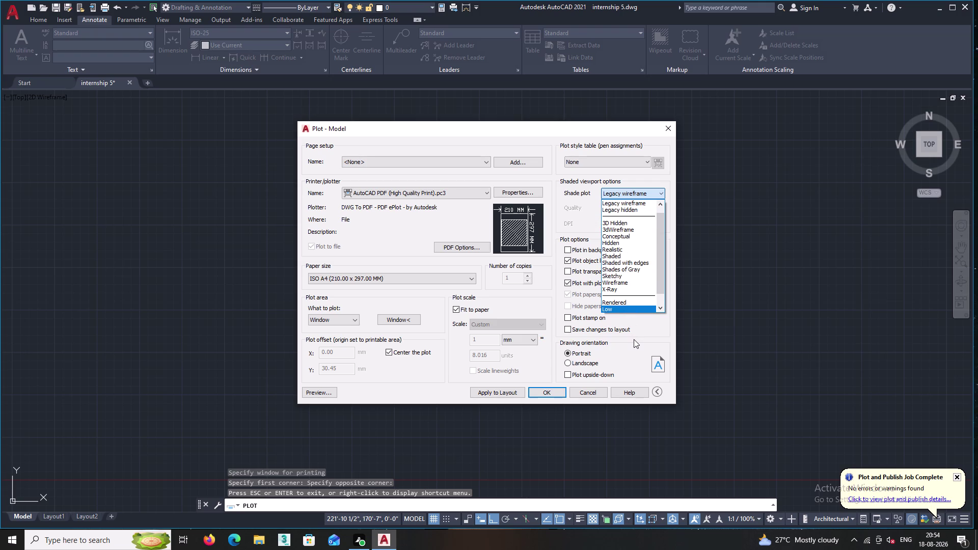
key(Escape)
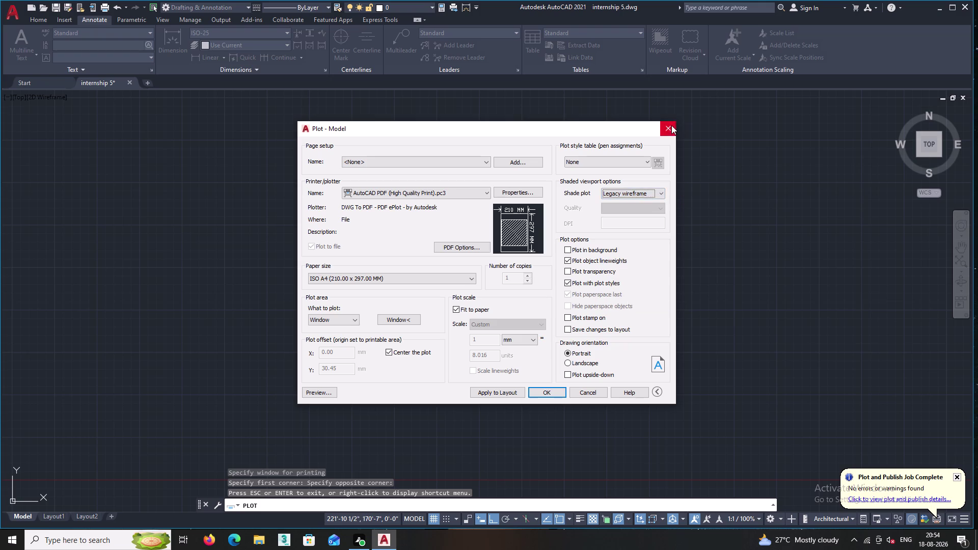
click(671, 126)
scroll(up, 3)
Zoom and pan around the apartment plan and parking area to inspect the building.
scroll(up, 3)
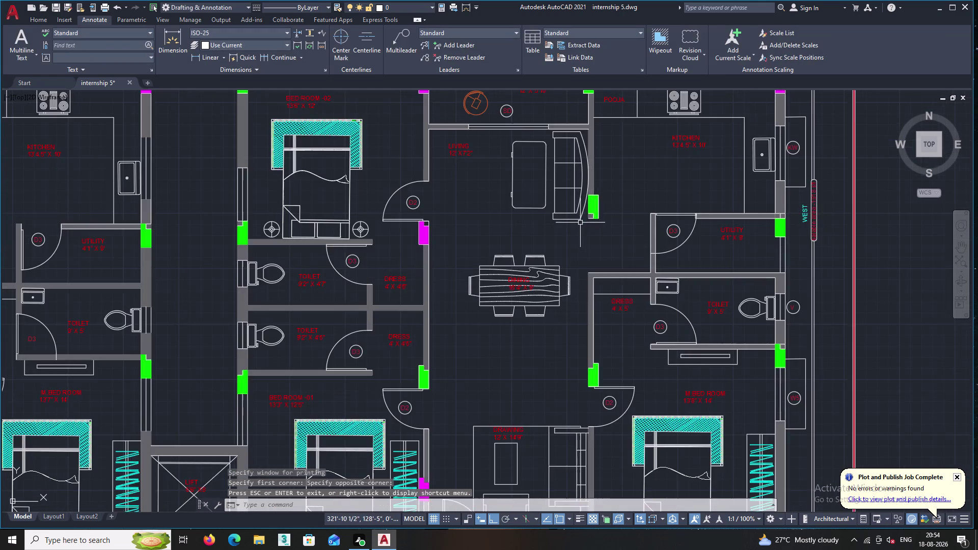
scroll(up, 3)
middle_drag(500, 254, 465, 250)
scroll(up, 3)
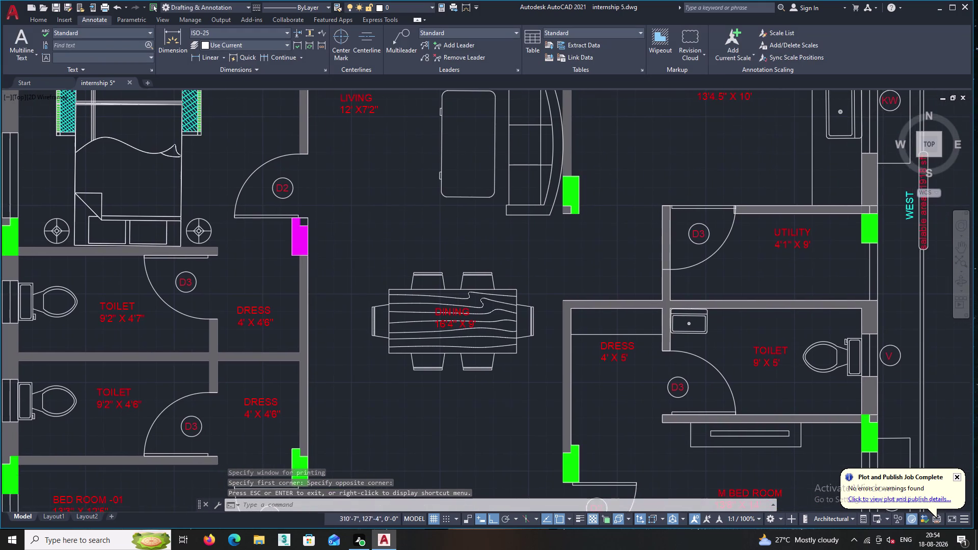
scroll(down, 3)
scroll(down, 3)
scroll(up, 3)
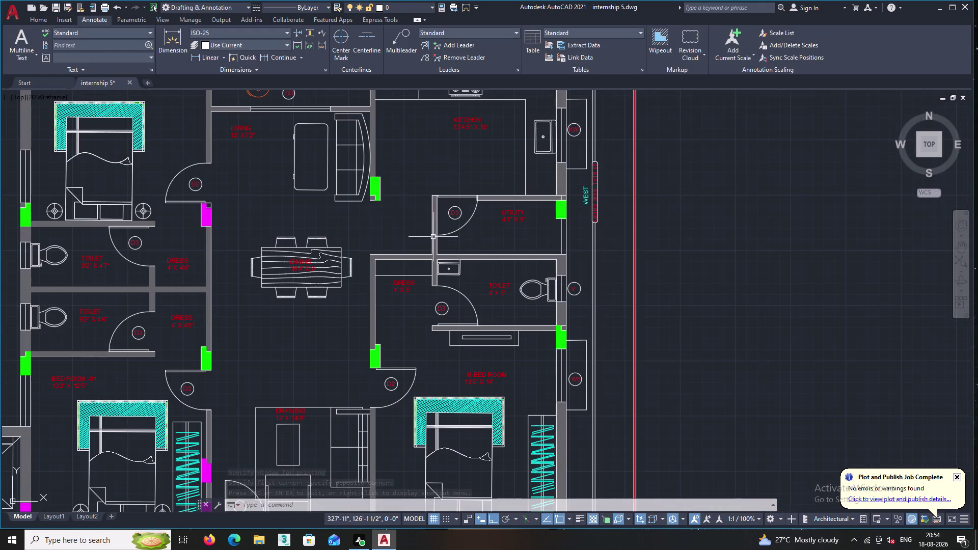
scroll(down, 3)
scroll(down, 3)
middle_drag(715, 264, 703, 226)
scroll(down, 3)
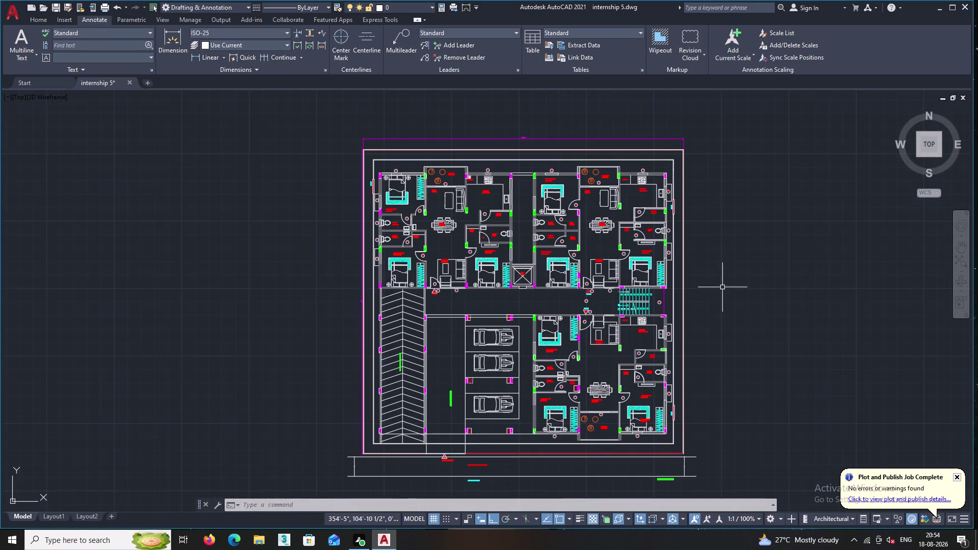
middle_drag(724, 293, 699, 263)
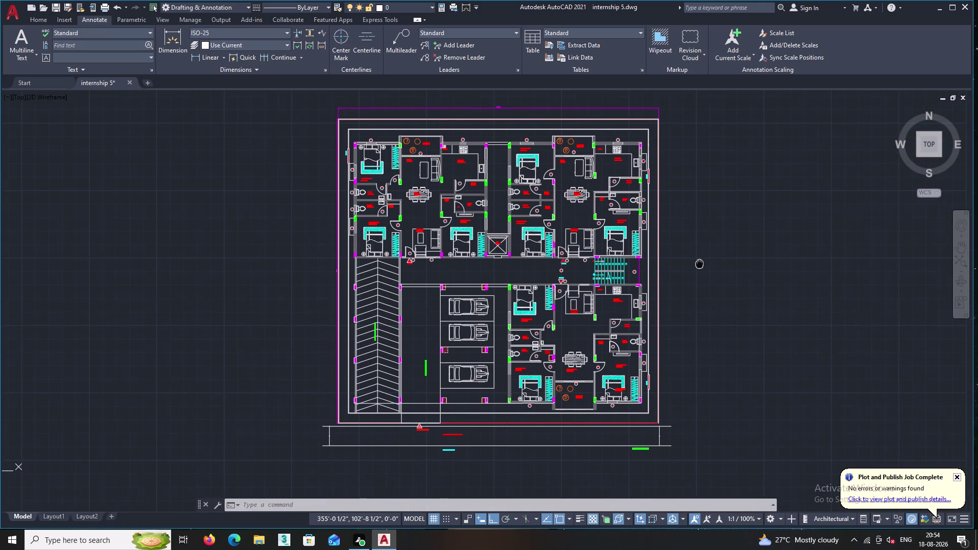
middle_drag(699, 263, 694, 269)
scroll(up, 3)
scroll(up, 3)
scroll(down, 3)
scroll(down, 3)
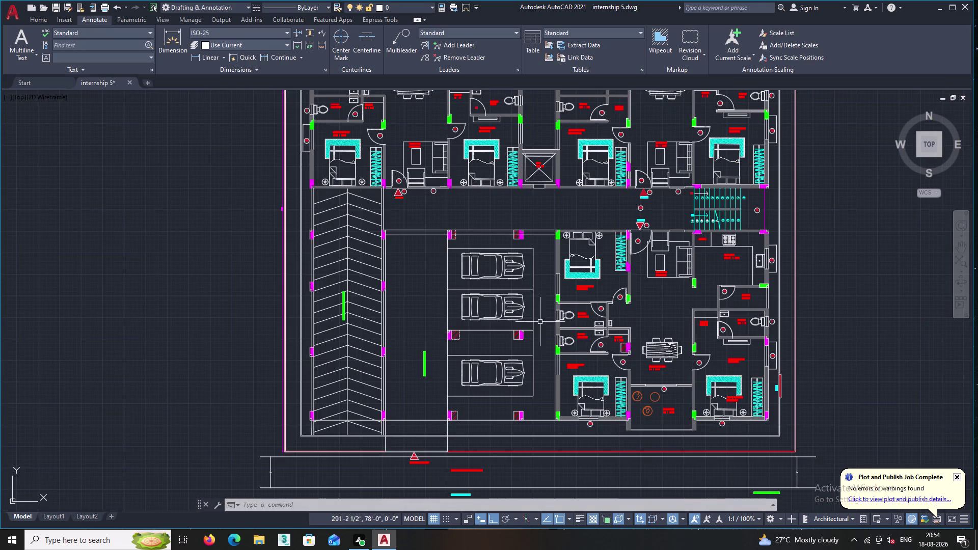
middle_drag(809, 290, 750, 269)
scroll(down, 3)
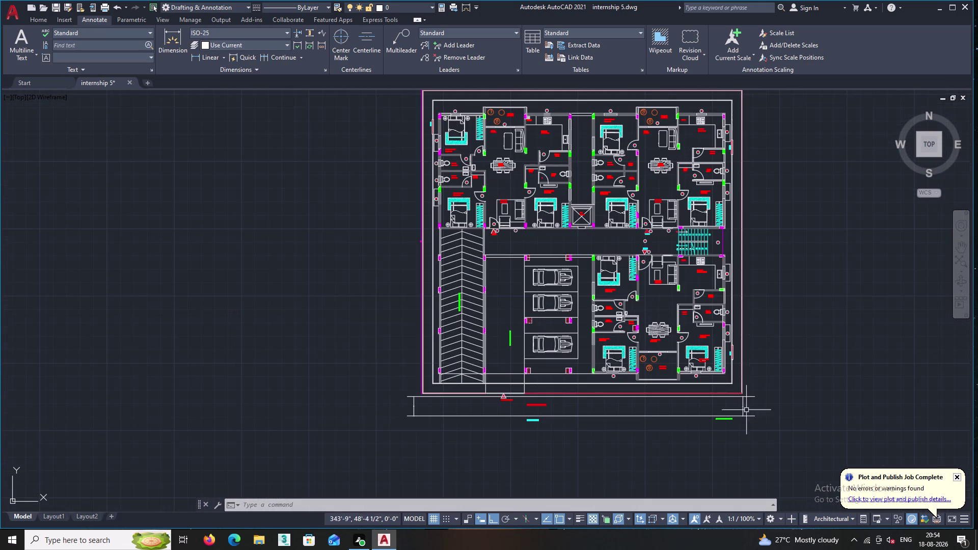
scroll(up, 3)
scroll(up, 3)
scroll(up, 3)
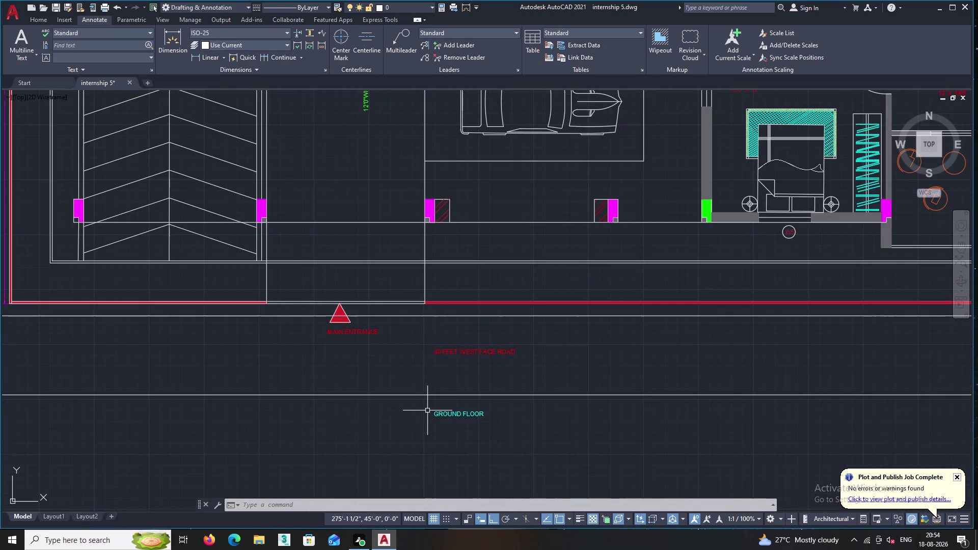
scroll(up, 3)
scroll(up, 3)
scroll(down, 3)
scroll(down, 3)
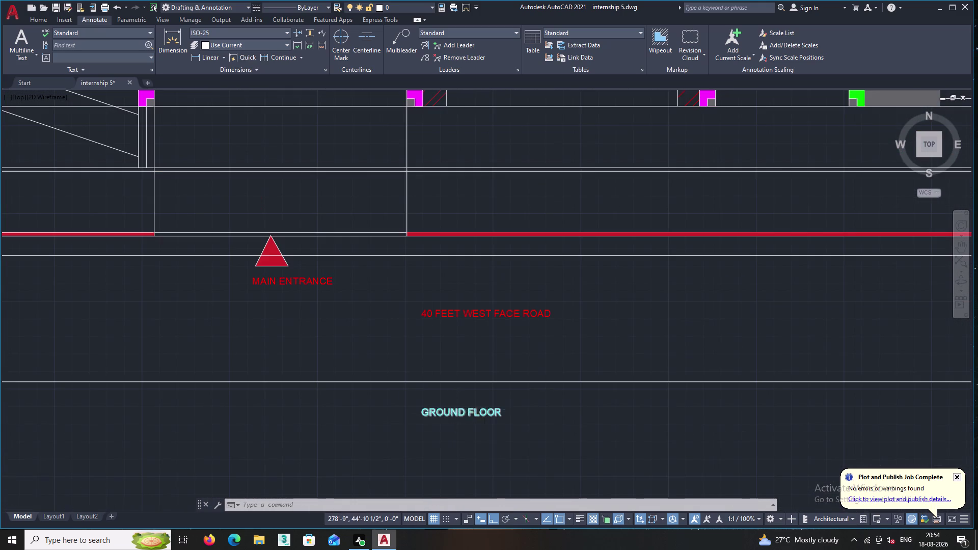
scroll(down, 3)
Inspect the road, entrance labels, southern site edge and GROUND FLOOR label.
middle_drag(549, 415, 439, 371)
middle_drag(538, 353, 533, 349)
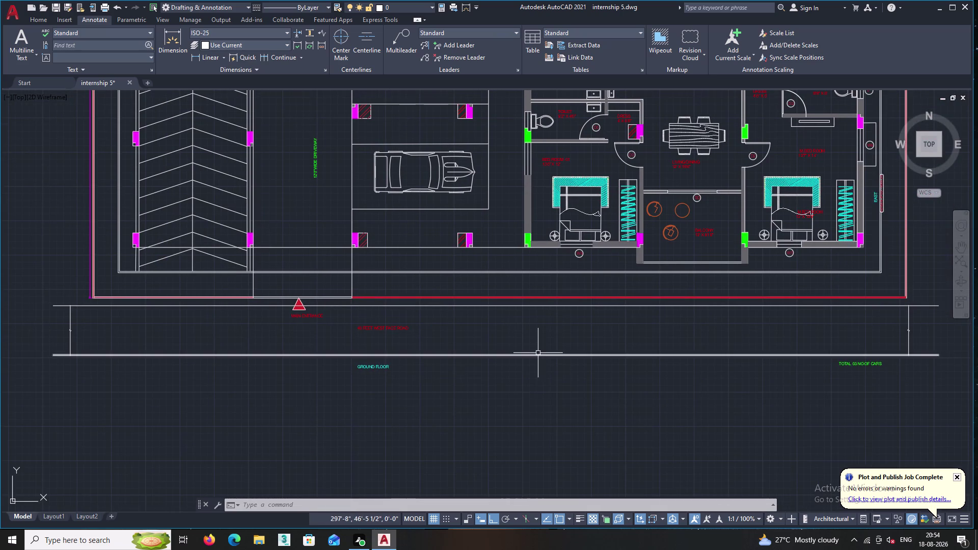
middle_drag(533, 349, 425, 342)
middle_drag(563, 336, 523, 339)
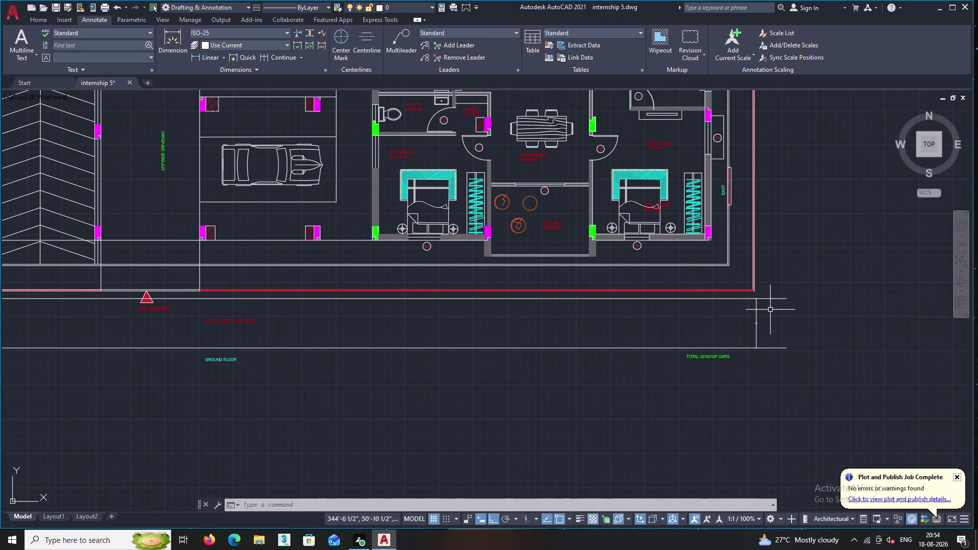
scroll(up, 3)
scroll(up, 3)
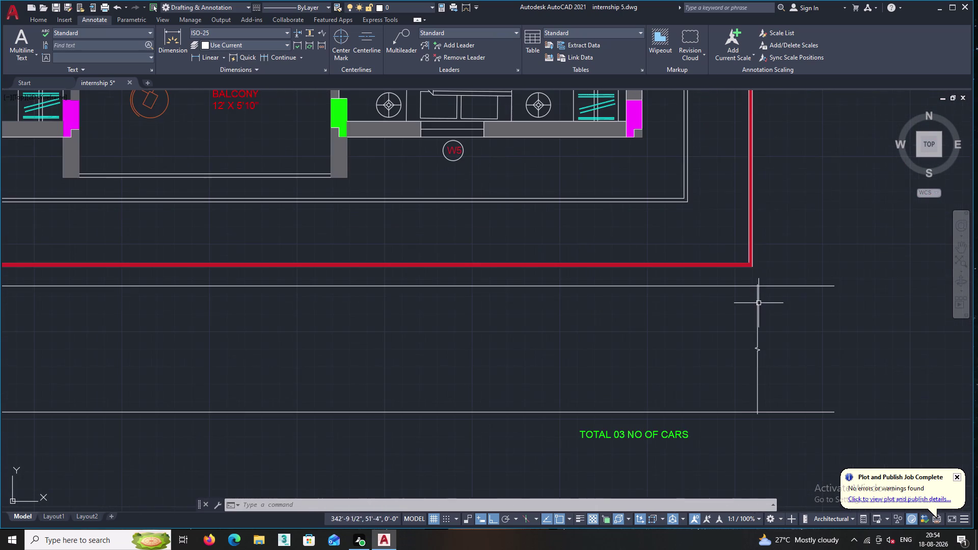
scroll(up, 3)
scroll(down, 3)
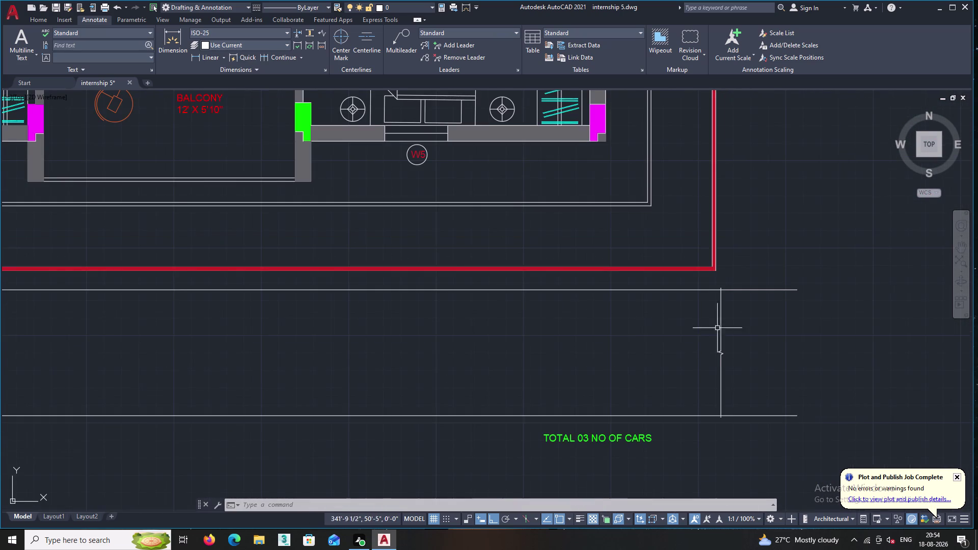
middle_drag(823, 324, 837, 324)
scroll(down, 3)
scroll(down, 3)
middle_drag(534, 324, 666, 324)
scroll(up, 3)
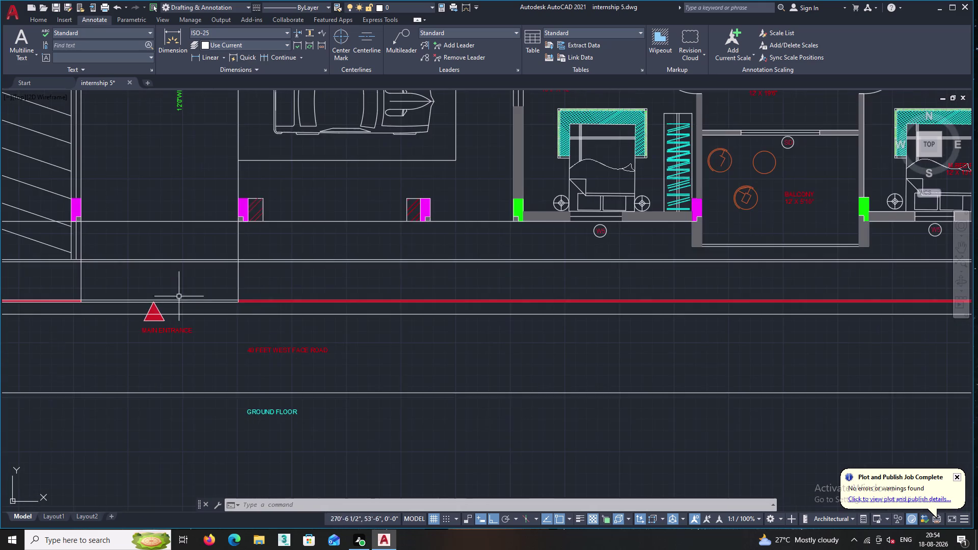
scroll(up, 3)
scroll(down, 3)
middle_drag(409, 352, 287, 343)
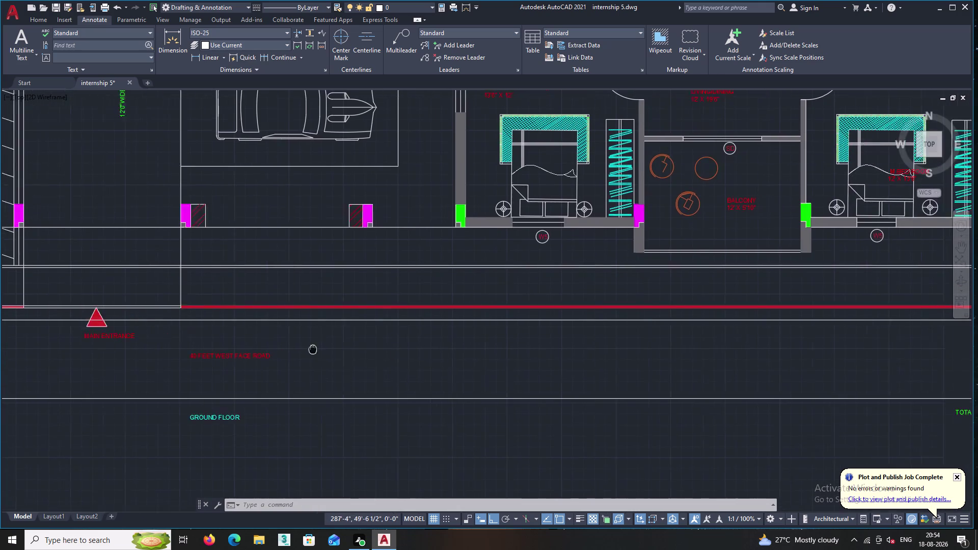
middle_drag(286, 344, 276, 341)
scroll(down, 3)
scroll(down, 3)
scroll(down, 3)
middle_drag(572, 362, 567, 383)
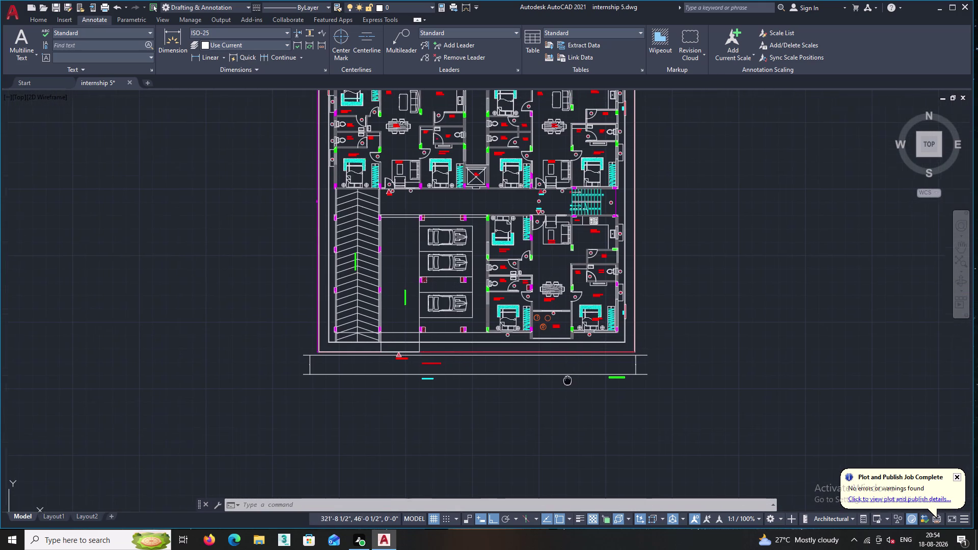
middle_drag(567, 383, 567, 383)
scroll(down, 3)
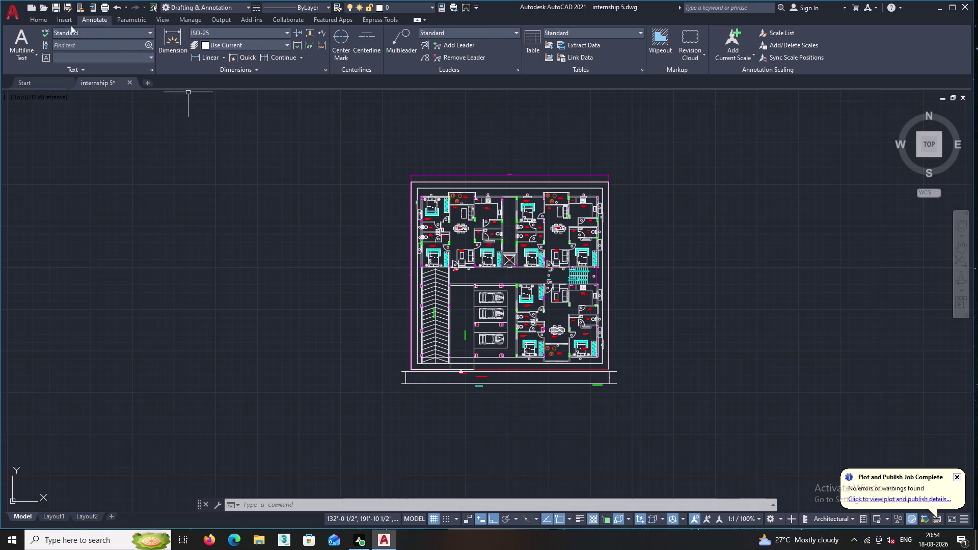
Switch to the Home ribbon tab, recentre the floor plan, and reopen Plot.
double_click(42, 17)
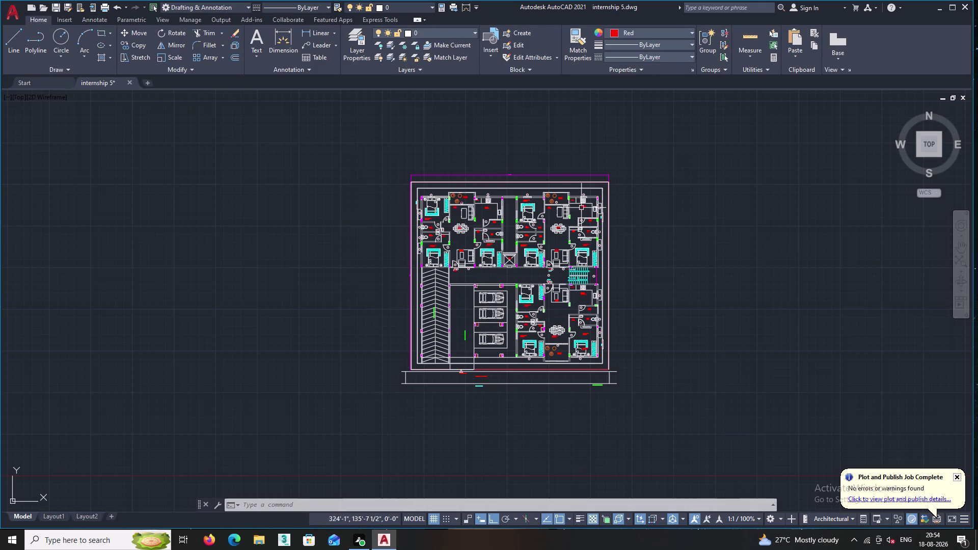
scroll(up, 3)
middle_drag(636, 202, 533, 163)
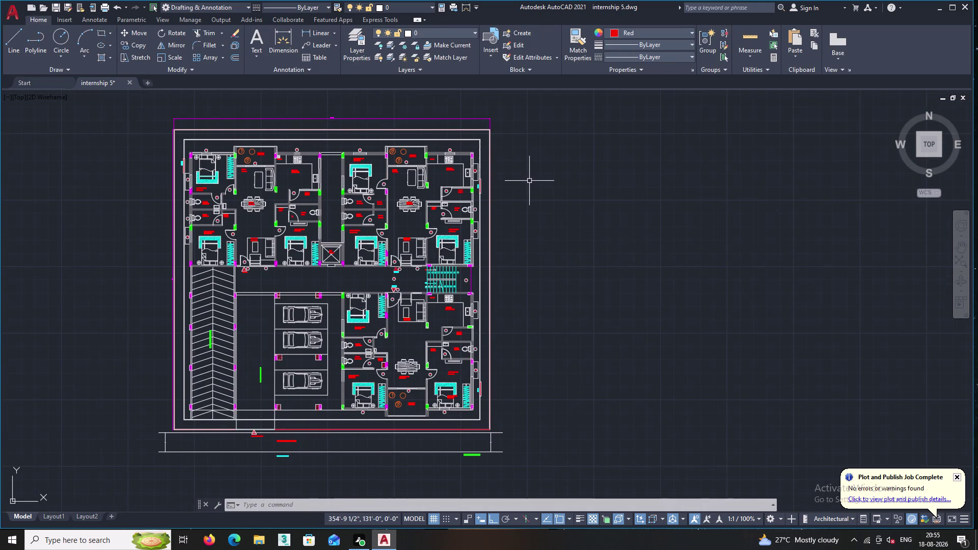
middle_drag(507, 180, 473, 212)
middle_drag(491, 186, 537, 163)
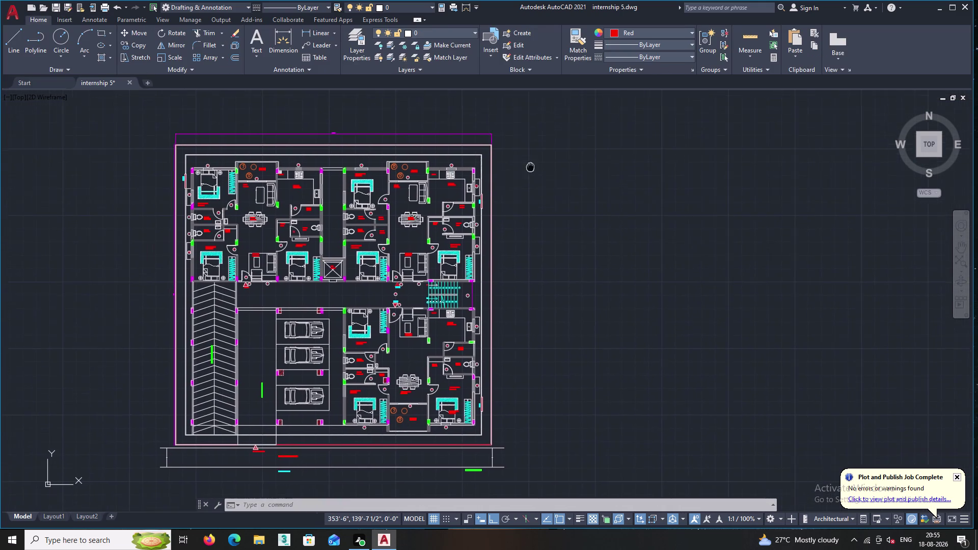
middle_drag(536, 164, 534, 164)
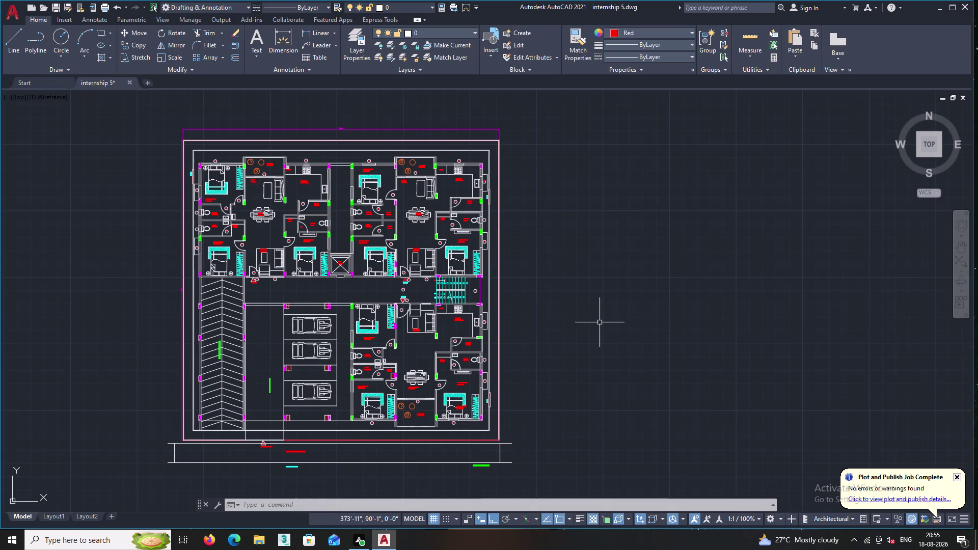
key(ctrl+p)
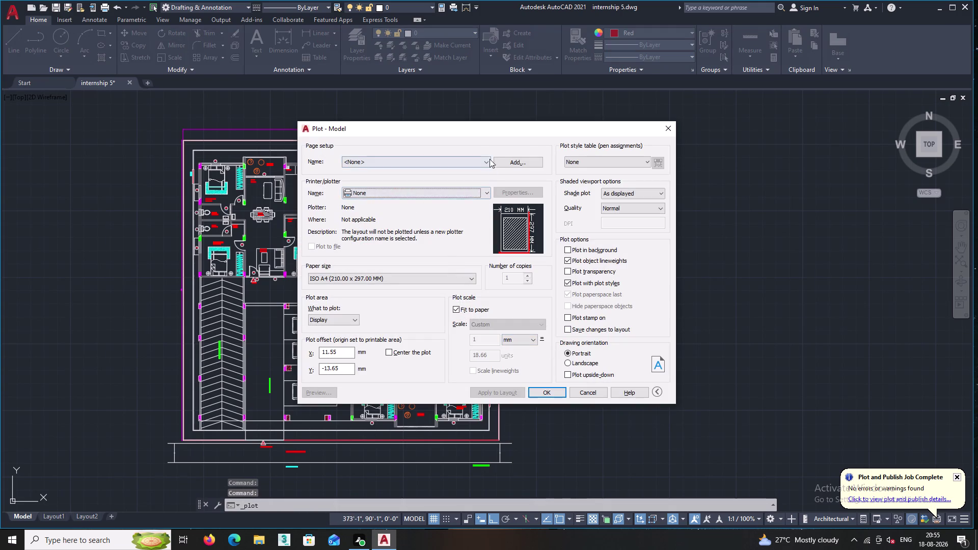
Reuse the Previous plot setup, window the whole building, and preview it on A4 portrait.
double_click(487, 158)
click(487, 159)
click(427, 177)
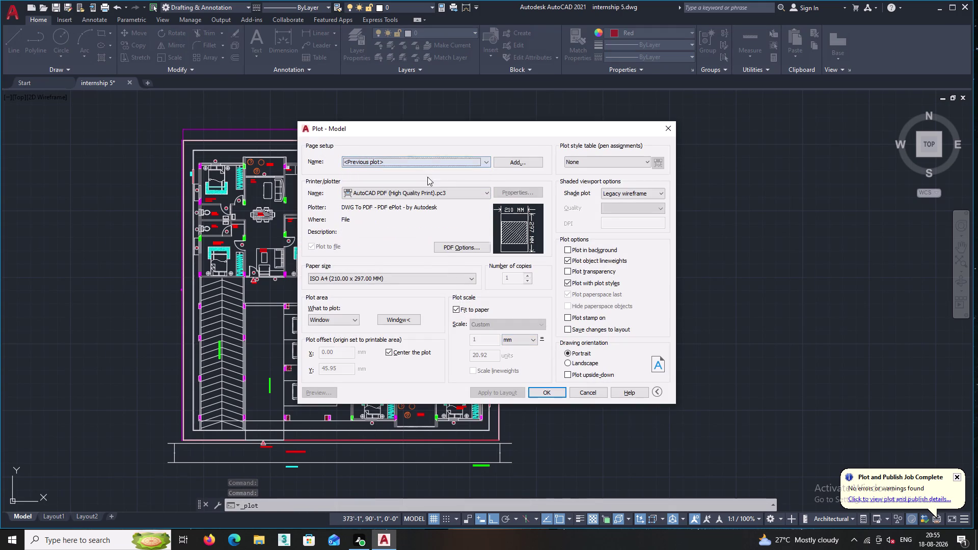
click(396, 318)
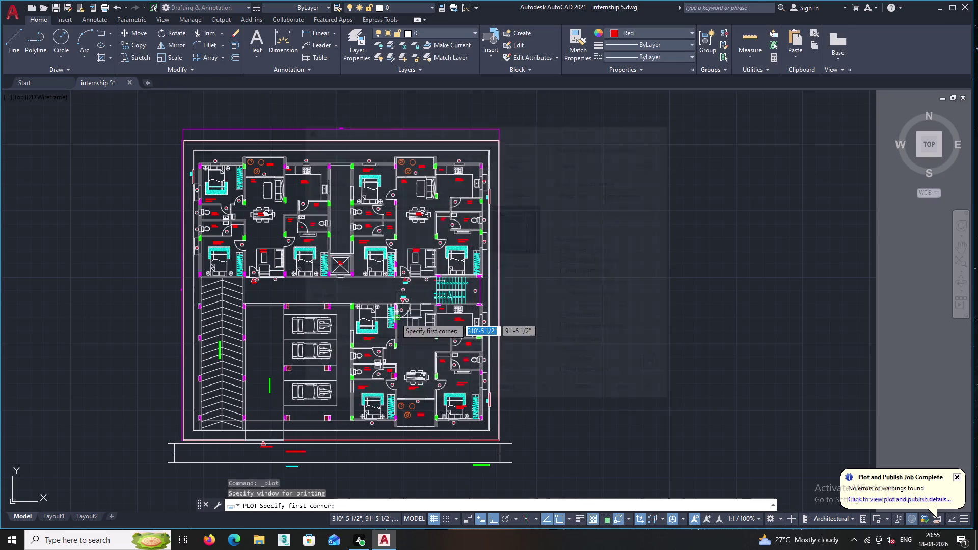
drag(533, 480, 534, 475)
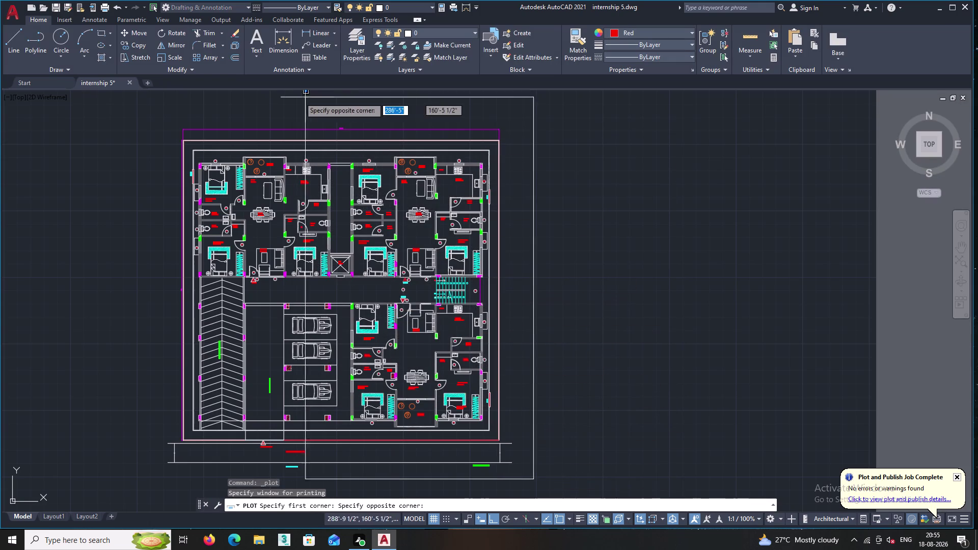
click(155, 104)
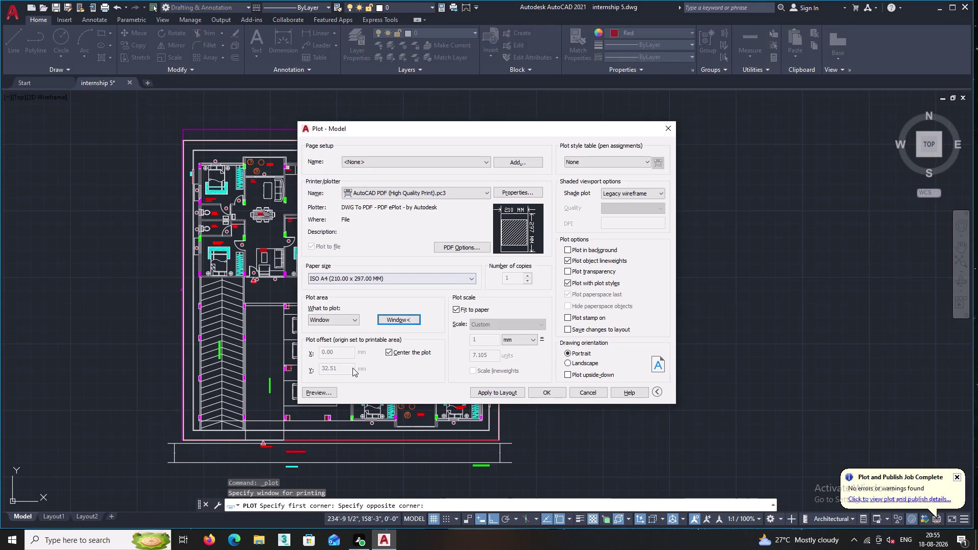
double_click(326, 390)
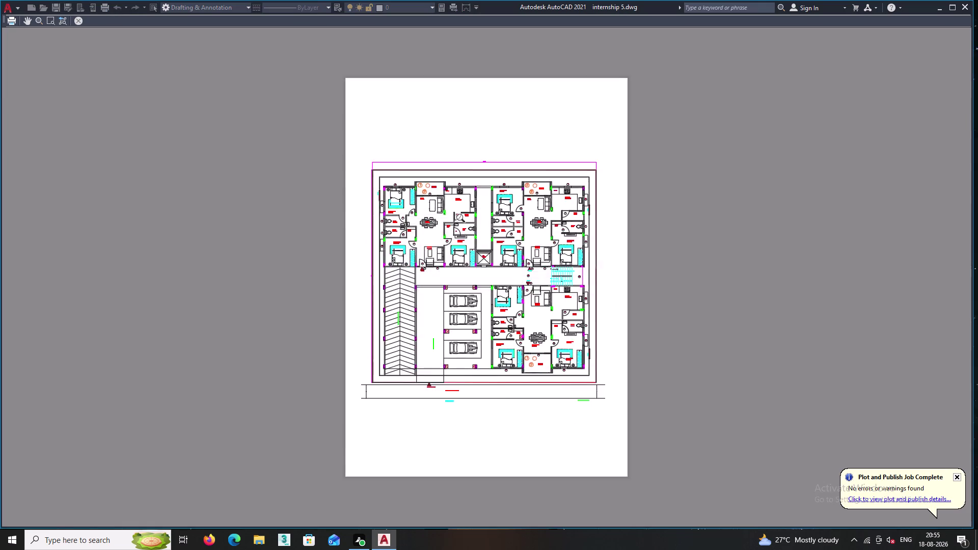
Zoom and pan the preview across the apartment, dining area and UTILITY room.
scroll(up, 3)
scroll(up, 3)
scroll(up, 3)
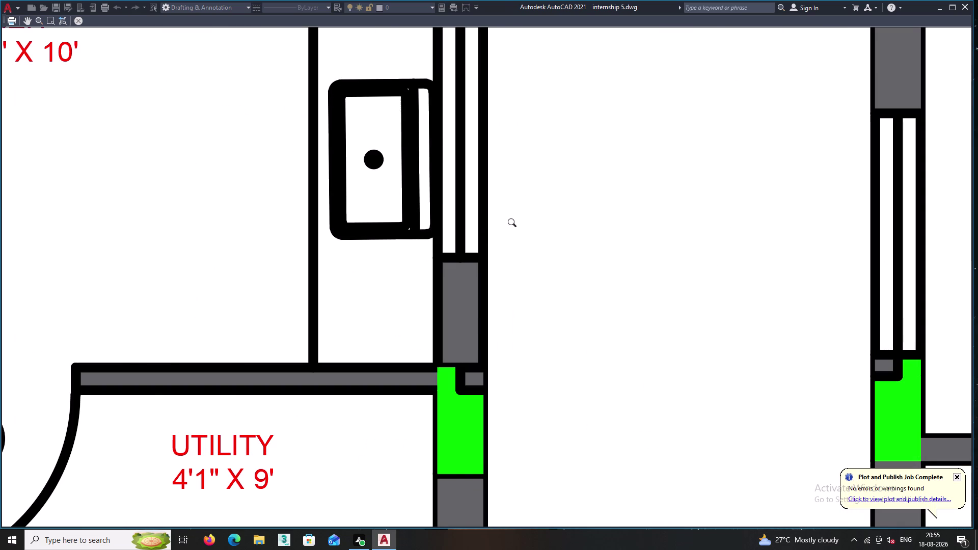
scroll(down, 3)
scroll(down, 3)
scroll(up, 3)
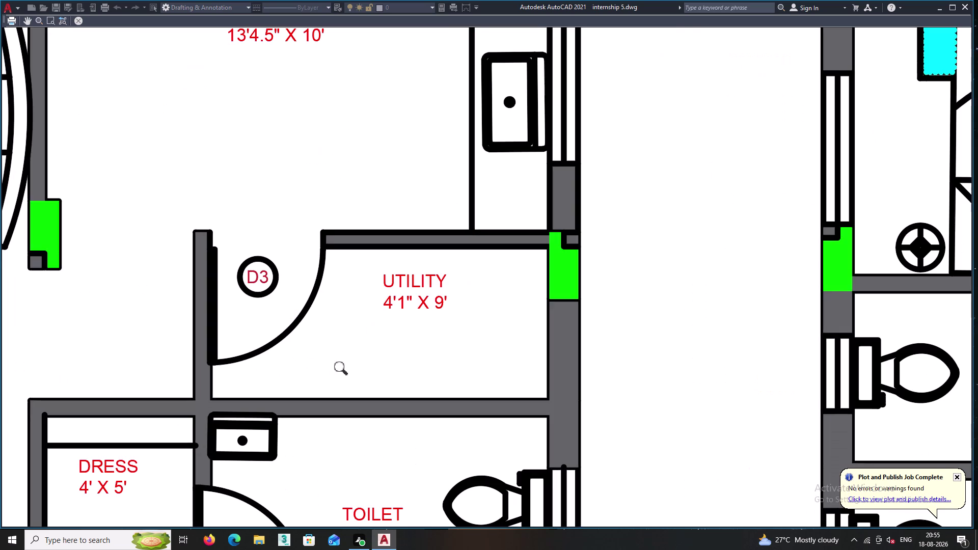
scroll(up, 3)
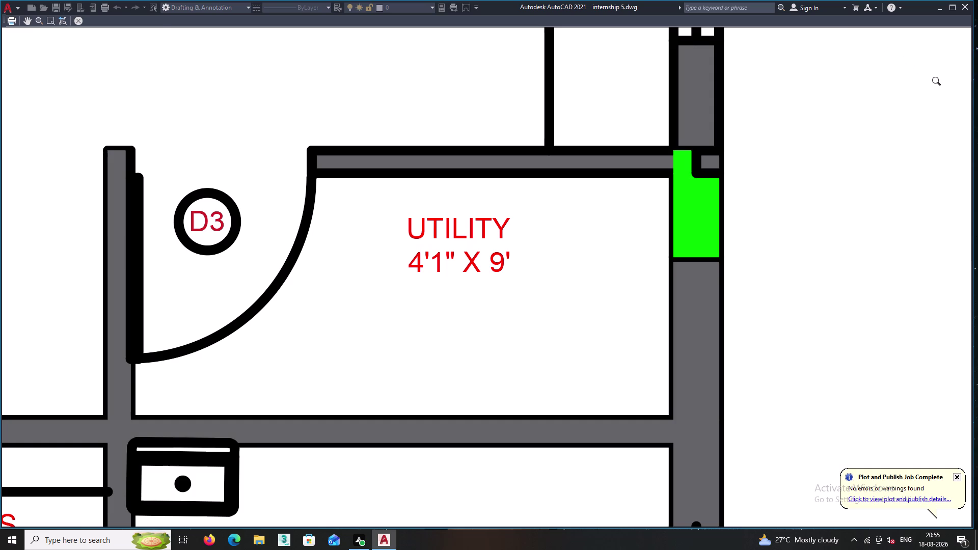
scroll(down, 3)
middle_drag(940, 95, 821, 118)
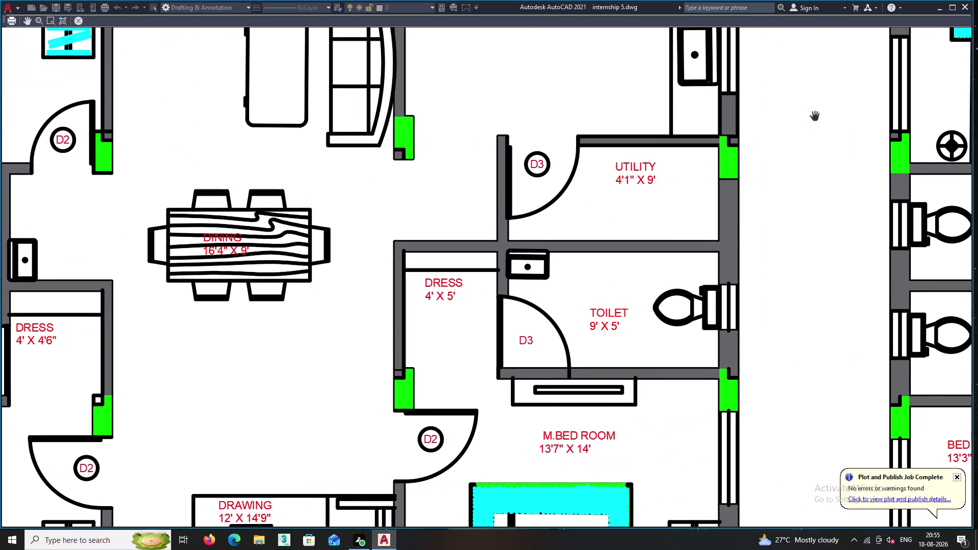
middle_drag(810, 109, 760, 107)
scroll(down, 3)
middle_drag(763, 97, 702, 115)
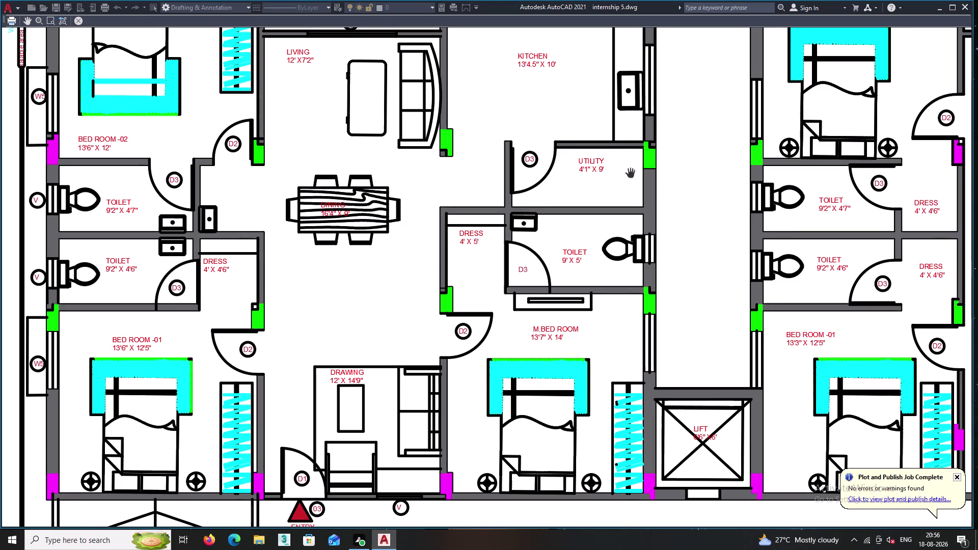
middle_drag(605, 155, 532, 288)
scroll(up, 3)
scroll(up, 3)
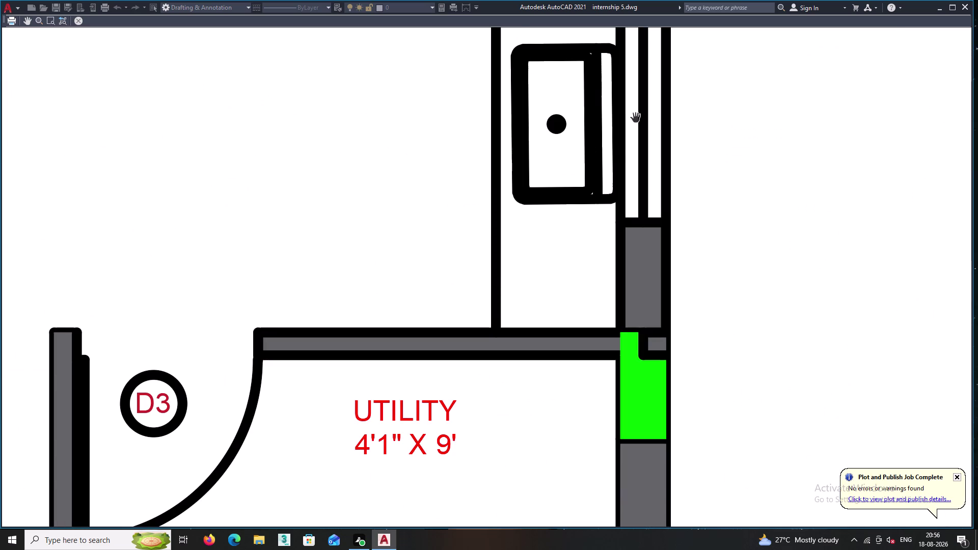
middle_drag(553, 135, 530, 191)
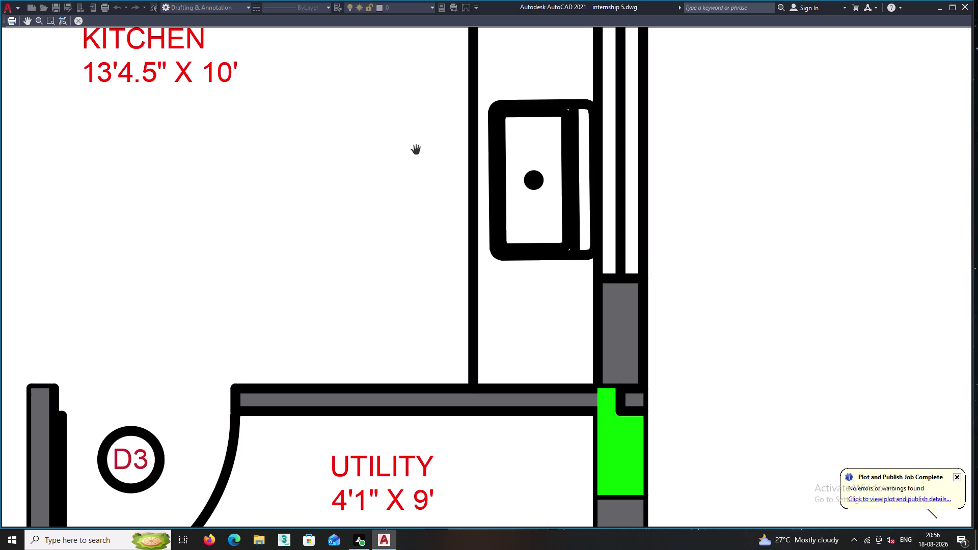
Check the kitchen, living room, balcony and pooja room in the preview, then close it.
scroll(up, 3)
scroll(up, 3)
scroll(up, 3)
scroll(down, 3)
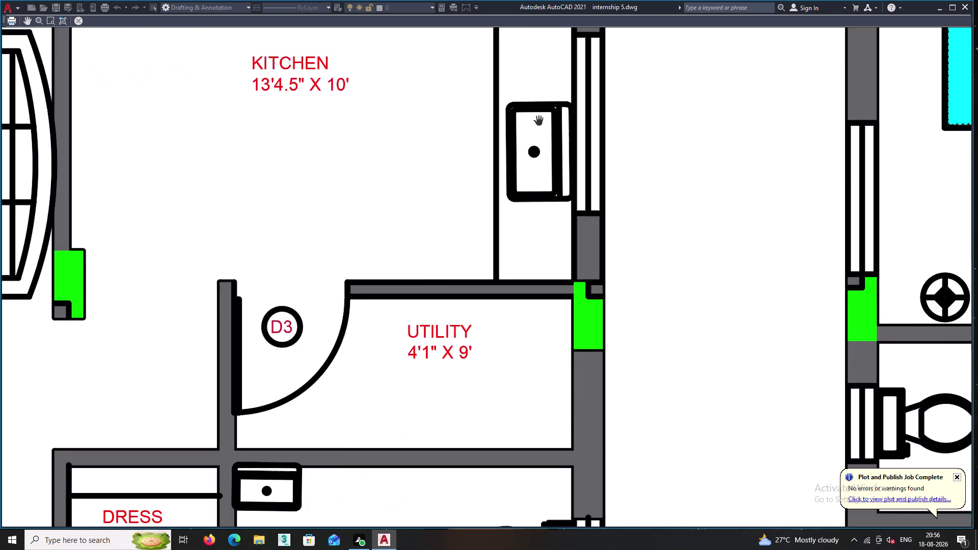
scroll(down, 3)
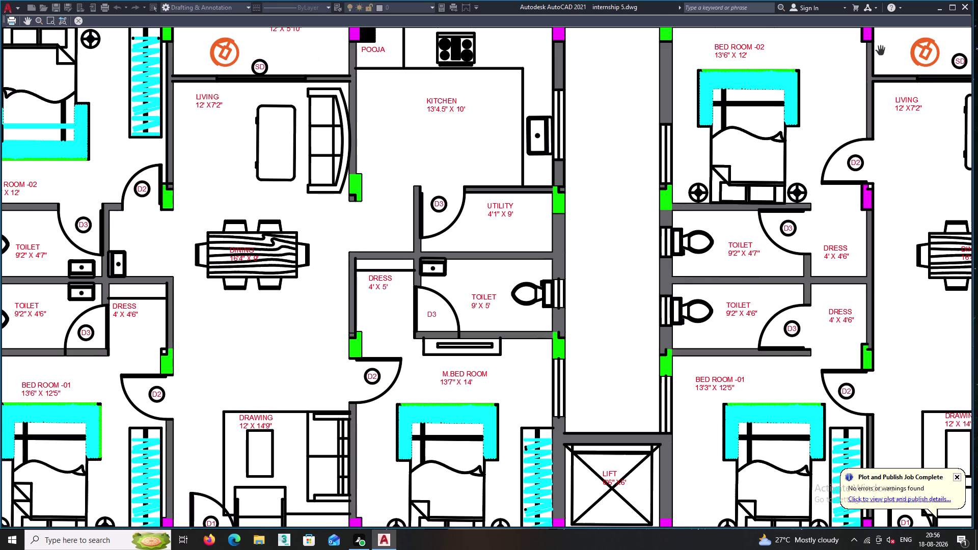
scroll(down, 3)
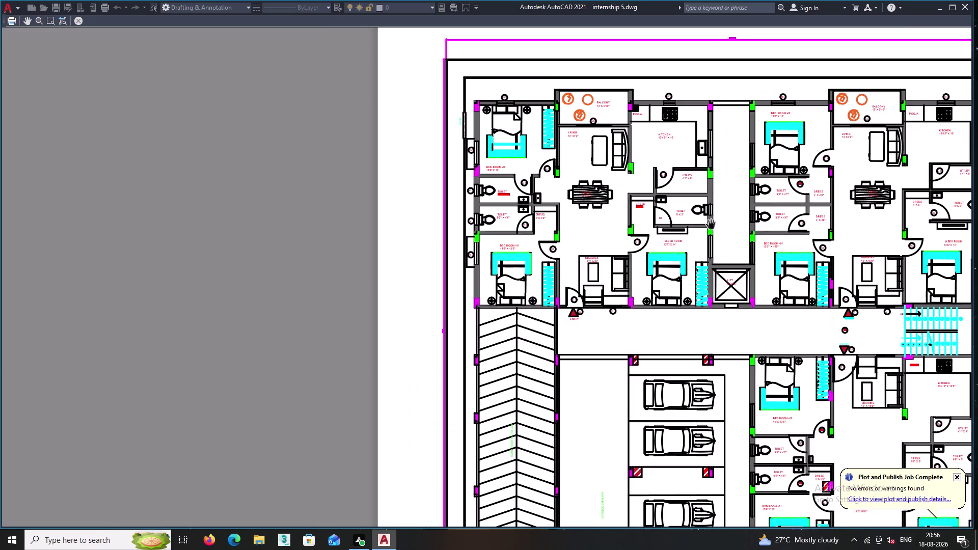
scroll(up, 3)
middle_drag(731, 195, 639, 299)
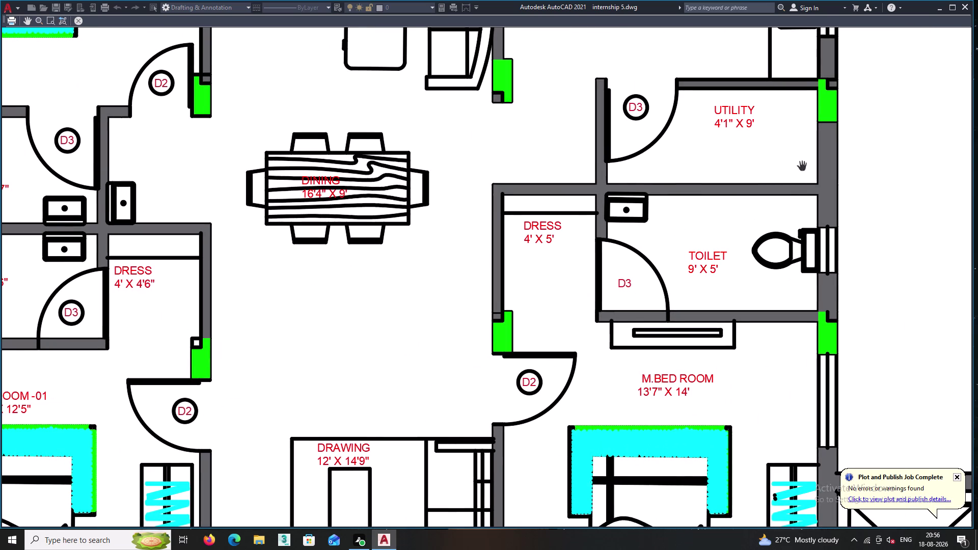
middle_drag(793, 149, 723, 274)
middle_drag(693, 179, 656, 245)
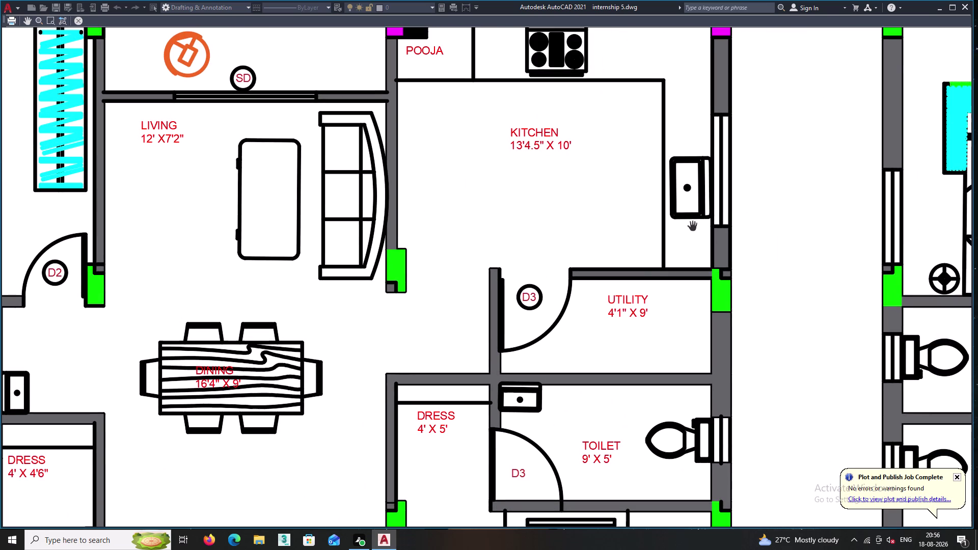
middle_drag(669, 153, 606, 235)
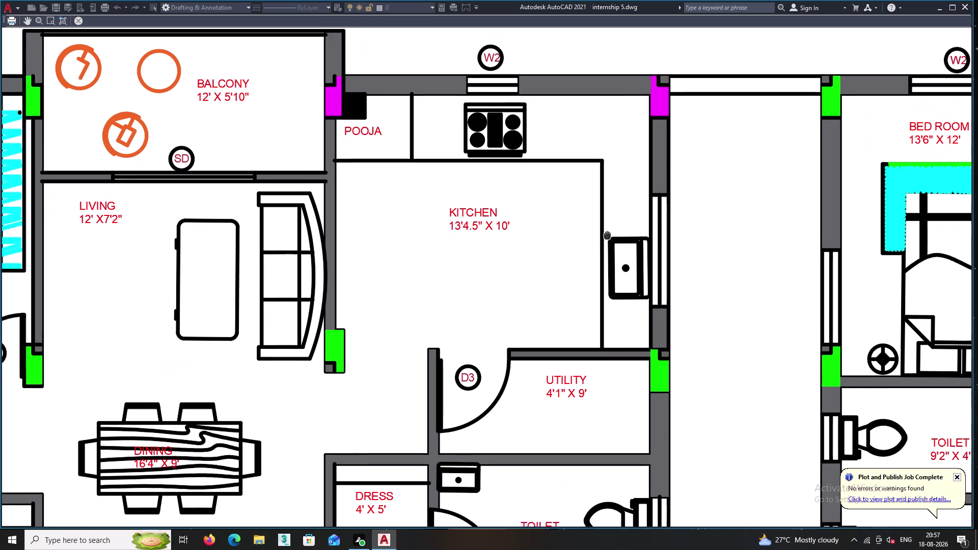
scroll(up, 3)
scroll(up, 3)
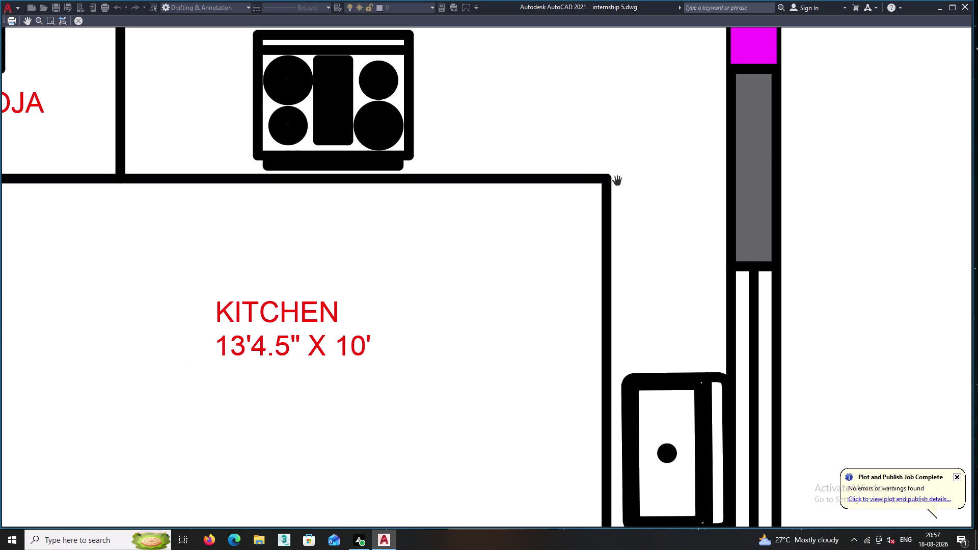
scroll(down, 3)
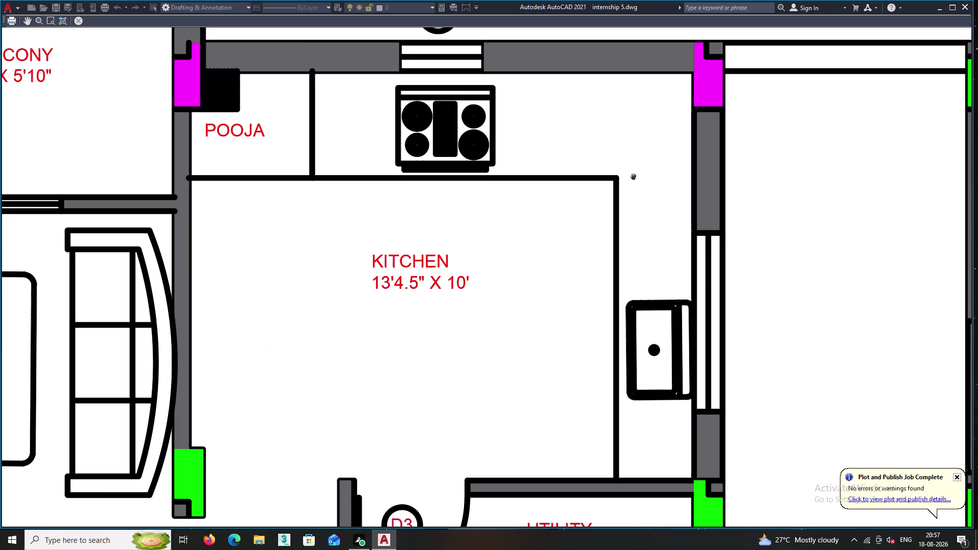
scroll(down, 3)
scroll(down, 3)
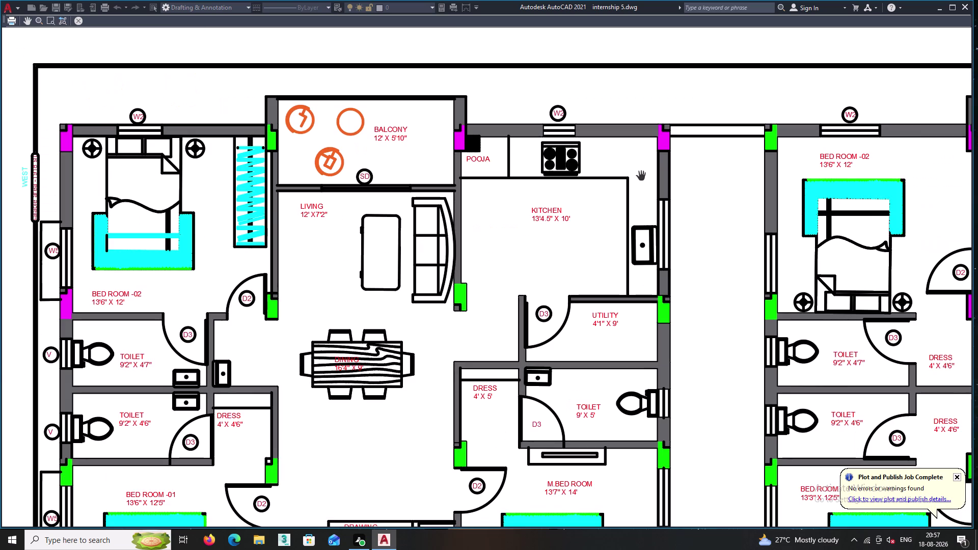
middle_drag(607, 172, 583, 185)
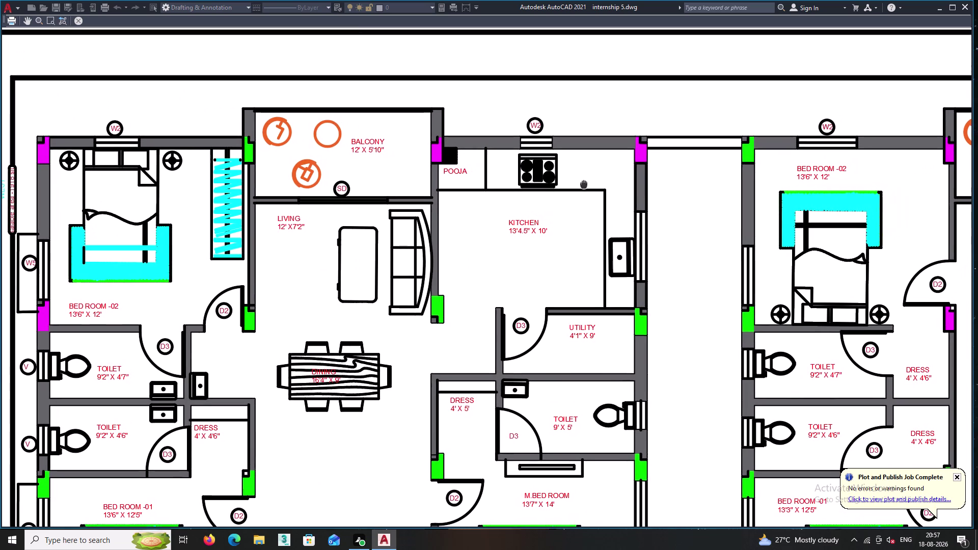
middle_drag(583, 185, 581, 185)
scroll(down, 3)
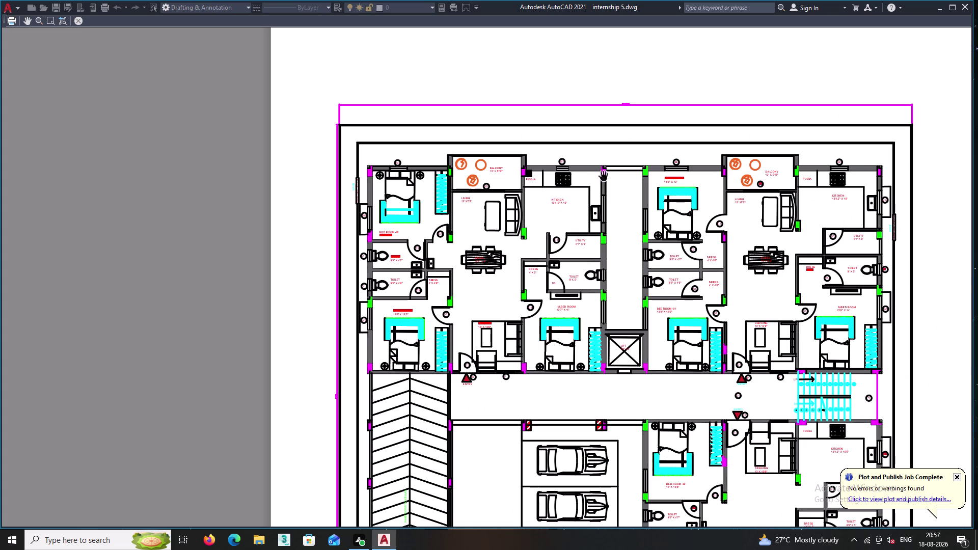
scroll(down, 3)
middle_drag(615, 144, 554, 165)
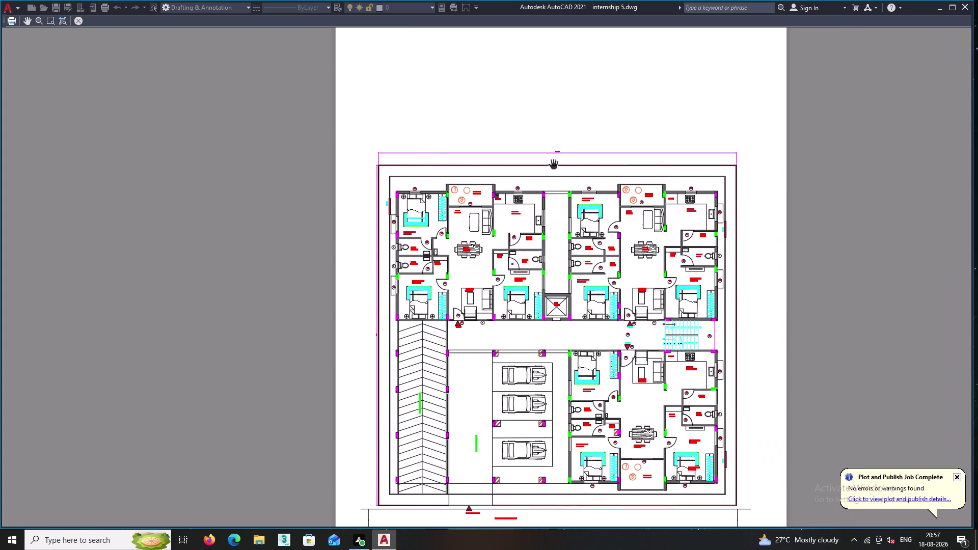
double_click(74, 21)
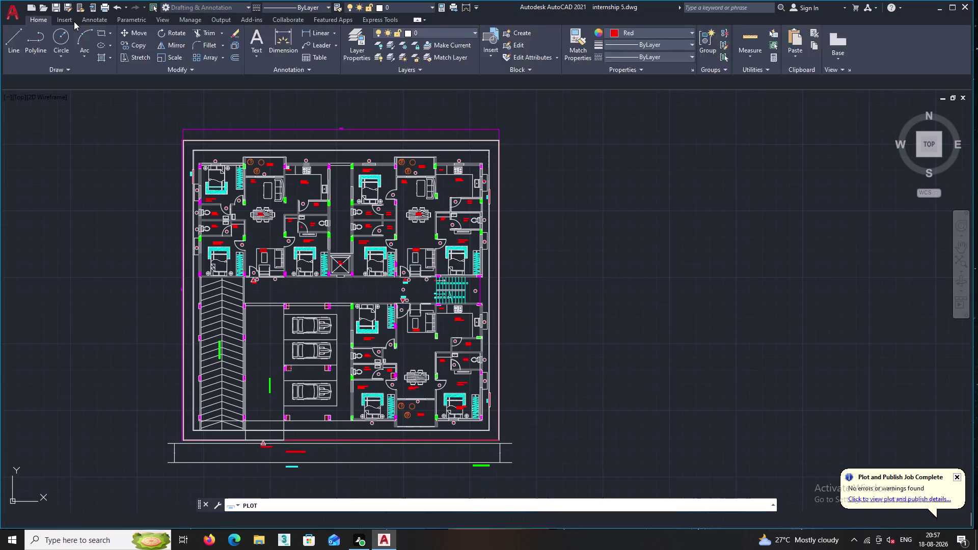
Close the Plot dialog, dismiss the lineweight list, and reopen Plot with Ctrl+P.
click(672, 125)
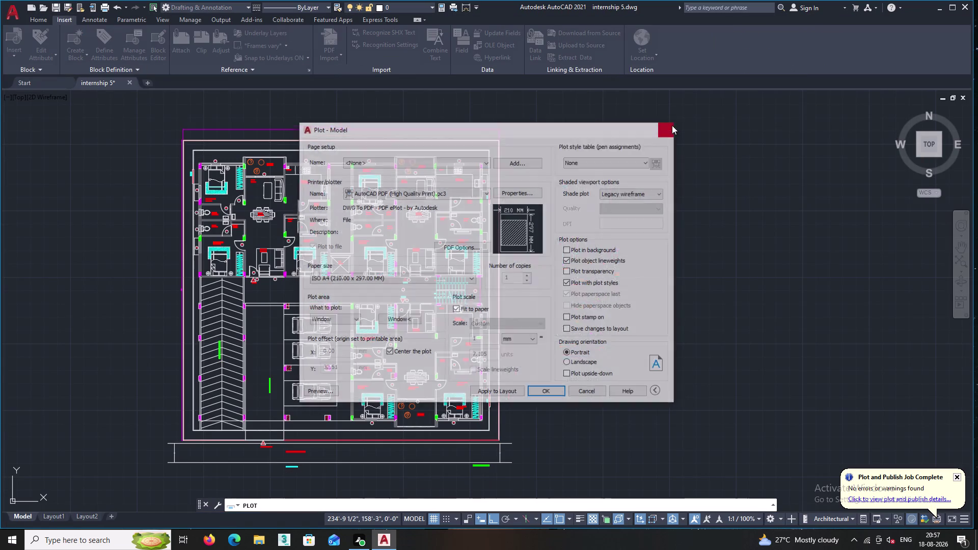
click(38, 19)
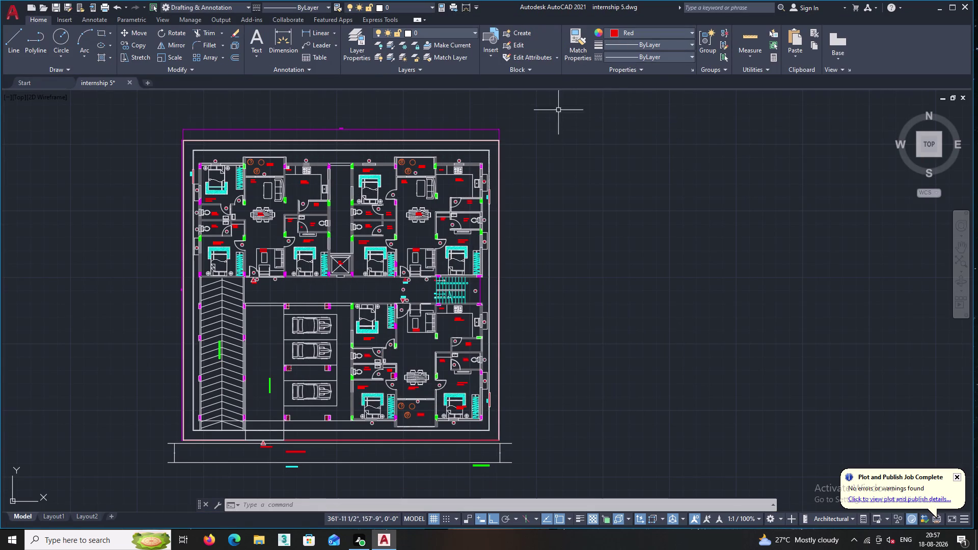
click(692, 45)
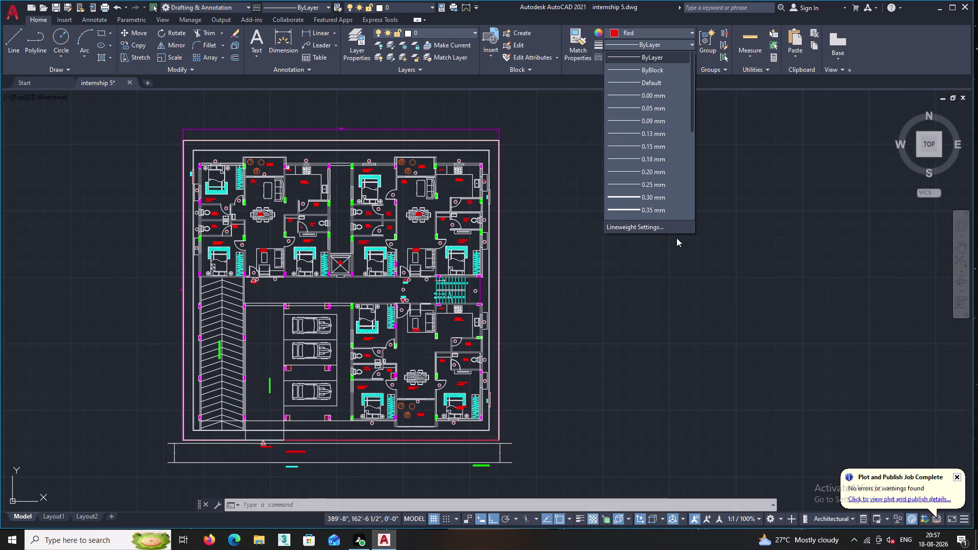
key(Escape)
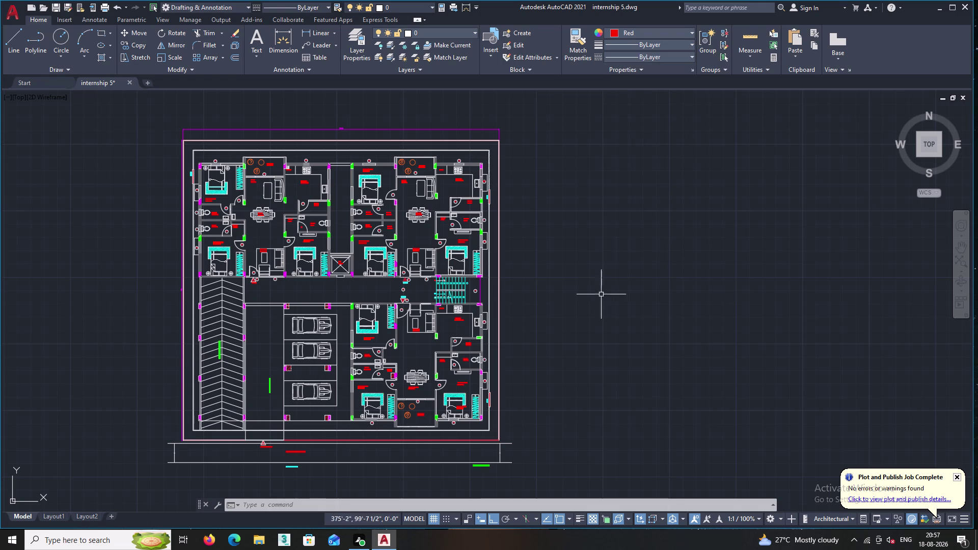
key(ctrl+p)
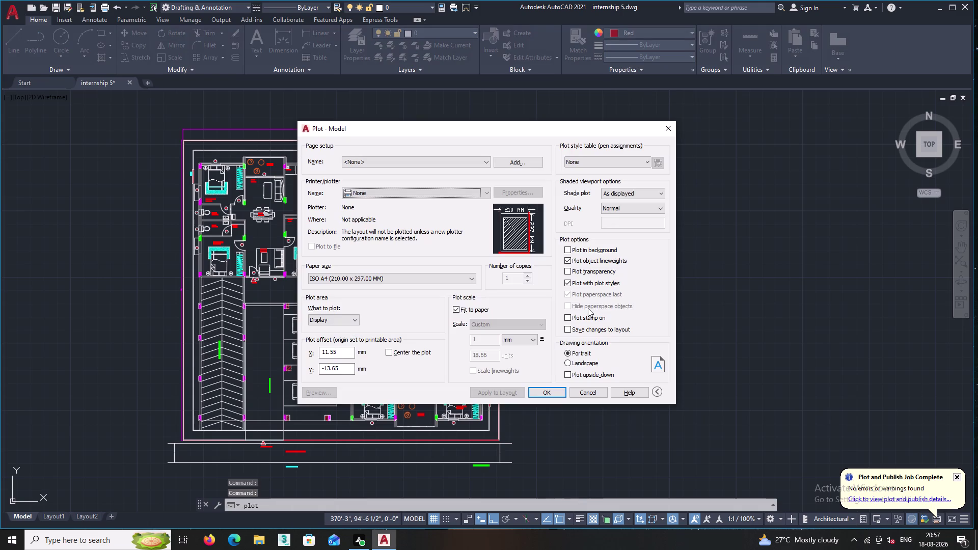
Reuse the previous plot settings and window a new plot area around the floor plan.
click(483, 160)
click(451, 176)
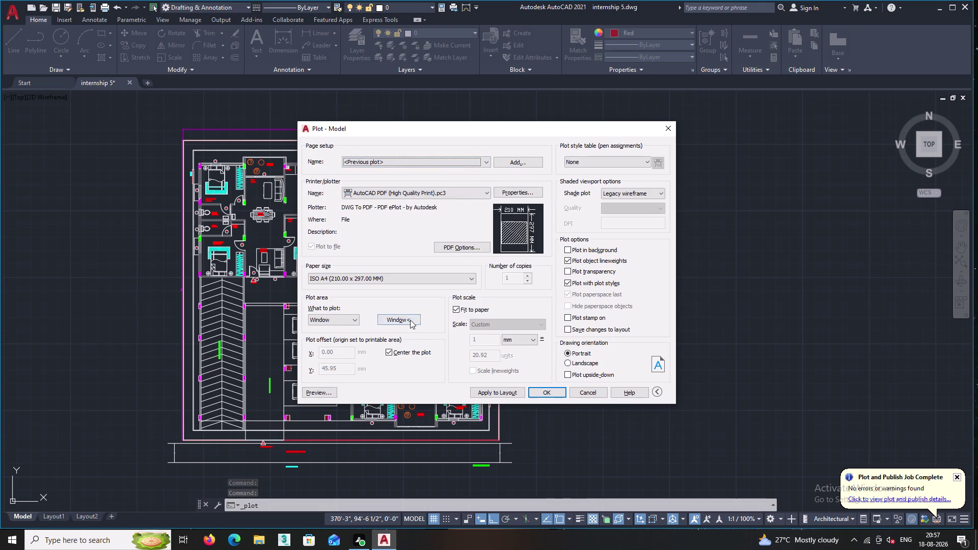
click(409, 319)
click(529, 481)
drag(529, 481, 529, 473)
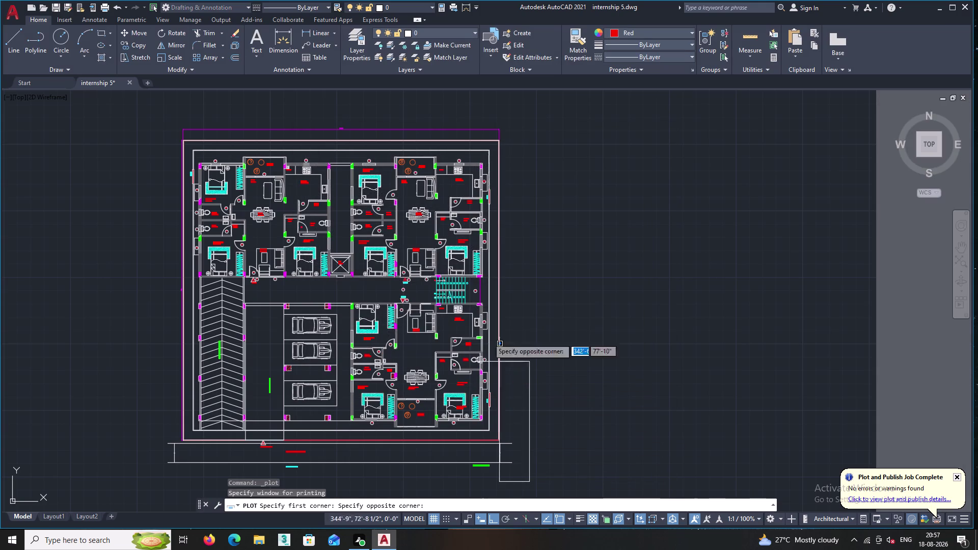
click(140, 103)
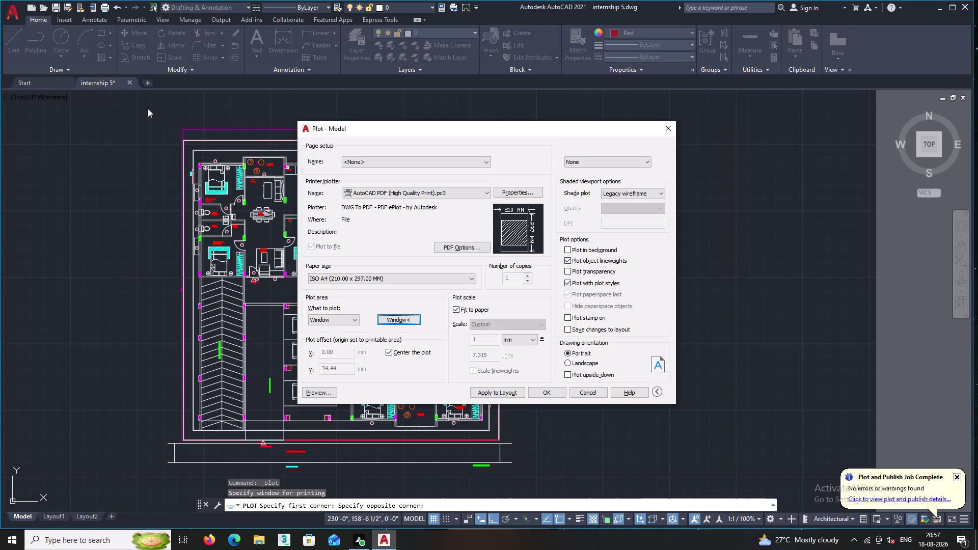
Preview the plot and zoom and pan over the master bedroom and staircase.
click(325, 393)
scroll(up, 3)
scroll(up, 3)
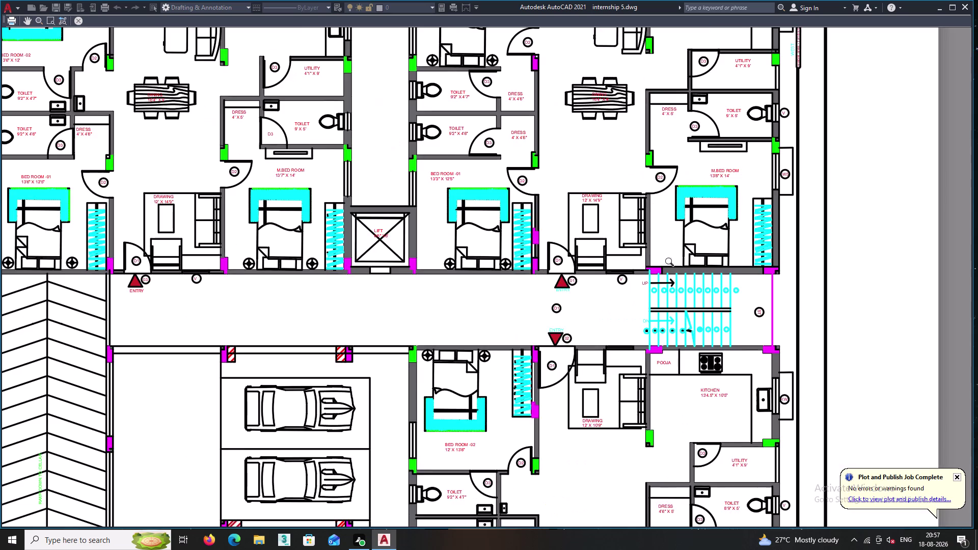
middle_drag(690, 263, 474, 309)
scroll(up, 3)
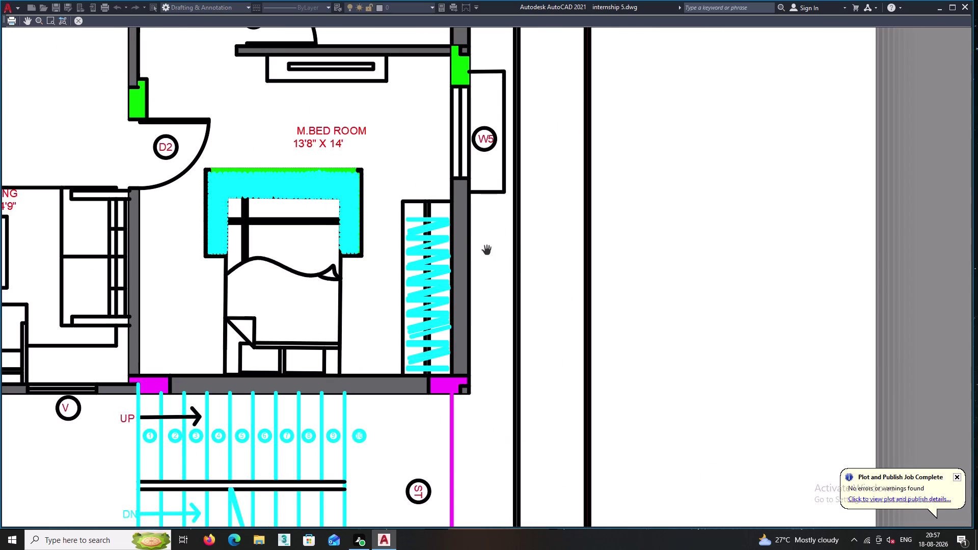
scroll(down, 3)
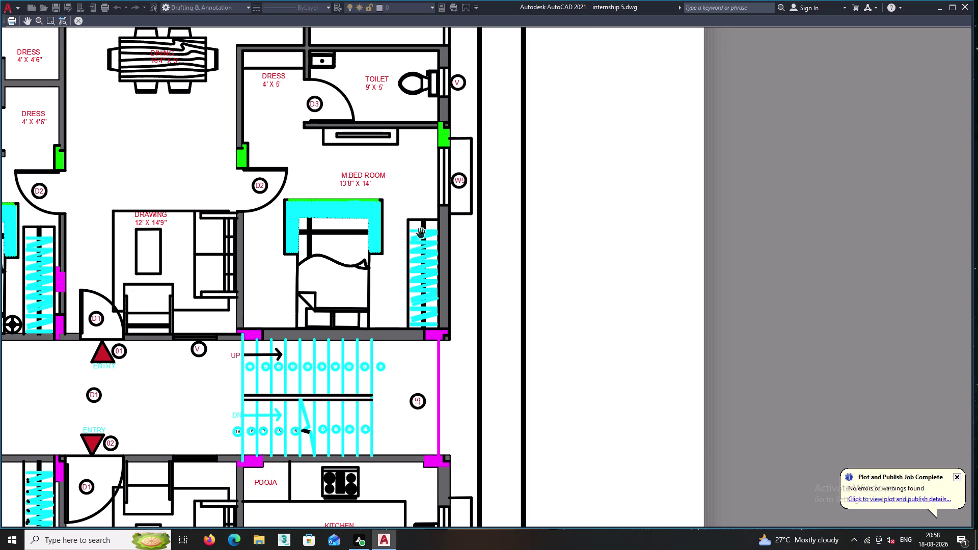
scroll(down, 3)
middle_drag(405, 183, 428, 225)
scroll(down, 3)
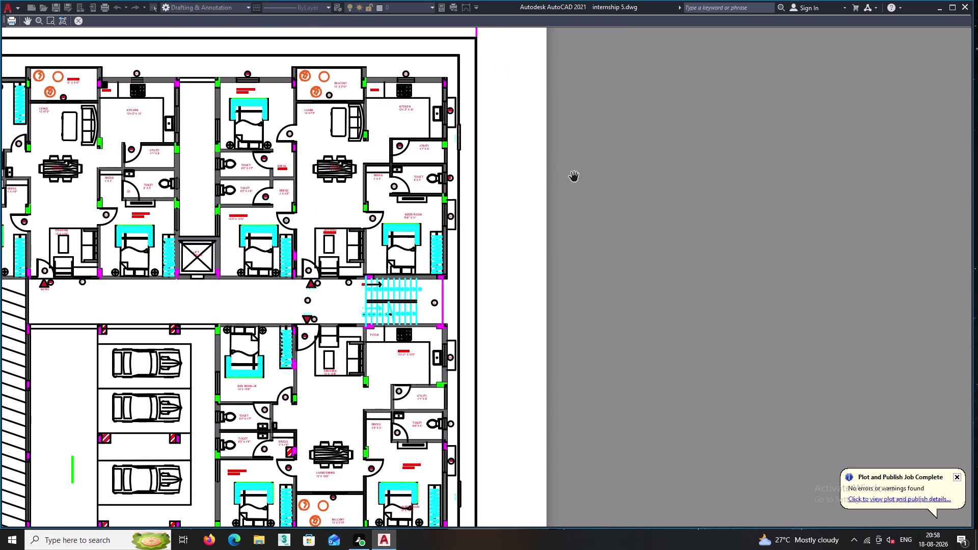
scroll(up, 3)
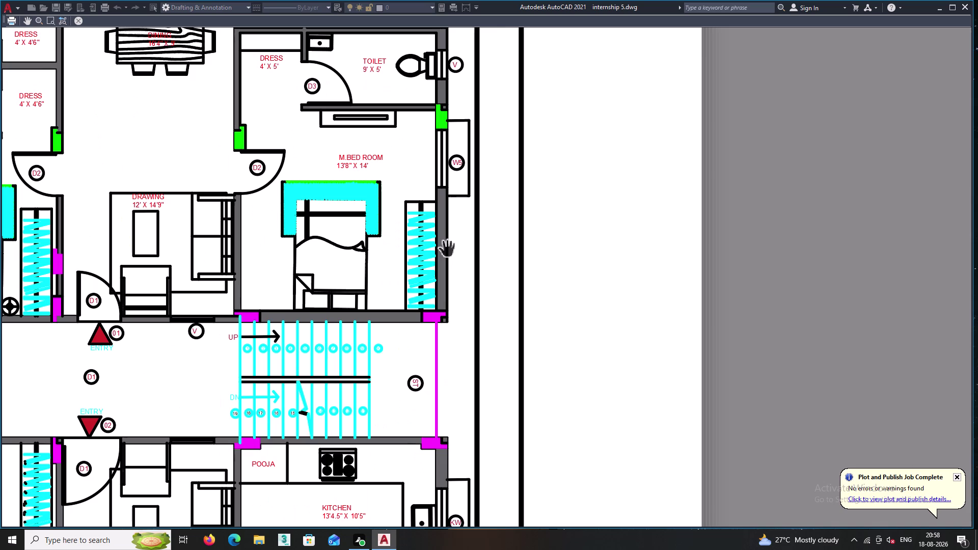
scroll(up, 3)
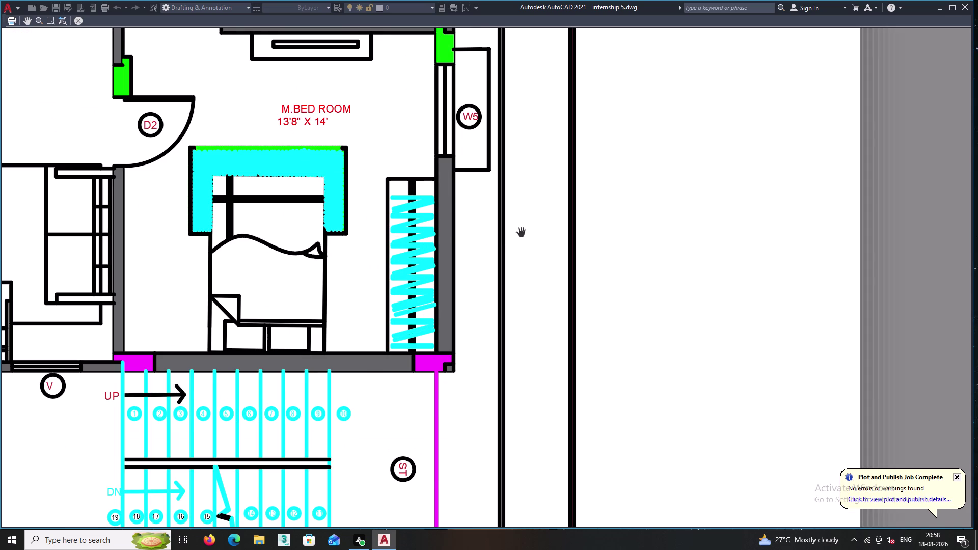
scroll(down, 3)
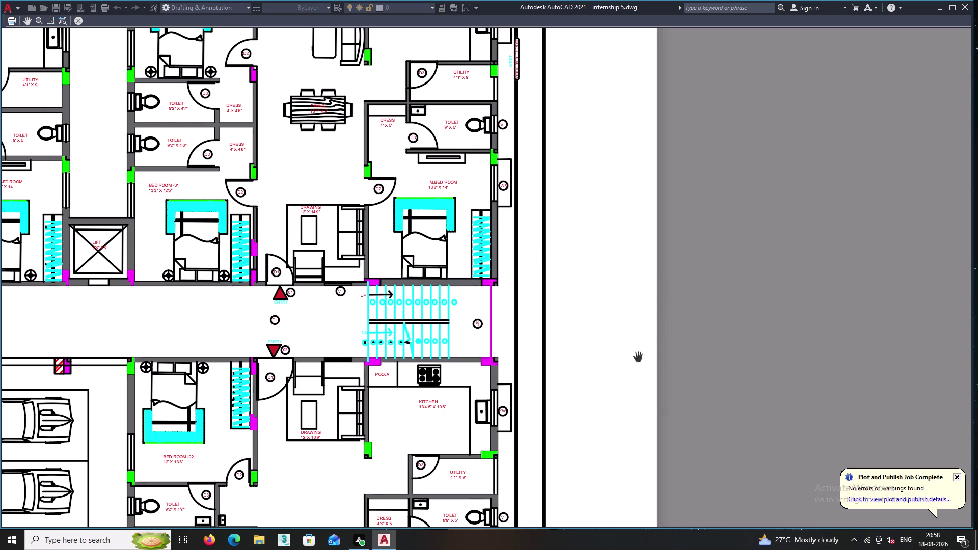
scroll(up, 3)
scroll(up, 3)
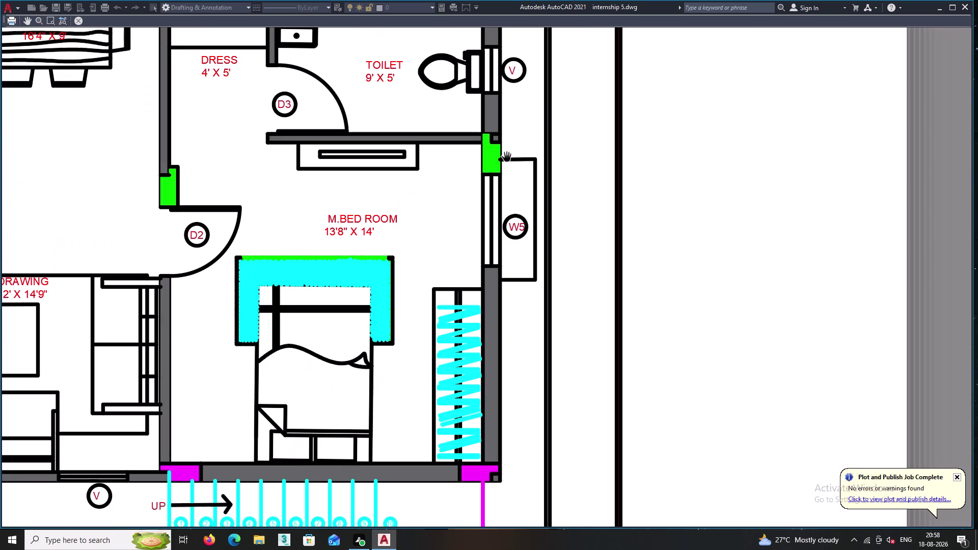
scroll(up, 3)
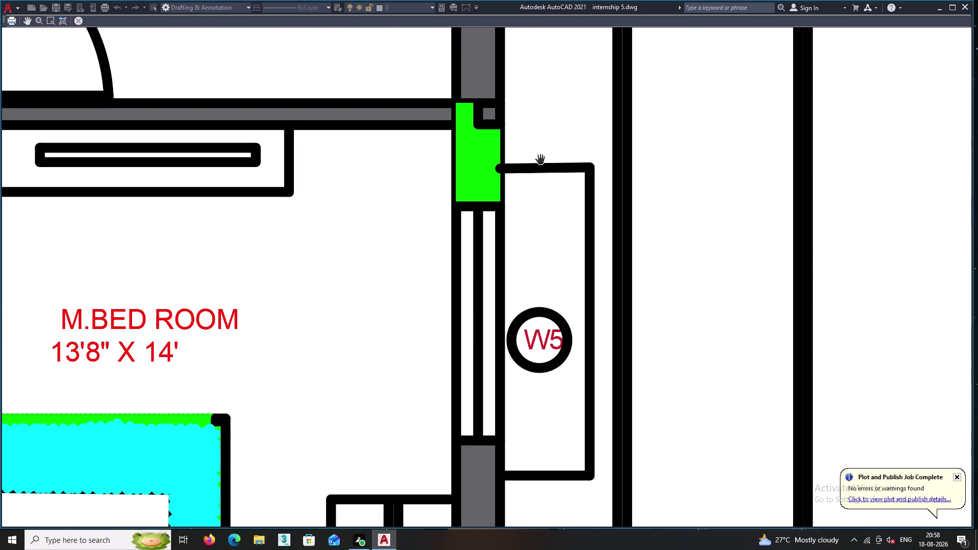
scroll(down, 3)
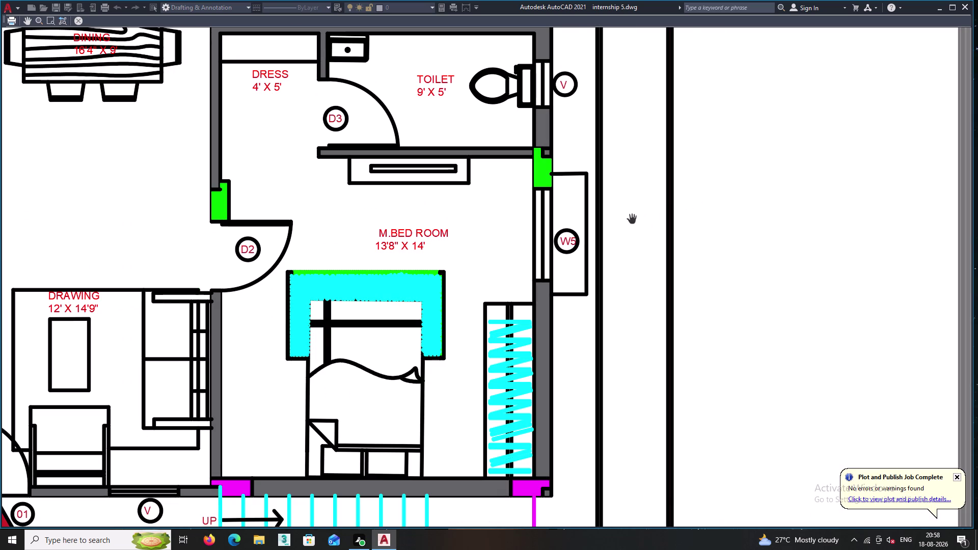
middle_drag(539, 226, 502, 282)
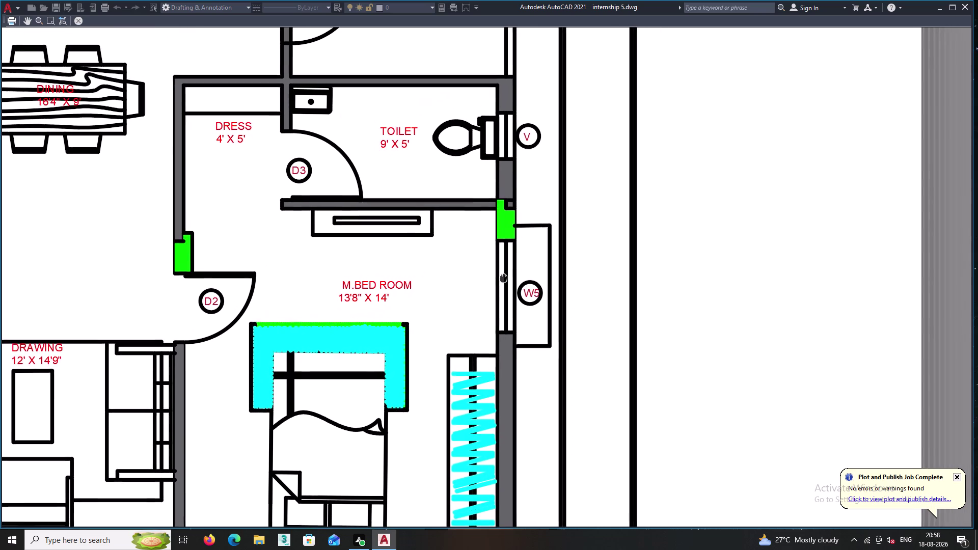
middle_drag(502, 282, 498, 289)
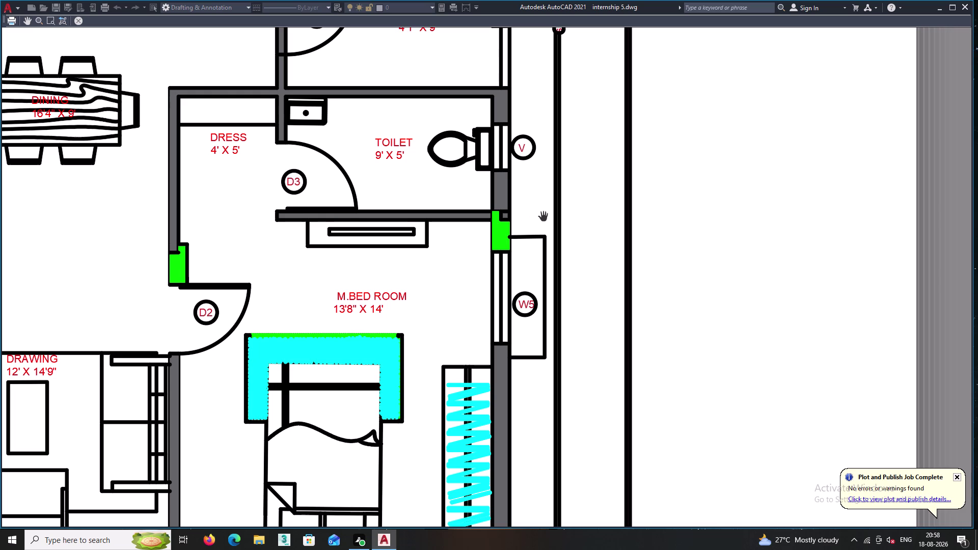
Close the plot preview and return to the Plot settings.
key(ctrl+0)
right_click(674, 153)
click(704, 162)
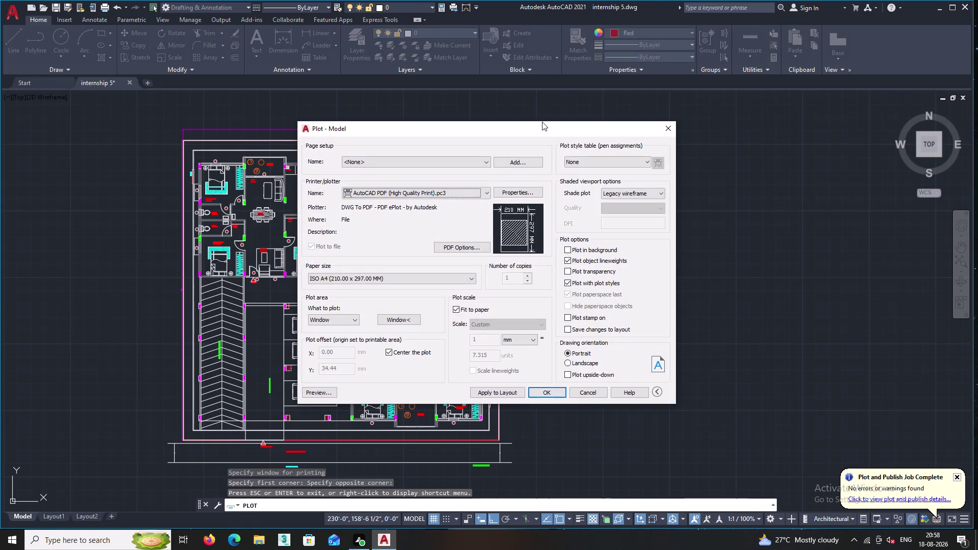
Cancel the plot and window-select the entire floor plan.
click(669, 126)
scroll(down, 3)
middle_click(341, 222)
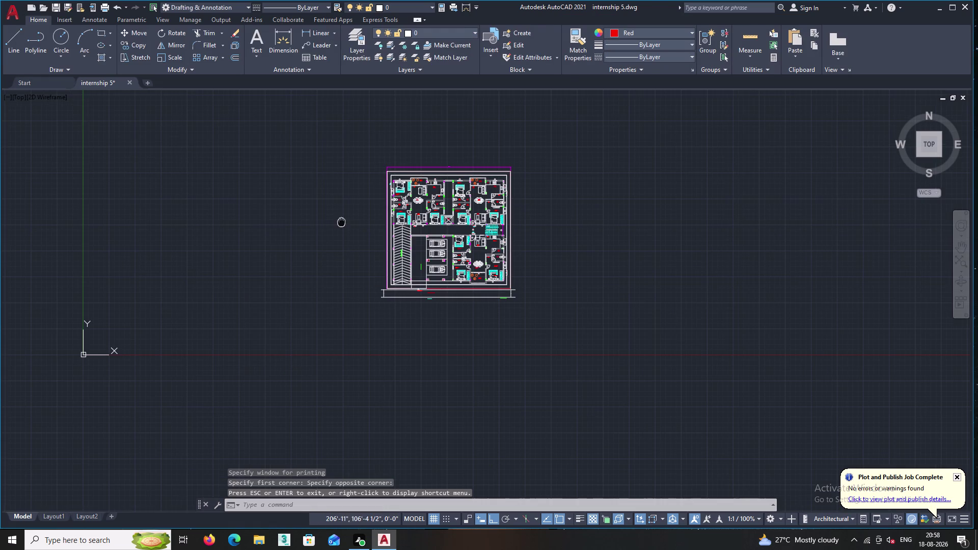
drag(338, 181, 390, 231)
click(356, 183)
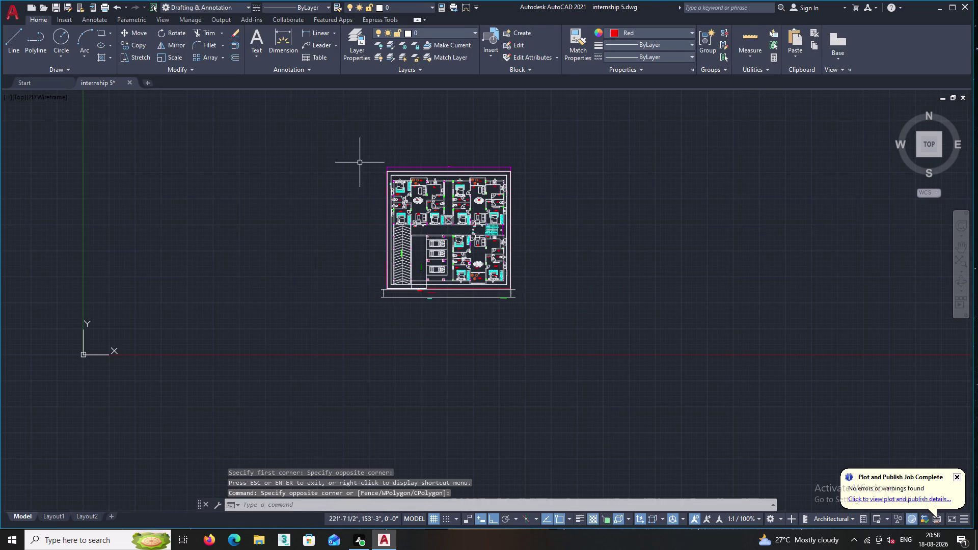
drag(368, 144, 383, 170)
click(305, 273)
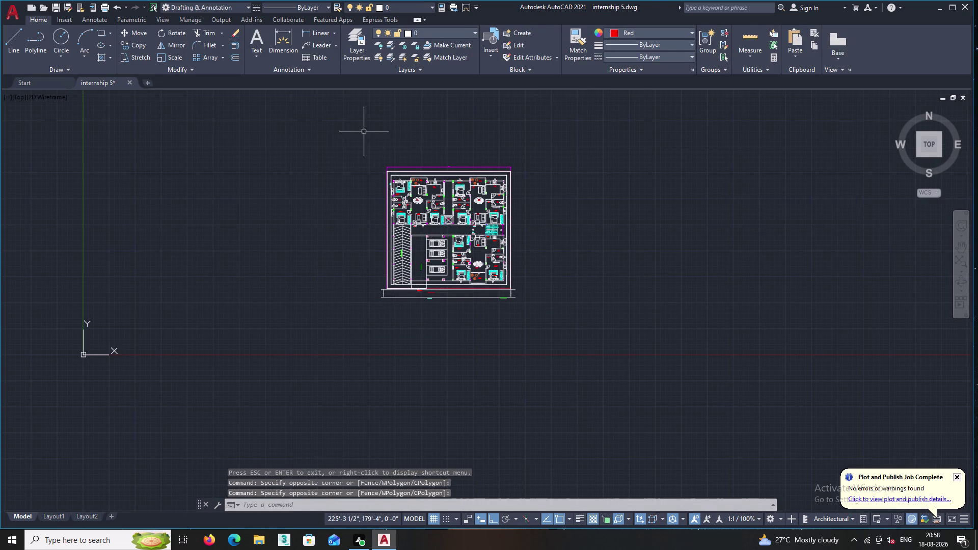
drag(348, 138, 362, 161)
click(567, 320)
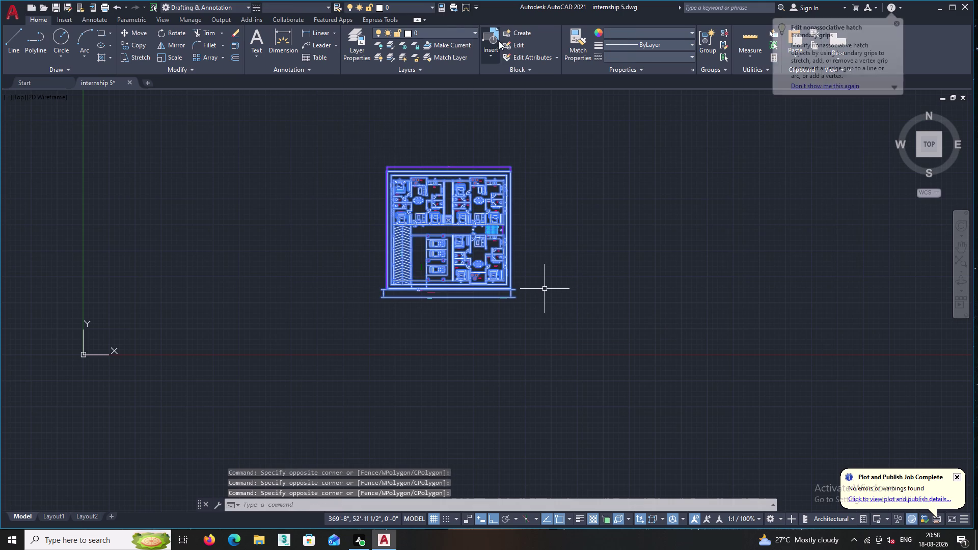
Set the plan's lineweight to 0.20 mm, then reopen Plot and its page setup list.
click(671, 42)
double_click(671, 41)
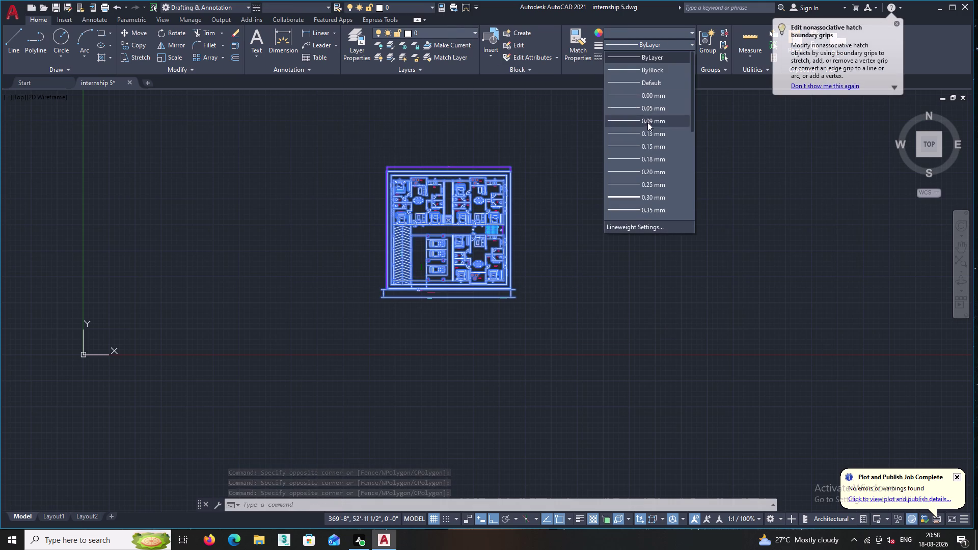
click(644, 169)
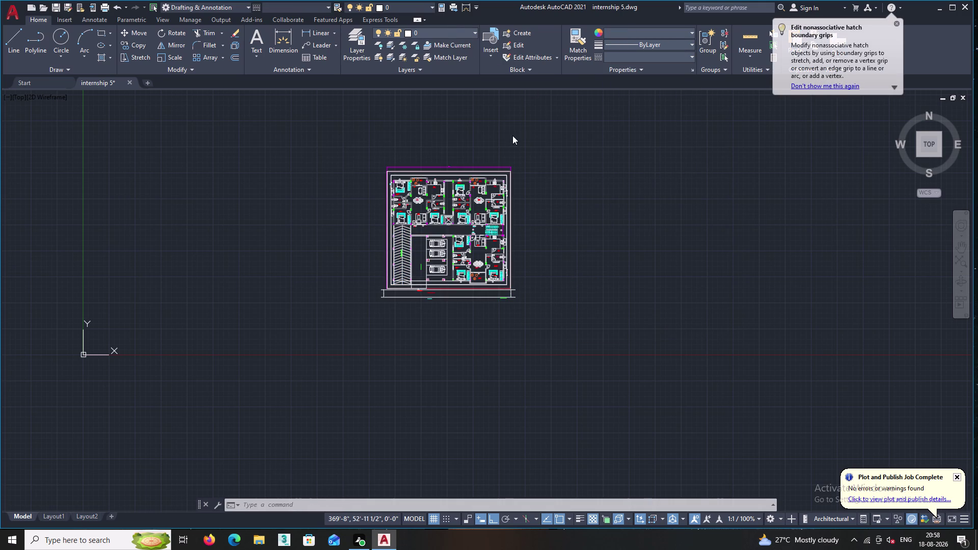
click(512, 128)
click(471, 125)
key(ctrl+p)
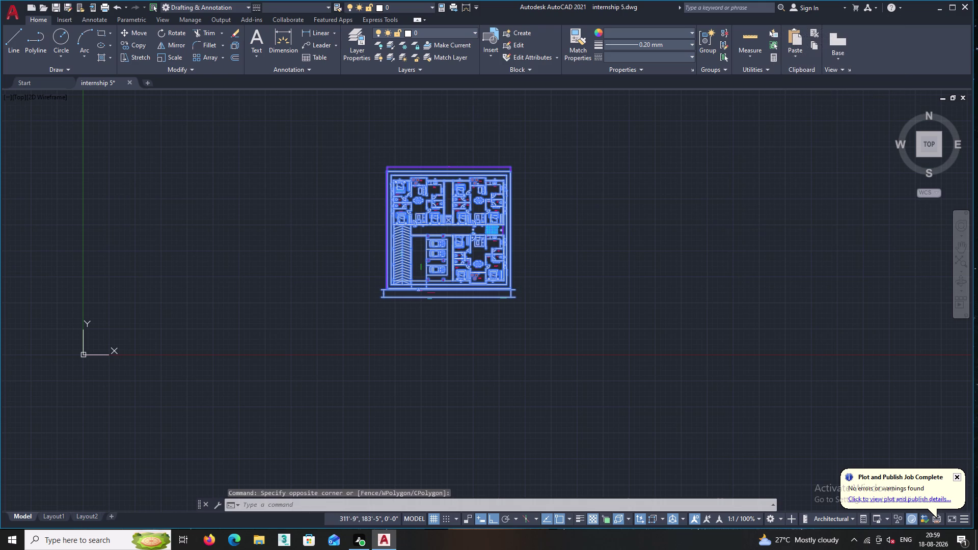
click(476, 158)
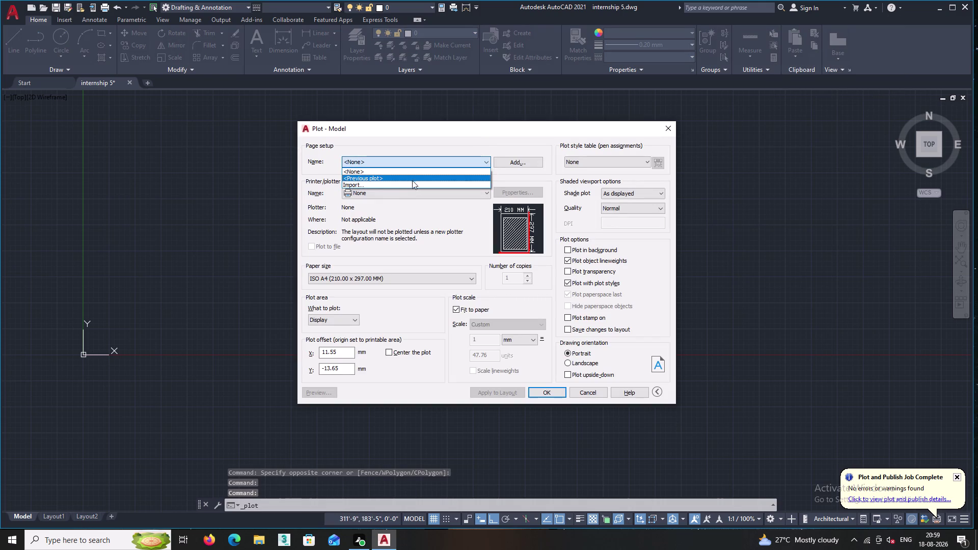
Reuse the previous plot settings, re-pick the window around the plan, and preview it.
click(412, 179)
click(398, 320)
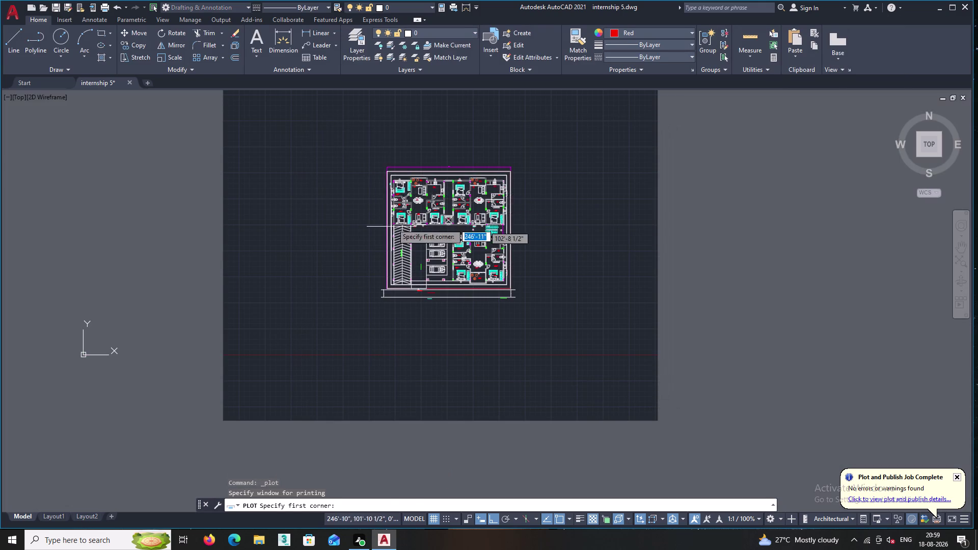
click(383, 164)
click(515, 303)
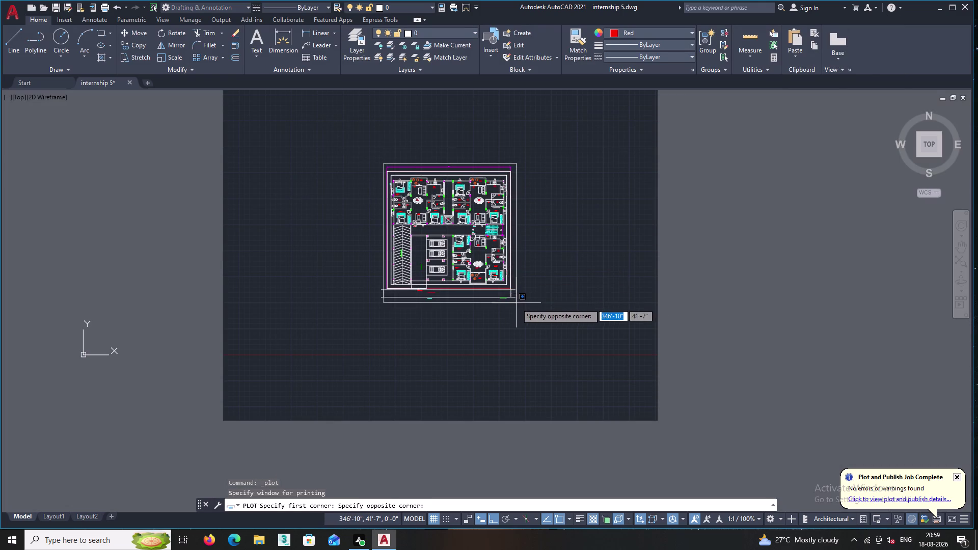
double_click(325, 393)
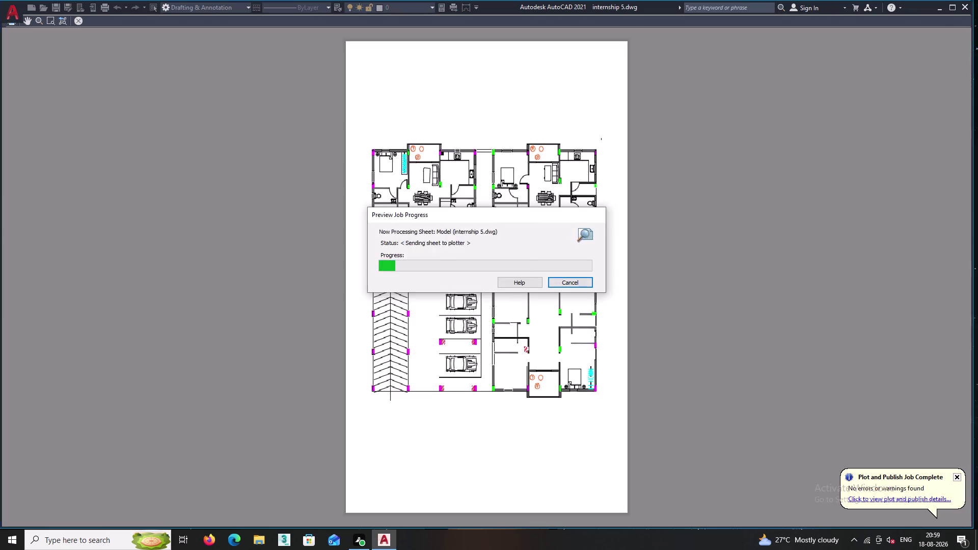
Zoom and pan along the preview's east edge, then close the preview.
scroll(up, 3)
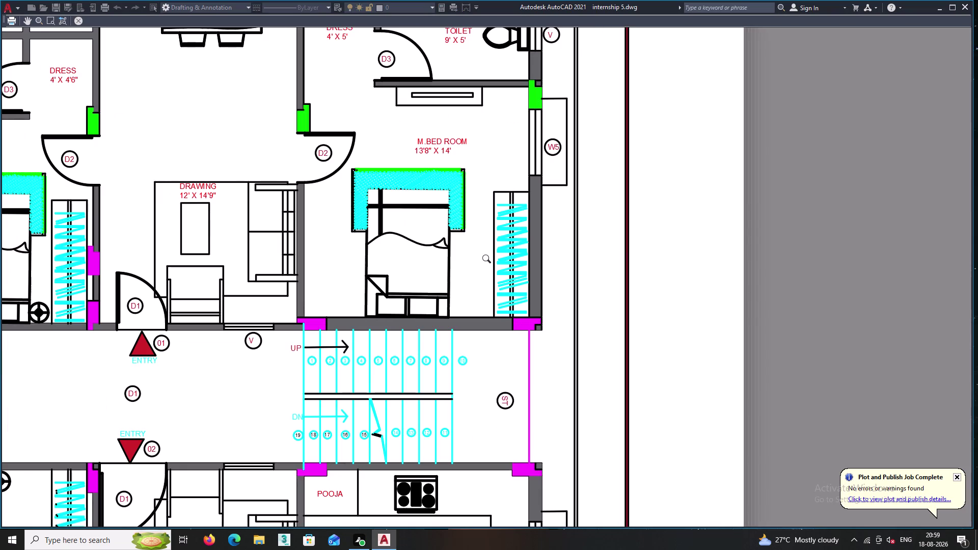
scroll(down, 3)
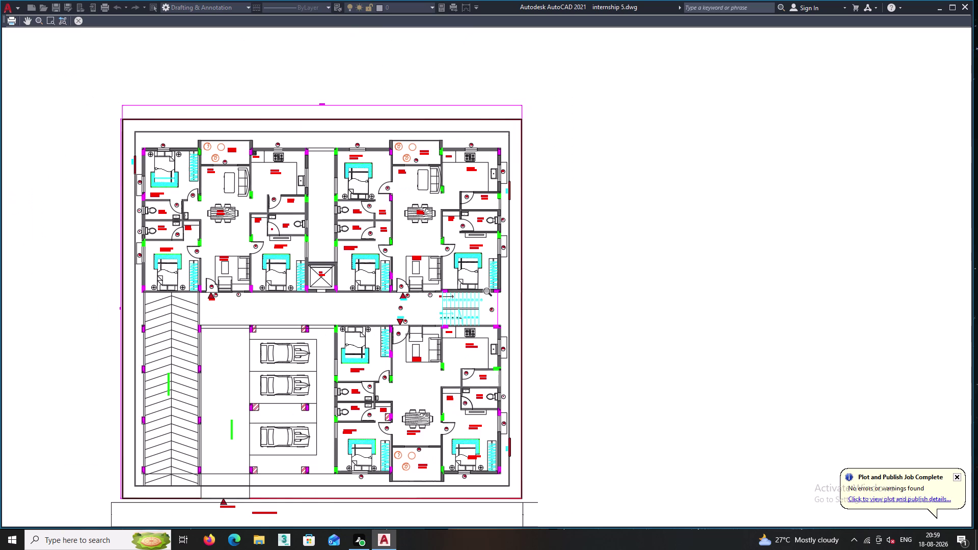
scroll(up, 3)
scroll(down, 3)
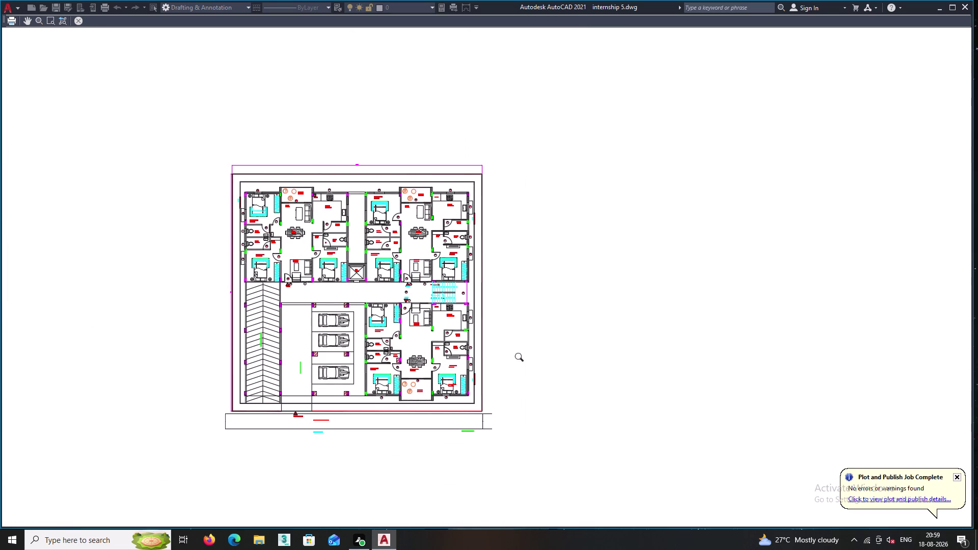
scroll(up, 3)
scroll(up, 3)
middle_drag(482, 181, 412, 328)
scroll(up, 3)
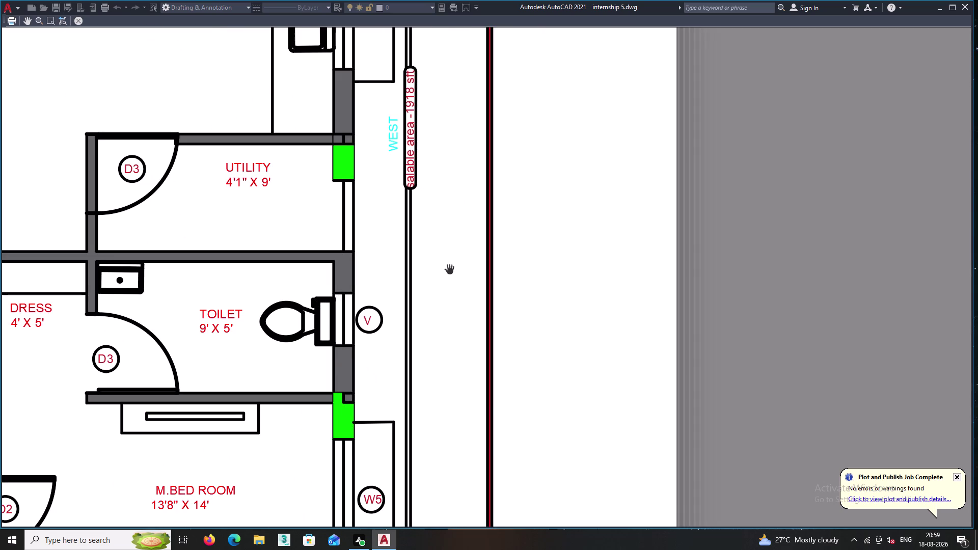
scroll(up, 3)
scroll(up, 3)
scroll(down, 3)
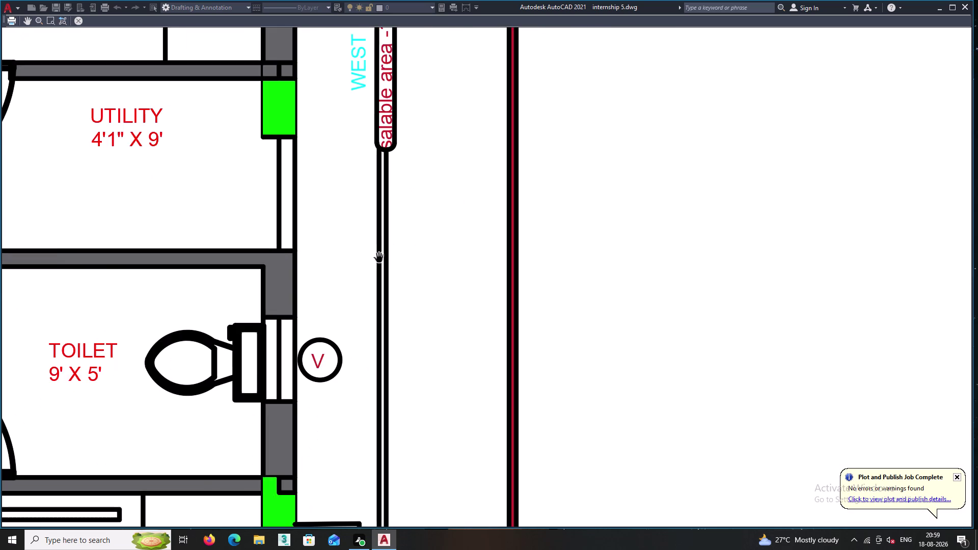
scroll(down, 3)
scroll(up, 3)
scroll(up, 3)
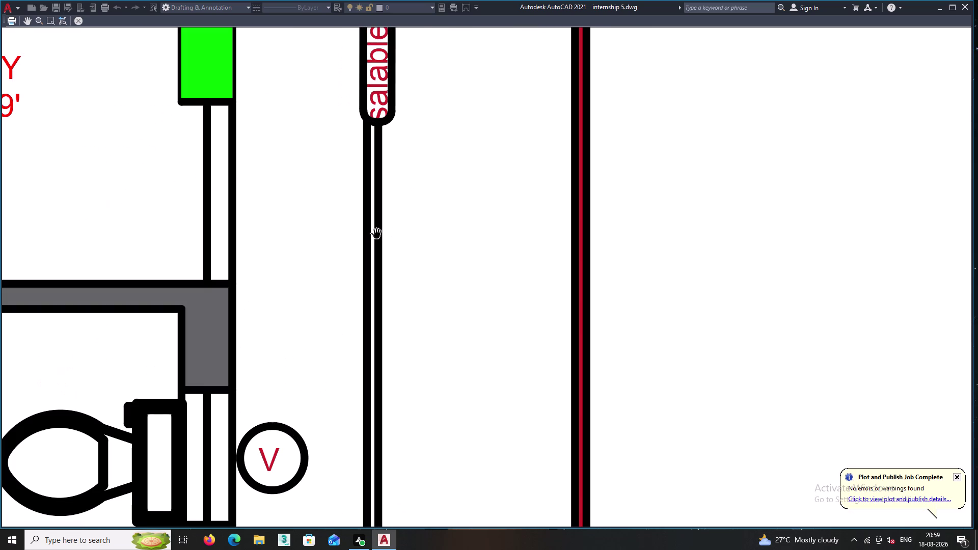
middle_drag(339, 254, 409, 253)
scroll(down, 3)
scroll(down, 3)
middle_drag(362, 291, 475, 238)
scroll(up, 3)
scroll(down, 3)
scroll(down, 3)
middle_drag(473, 326, 552, 329)
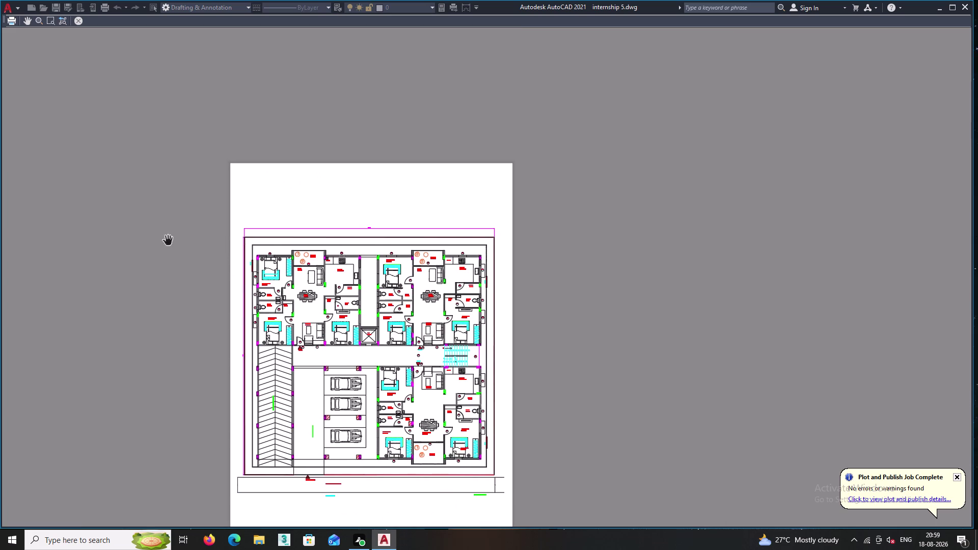
click(78, 19)
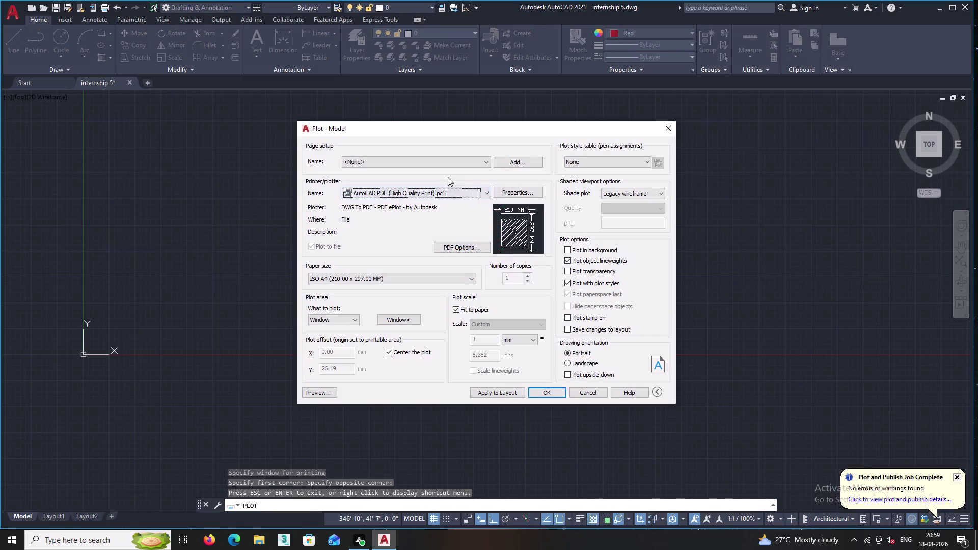
Cancel the plot and select the whole floor plan.
click(670, 127)
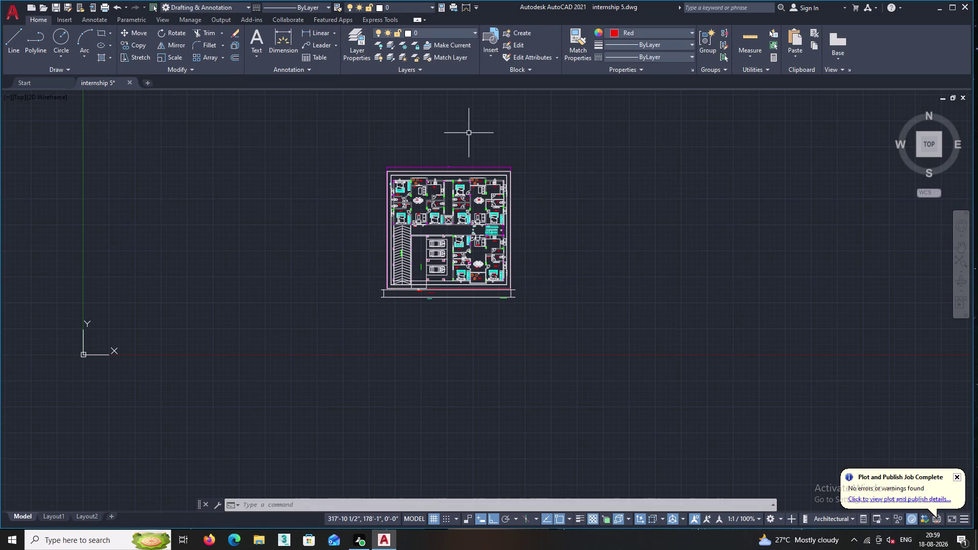
drag(559, 329, 559, 325)
double_click(264, 124)
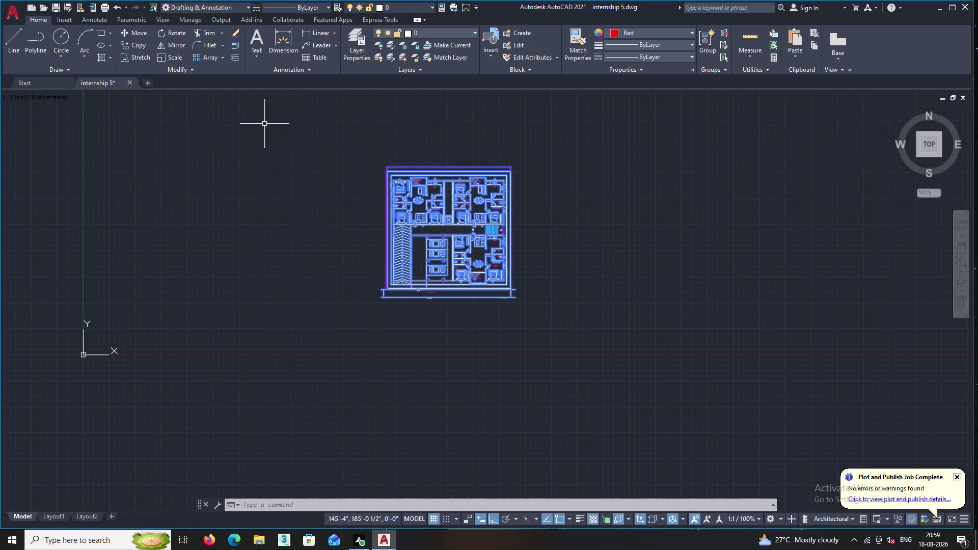
Set the selected plan's lineweight to 0.00 mm.
click(691, 45)
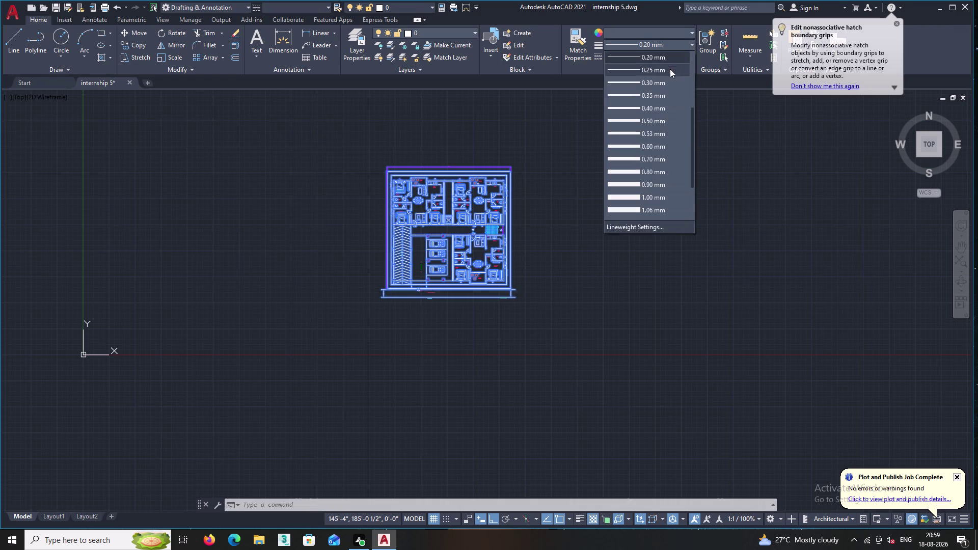
scroll(up, 3)
scroll(up, 3)
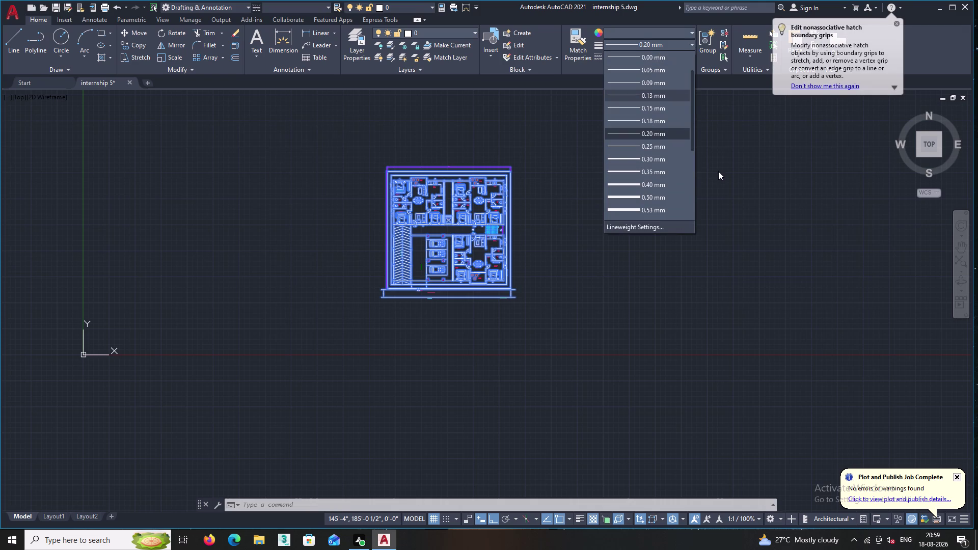
middle_drag(734, 176, 732, 191)
click(693, 42)
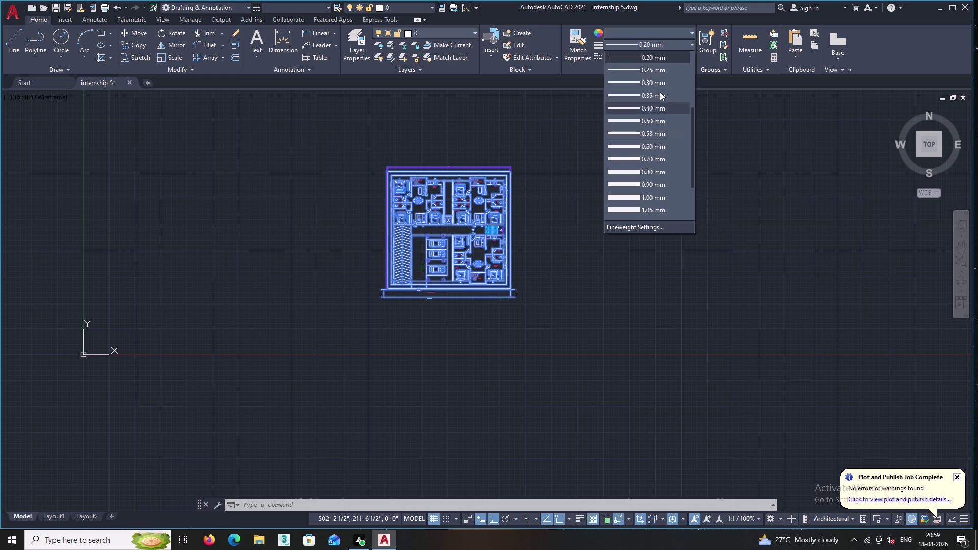
scroll(up, 3)
scroll(up, 3)
scroll(up, 3)
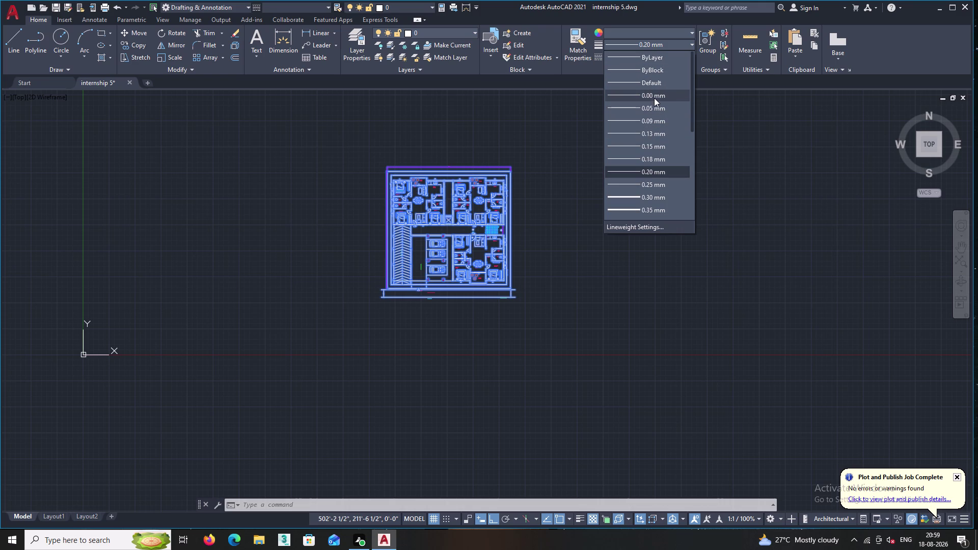
click(654, 98)
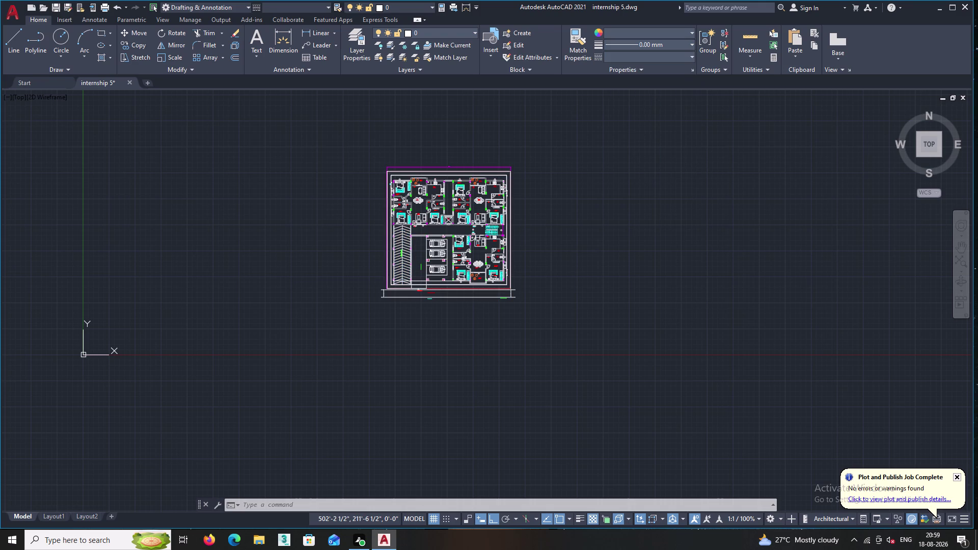
Clear the selection and reopen the Plot dialog.
right_click(528, 154)
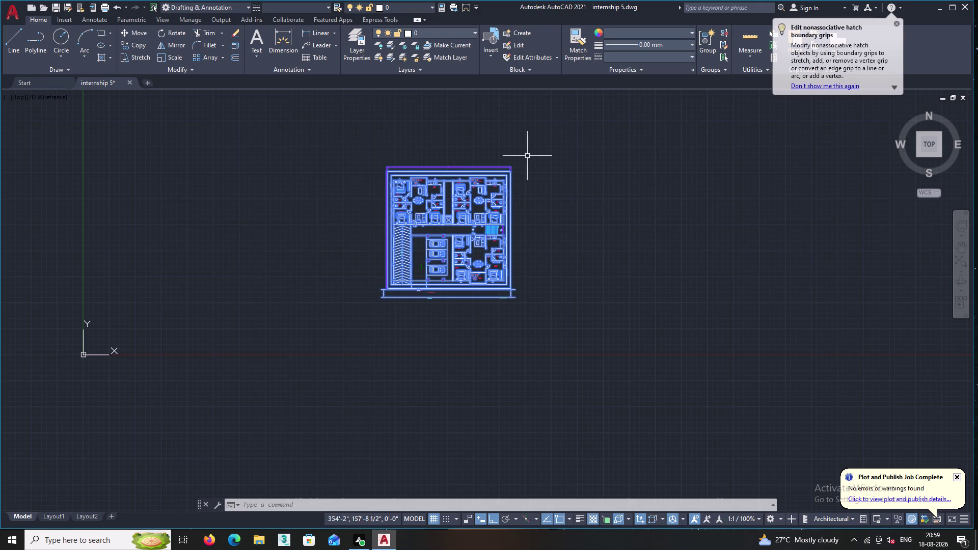
key(Escape)
key(Escape)
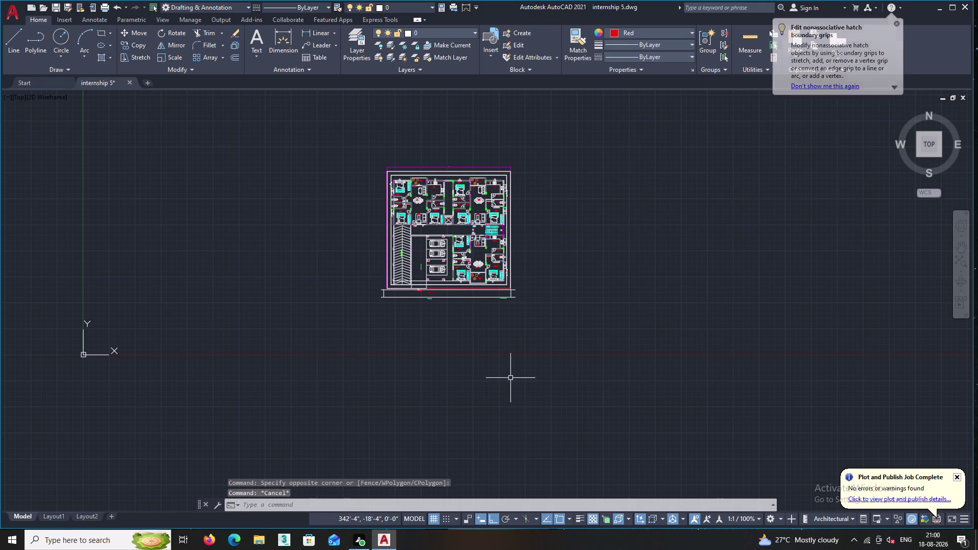
key(ctrl+p)
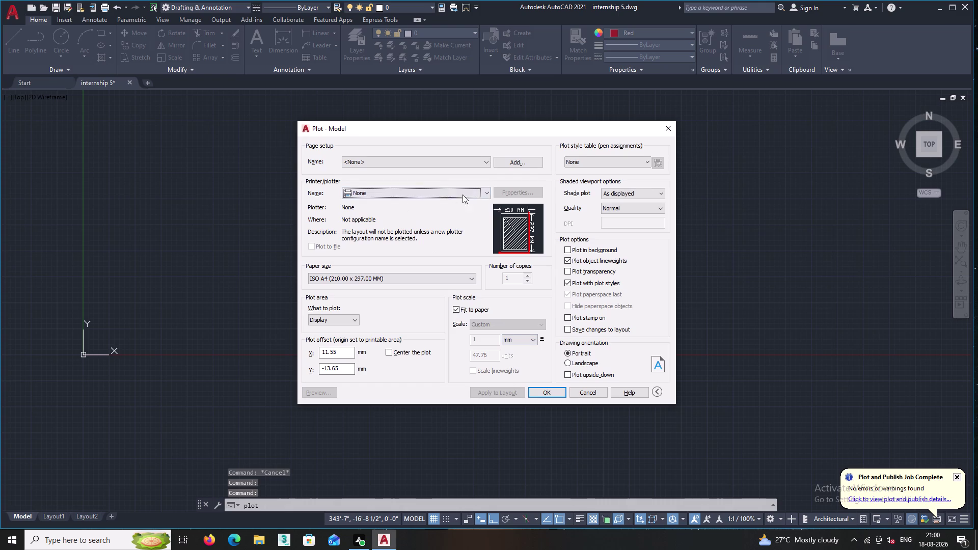
Apply the Previous plot page setup and window the plot area around the floor plan.
double_click(486, 162)
click(487, 157)
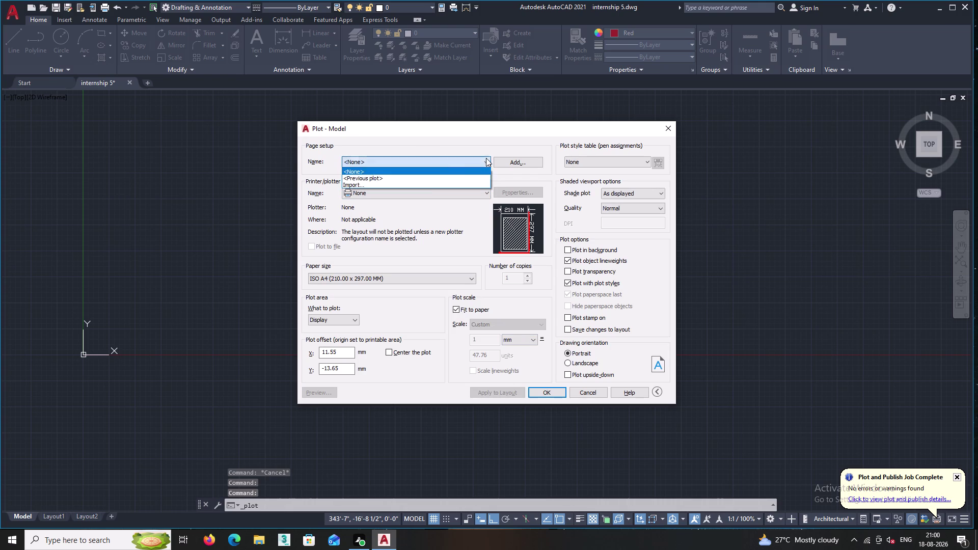
click(425, 179)
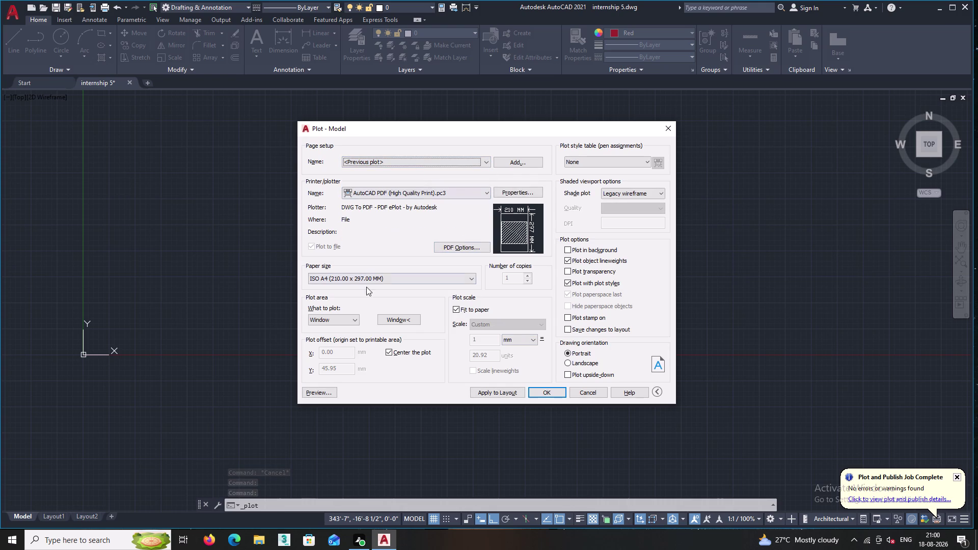
click(392, 319)
click(535, 310)
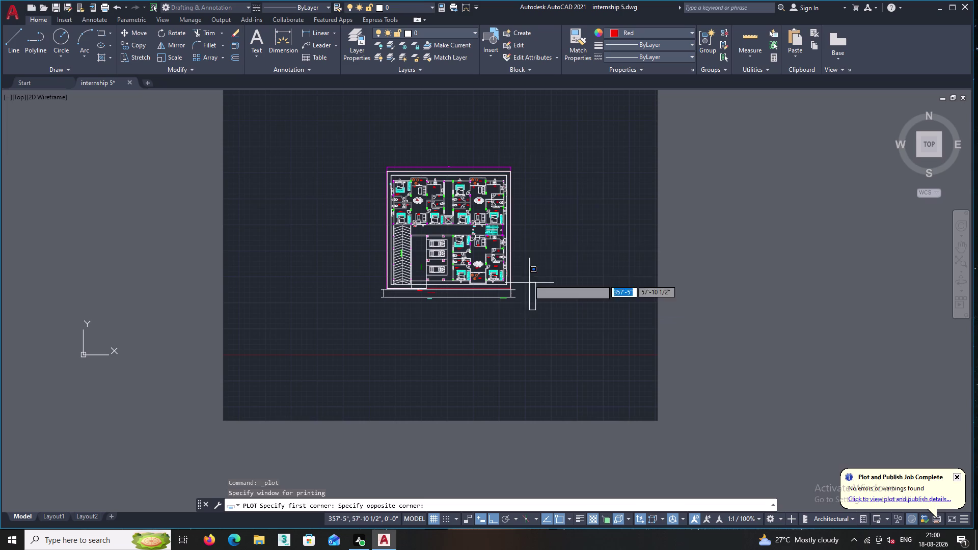
click(355, 135)
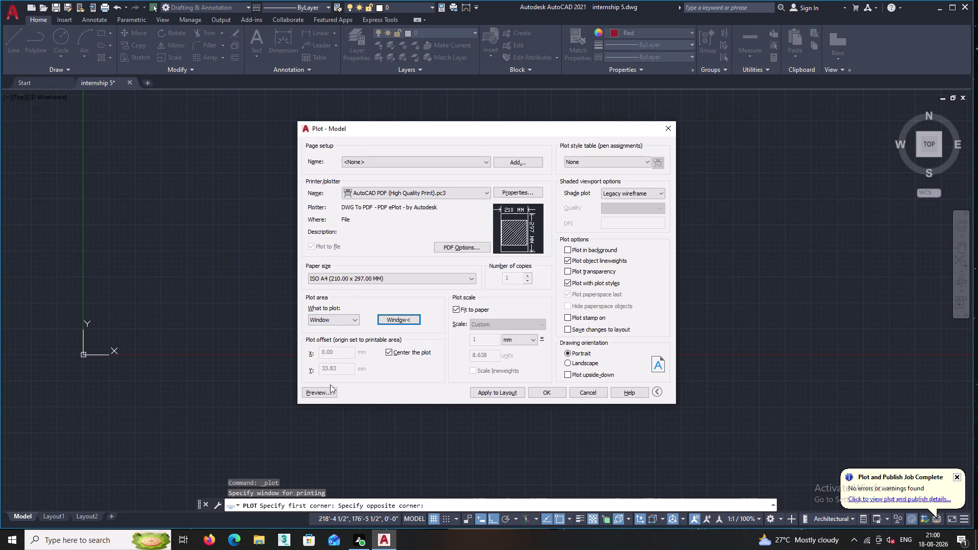
Preview the A4 sheet, close the preview, and start the plot.
click(329, 391)
scroll(up, 3)
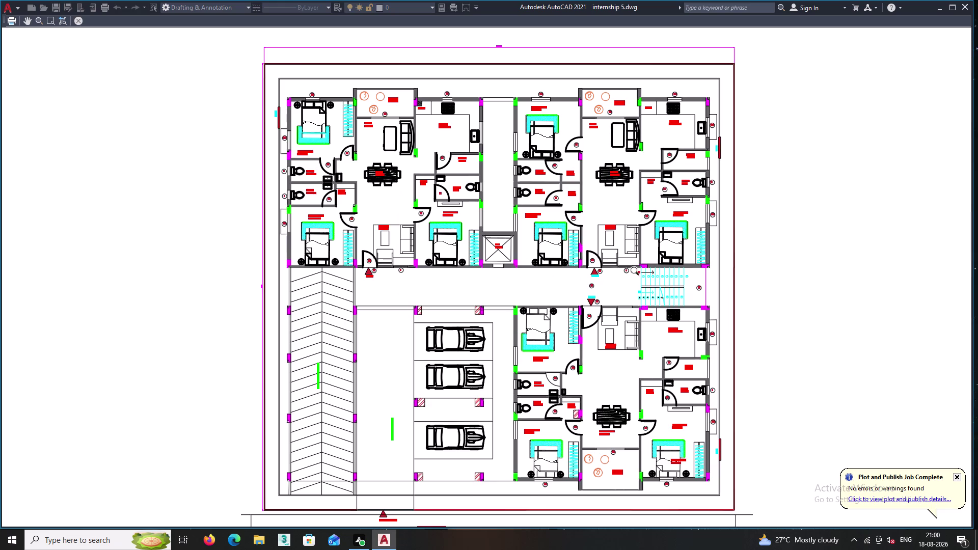
scroll(up, 3)
scroll(up, 3)
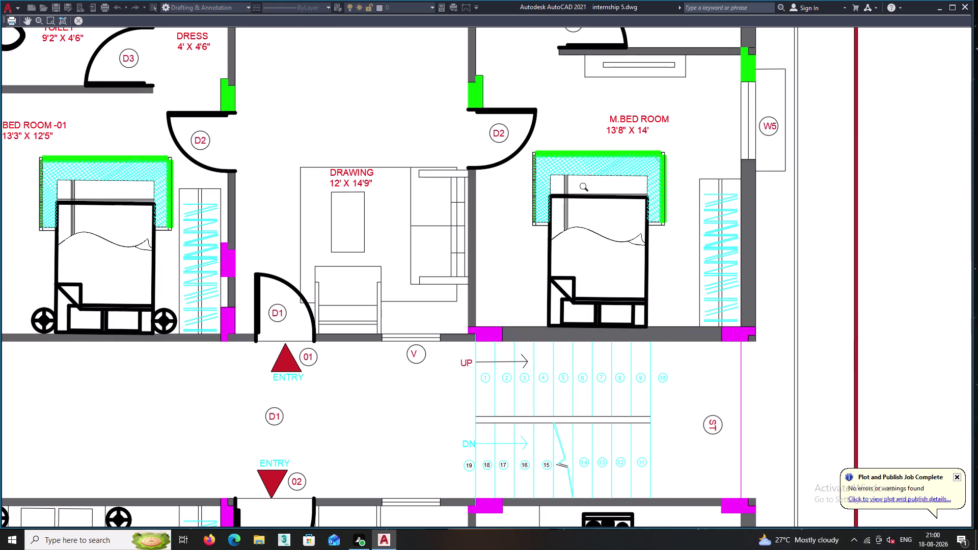
scroll(up, 3)
scroll(down, 3)
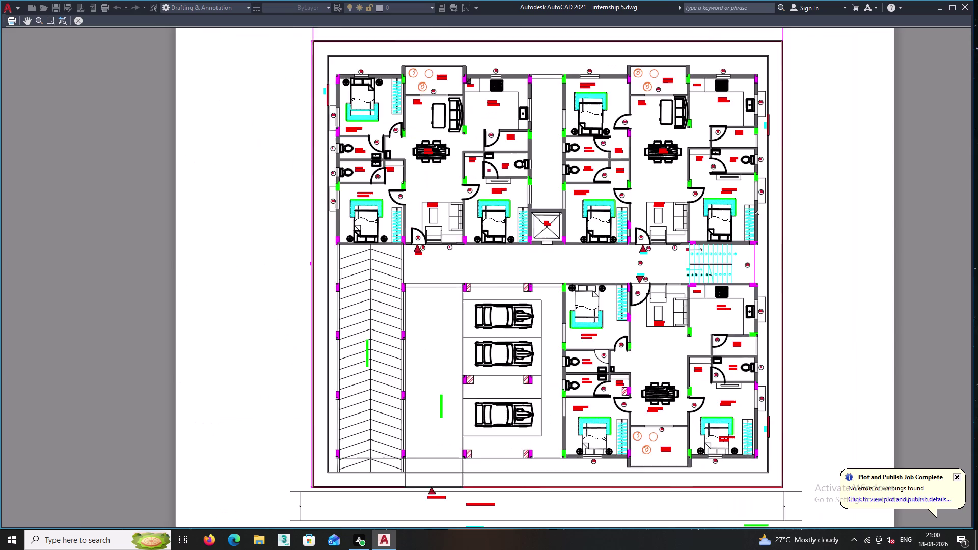
middle_drag(743, 228, 738, 235)
click(80, 19)
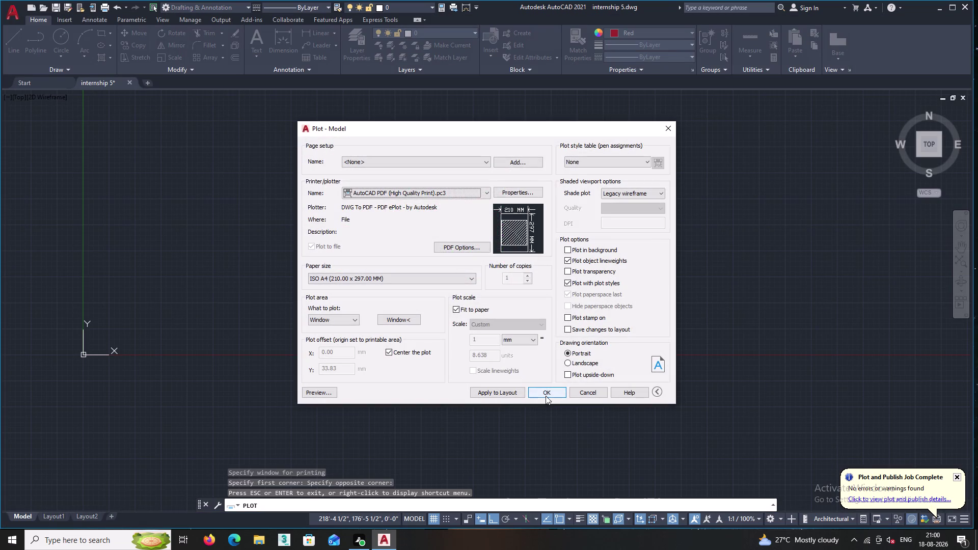
click(546, 391)
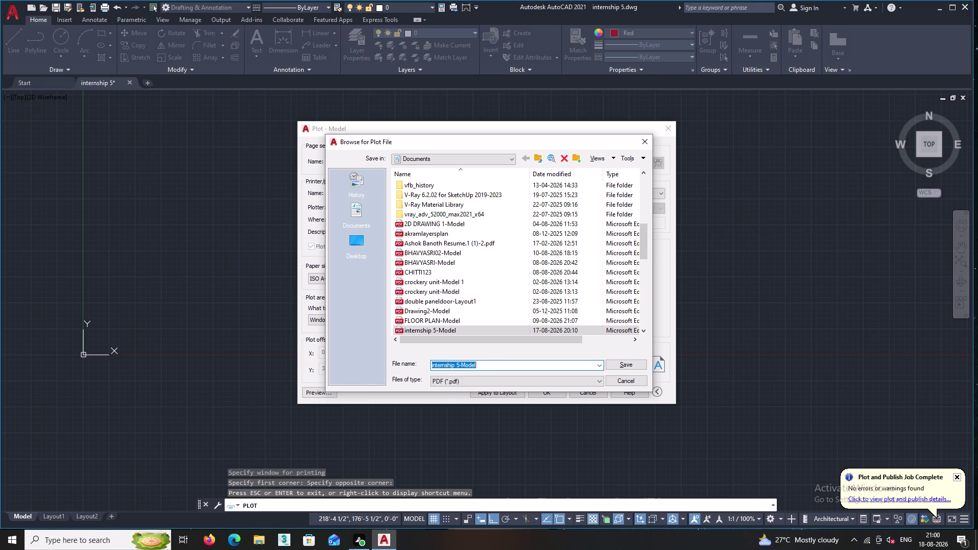
Replace the suggested PDF name with 'INTERNSHIP - 6'.
key(BackSpace)
key(BackSpace)
text(INTERM)
key(BackSpace)
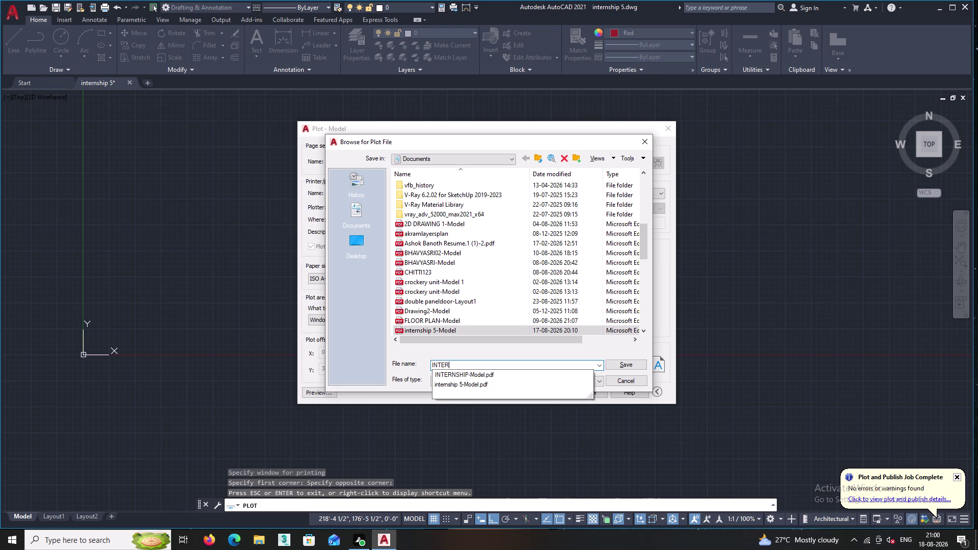
key(n)
text(SH)
text(IP)
key(space)
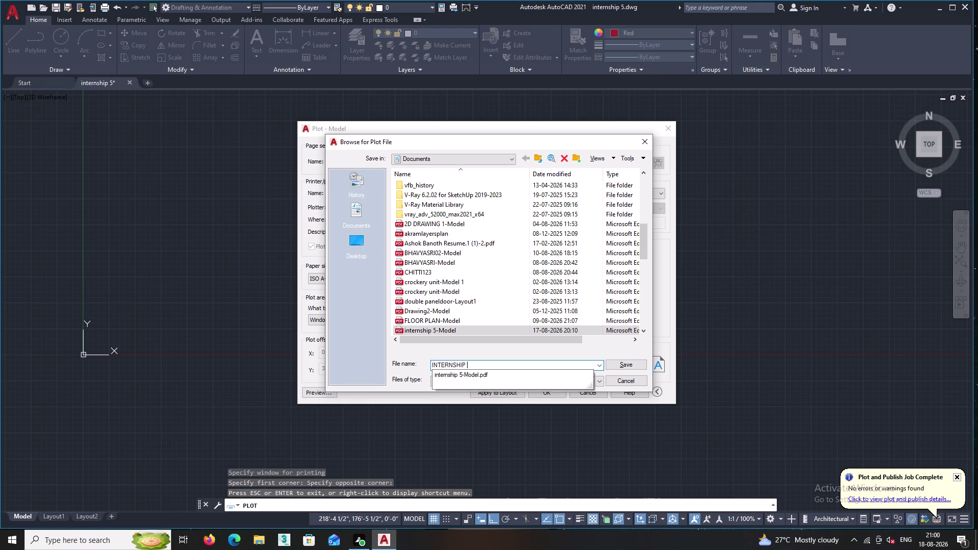
text(- 6)
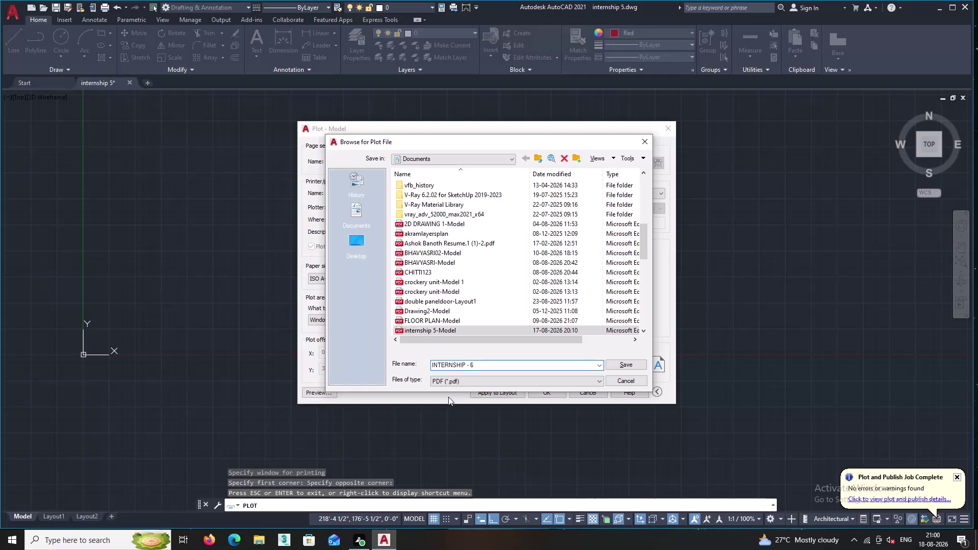
Save the PDF to the Desktop and open the result.
double_click(354, 240)
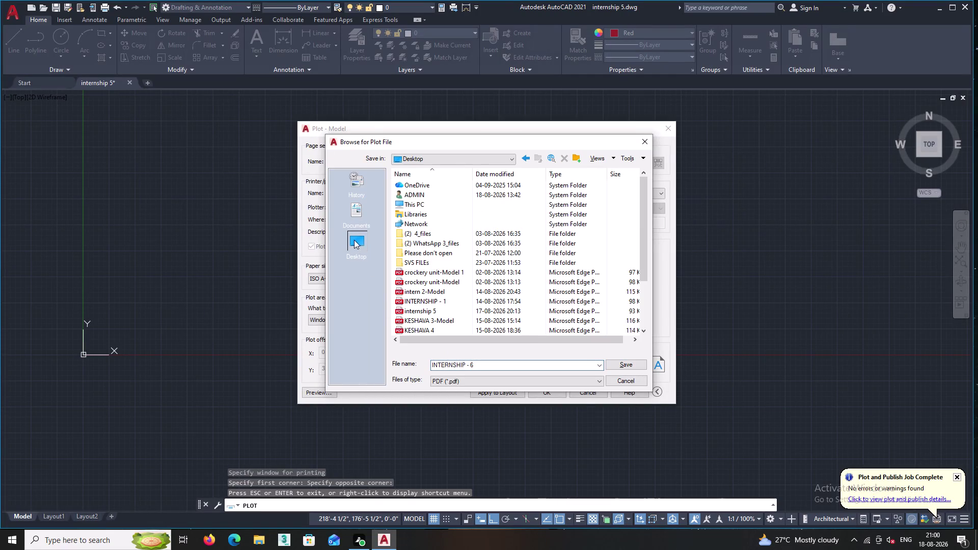
click(631, 362)
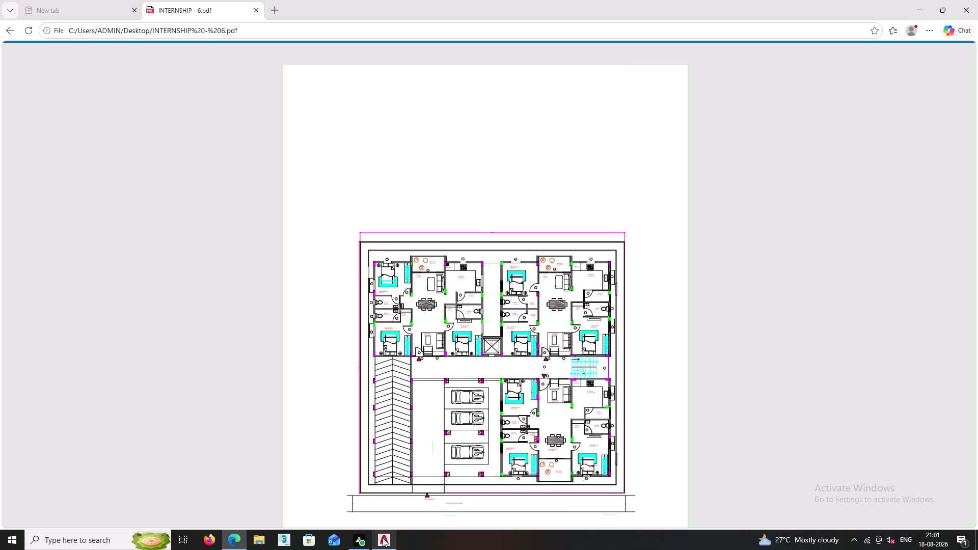
double_click(382, 537)
click(16, 5)
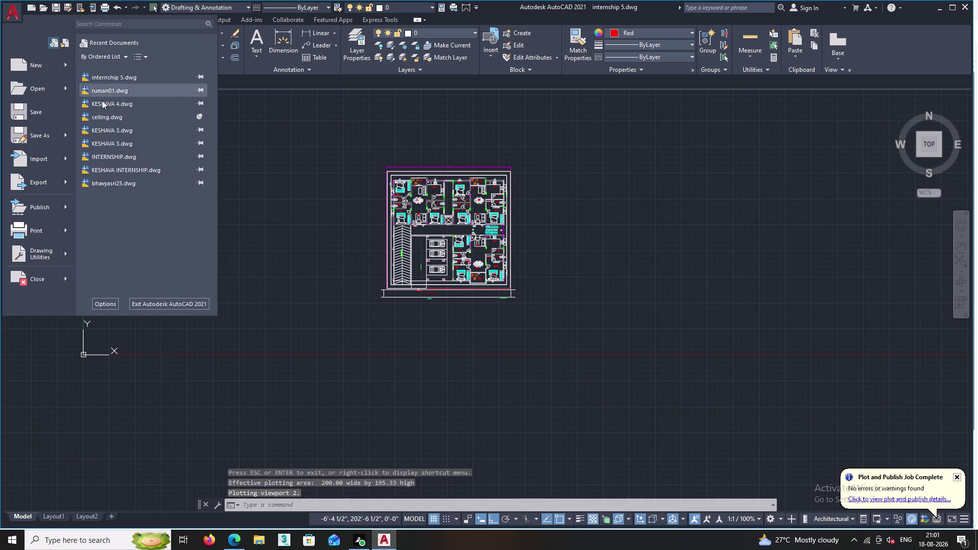
Start Save As for the drawing and choose the Desktop folder.
click(45, 132)
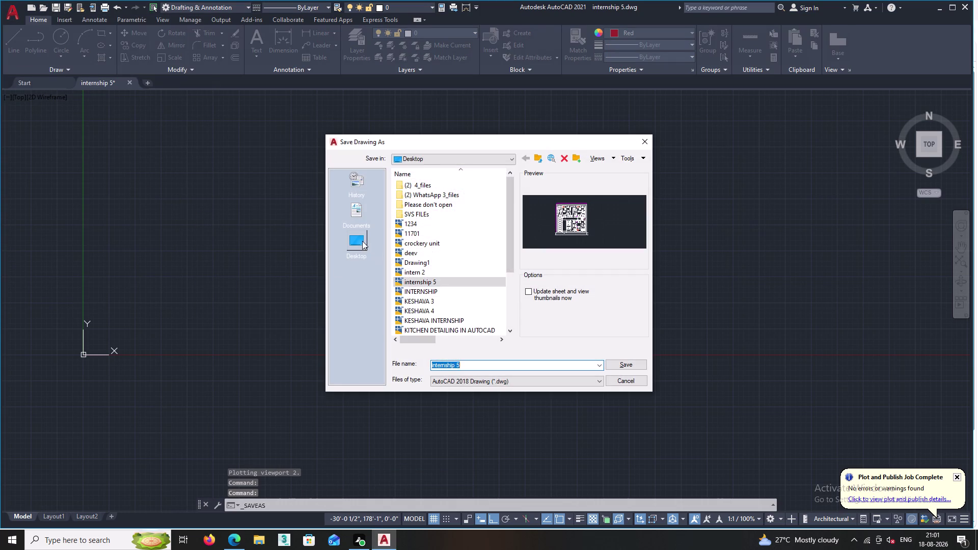
click(362, 241)
click(479, 364)
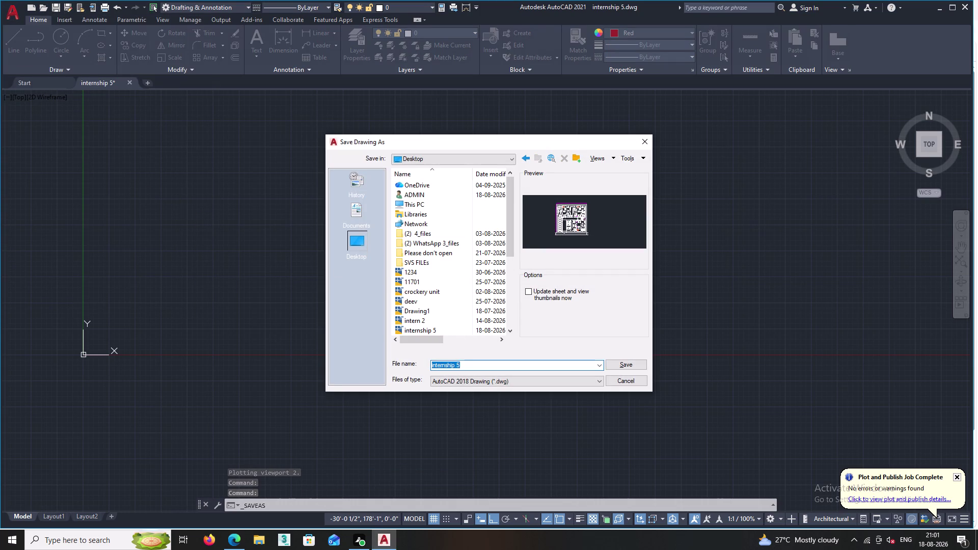
Name the drawing 'INTERNSHIP -6' and save it.
key(BackSpace)
text(IN)
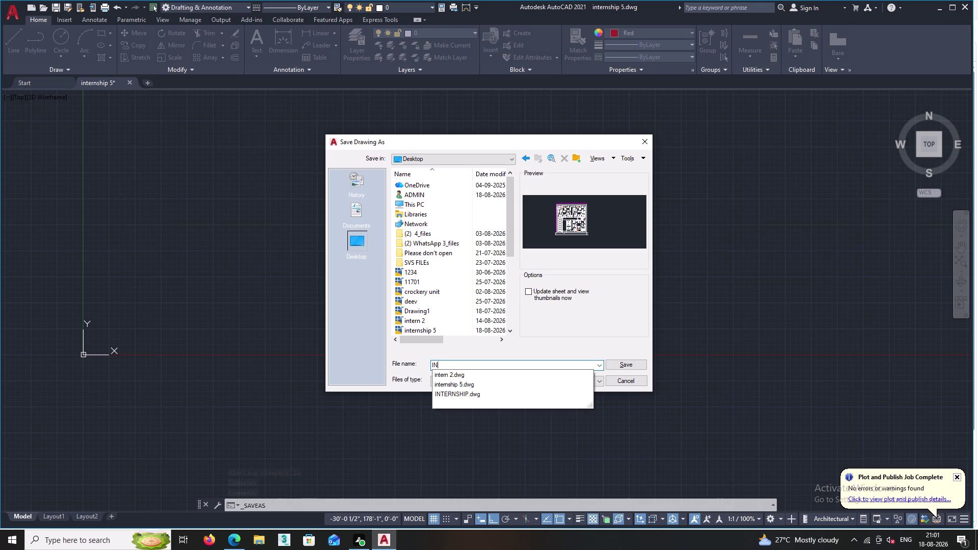
text(TERNSHI)
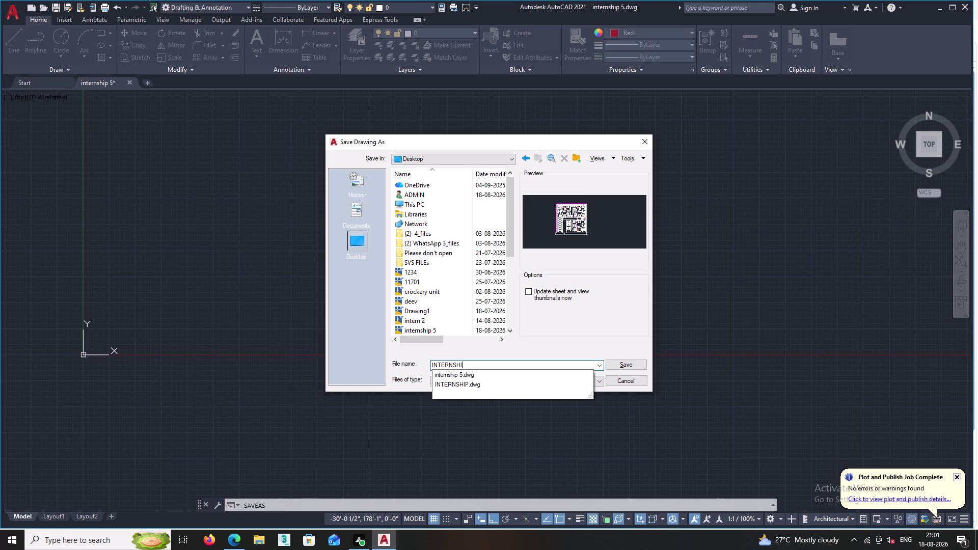
text(P)
key(space)
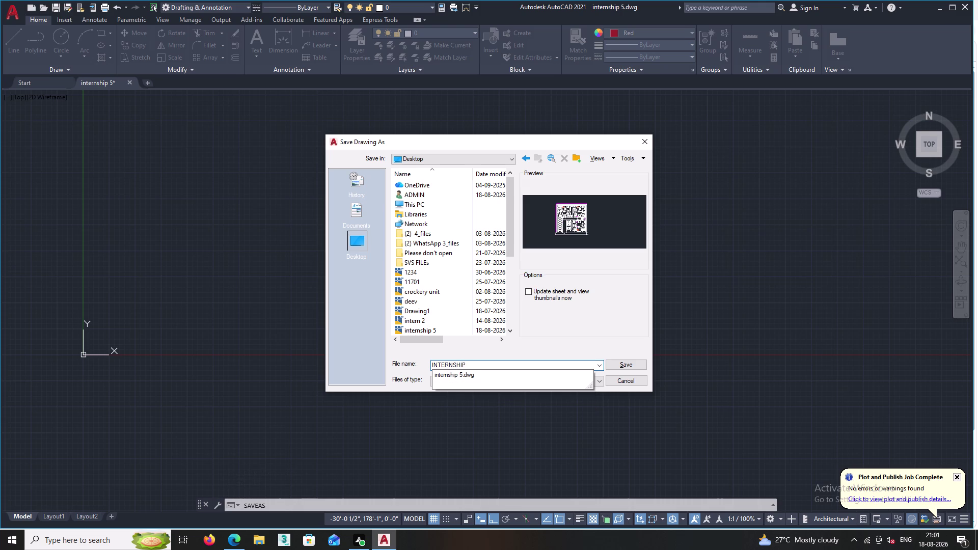
key(minus)
key(6)
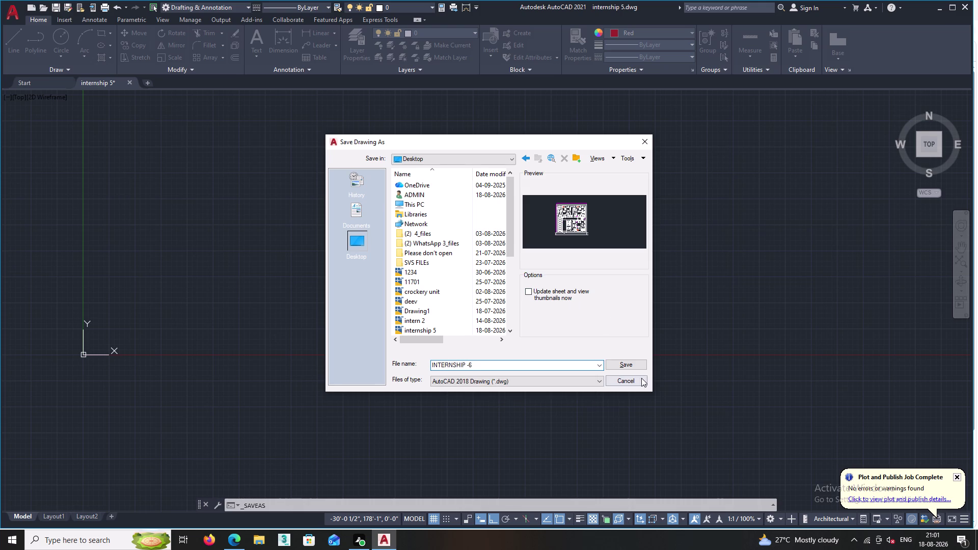
double_click(640, 365)
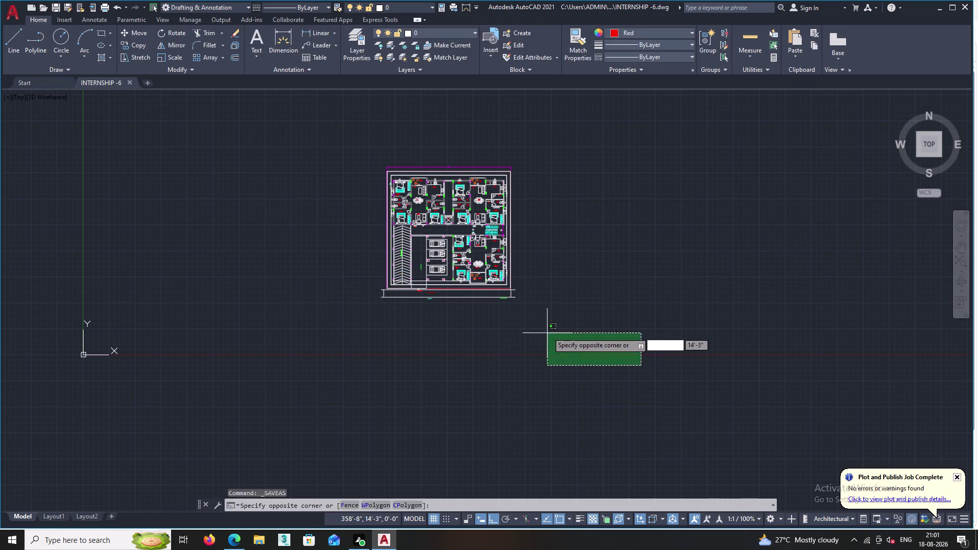